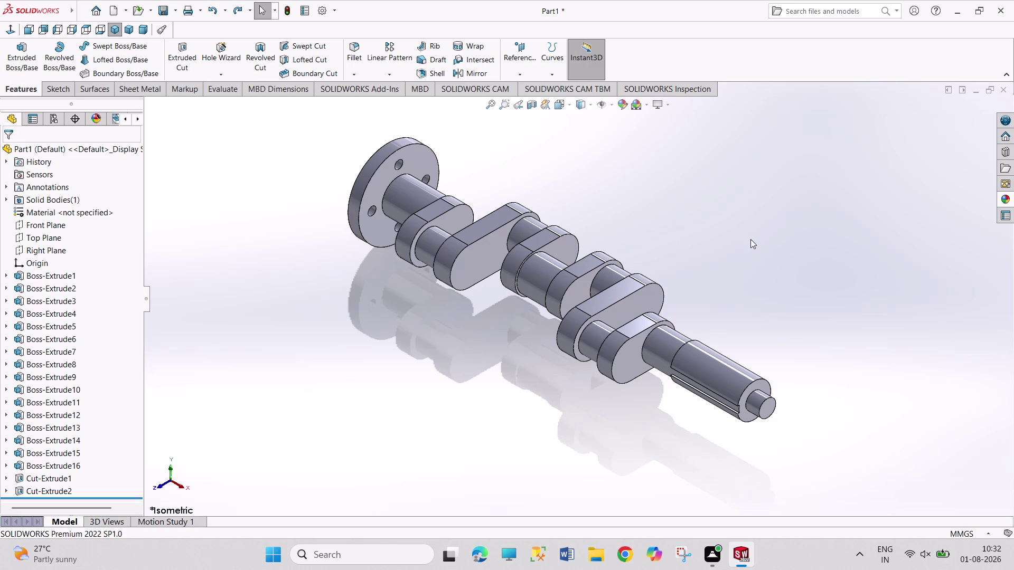
Save the crankshaft part with the file name CRANK SHAFT111.
key(ctrl+s)
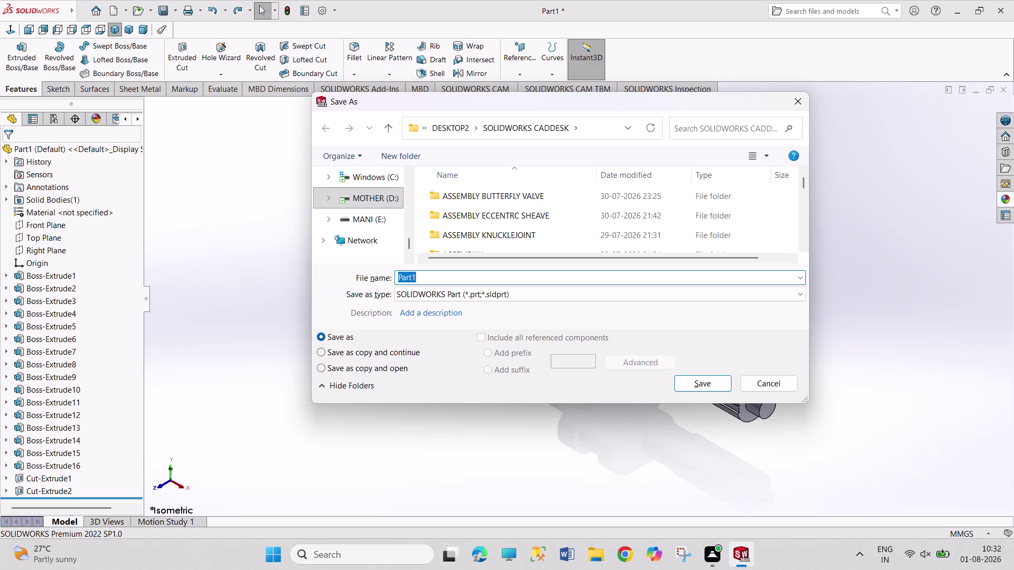
text(CRANK)
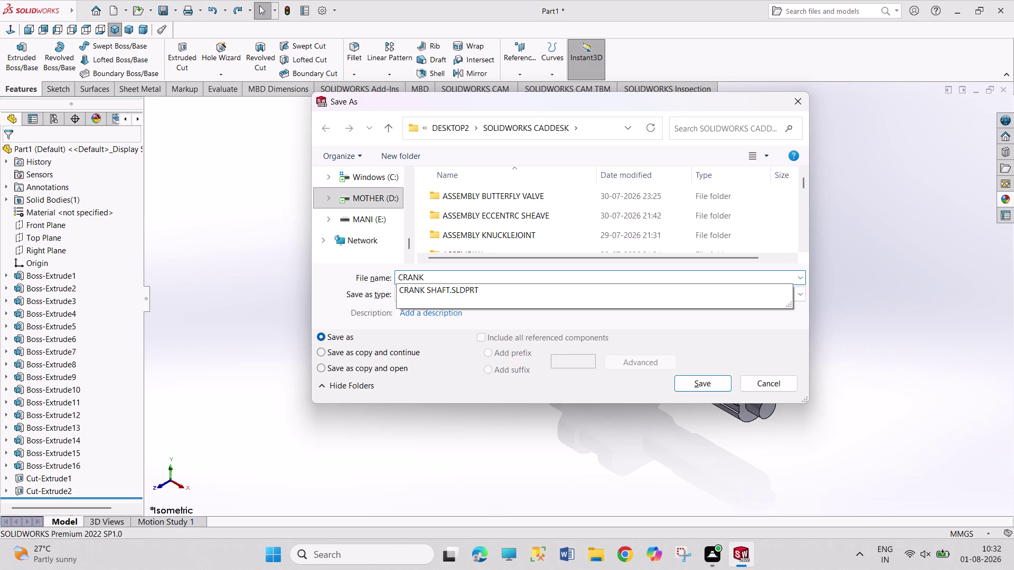
key(space)
text(S)
text(HA)
text(FT1)
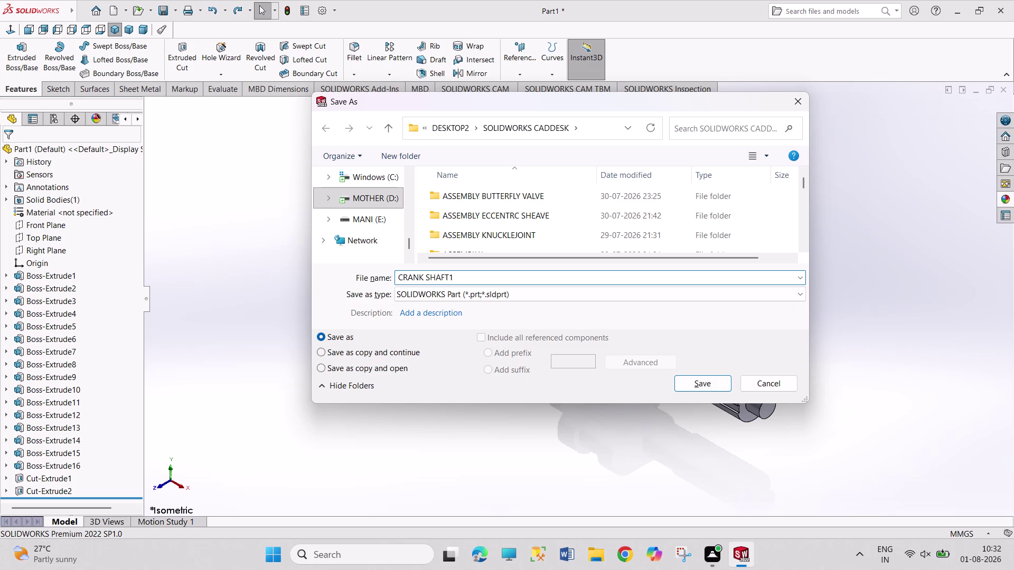
text(11)
key(Return)
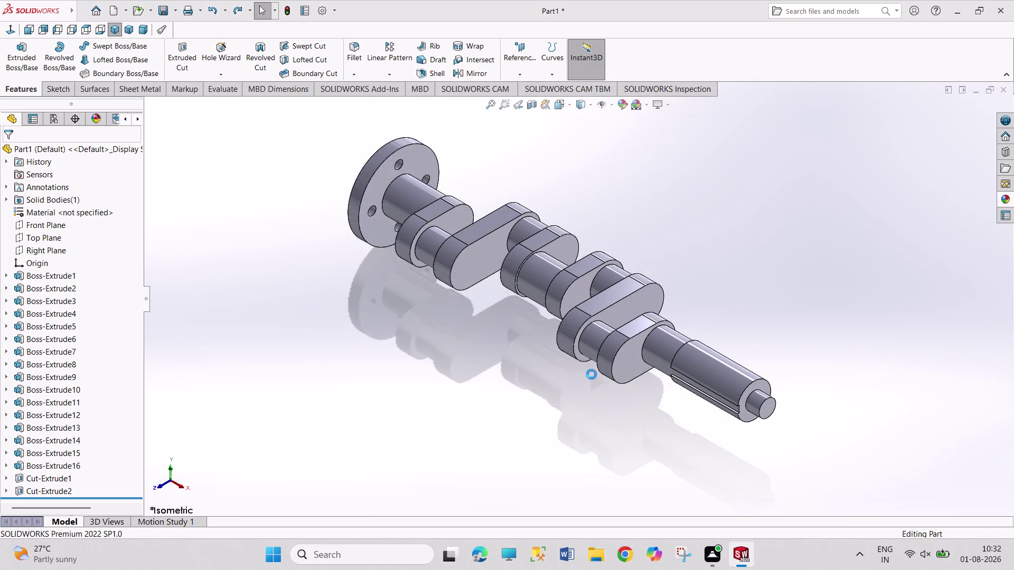
click(124, 12)
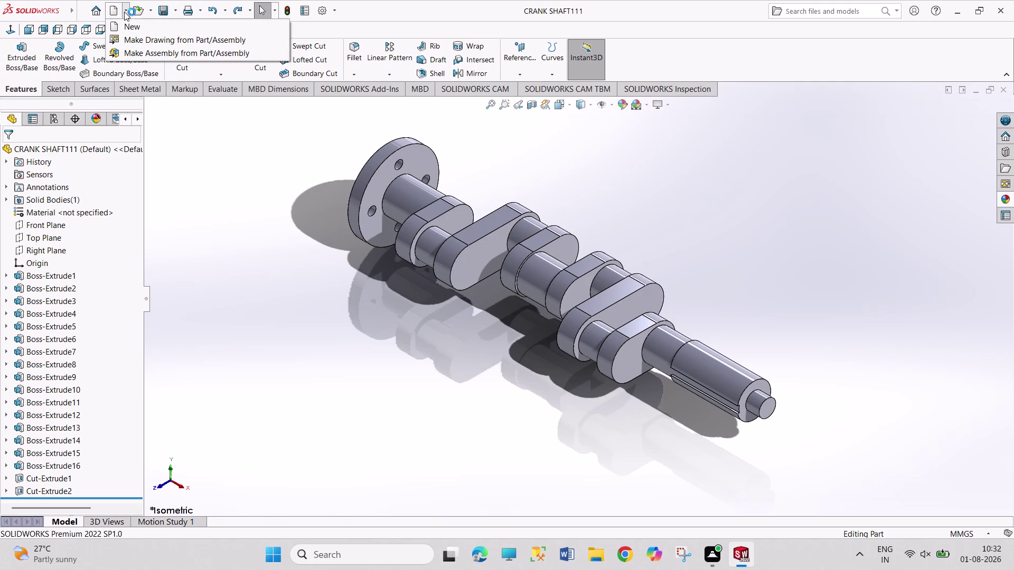
Create a new drawing document using the A3 (ANSI) Landscape sheet format.
click(151, 29)
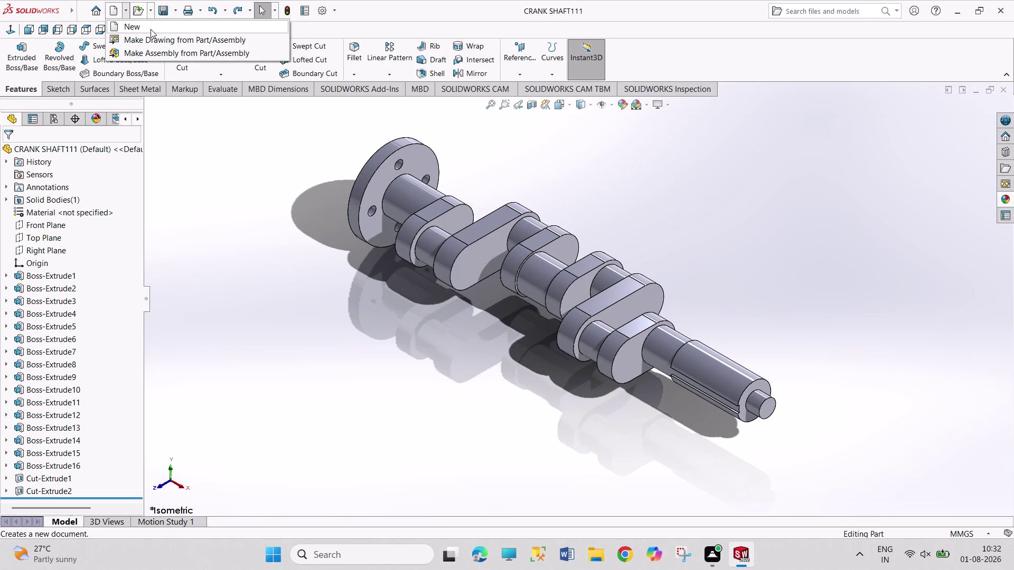
click(514, 263)
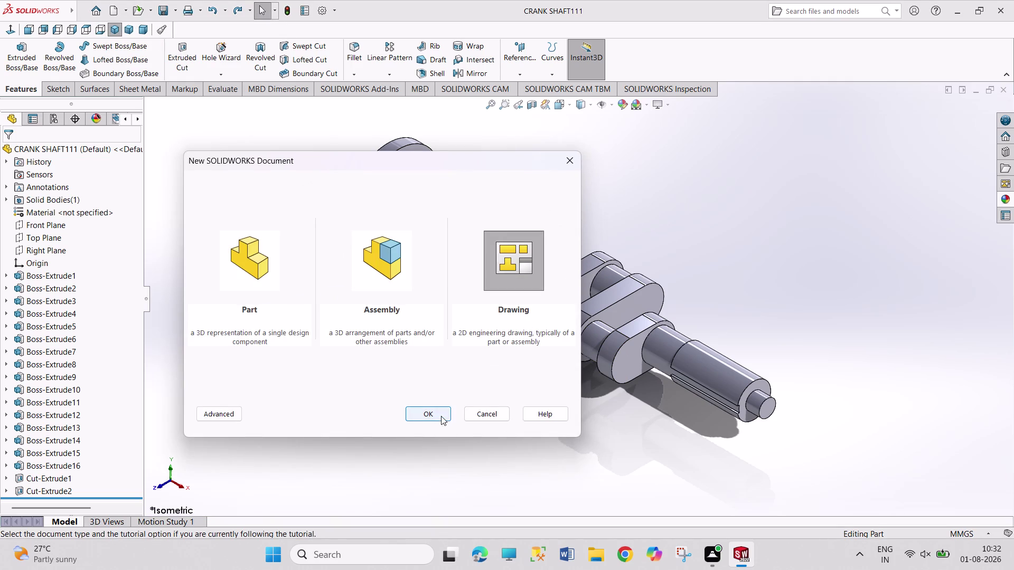
click(441, 416)
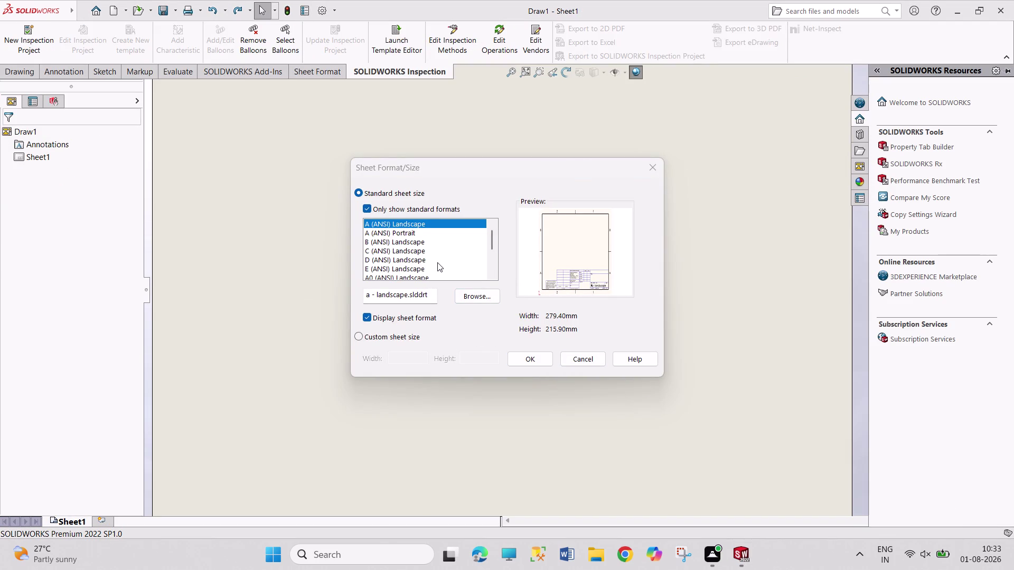
scroll(down, 3)
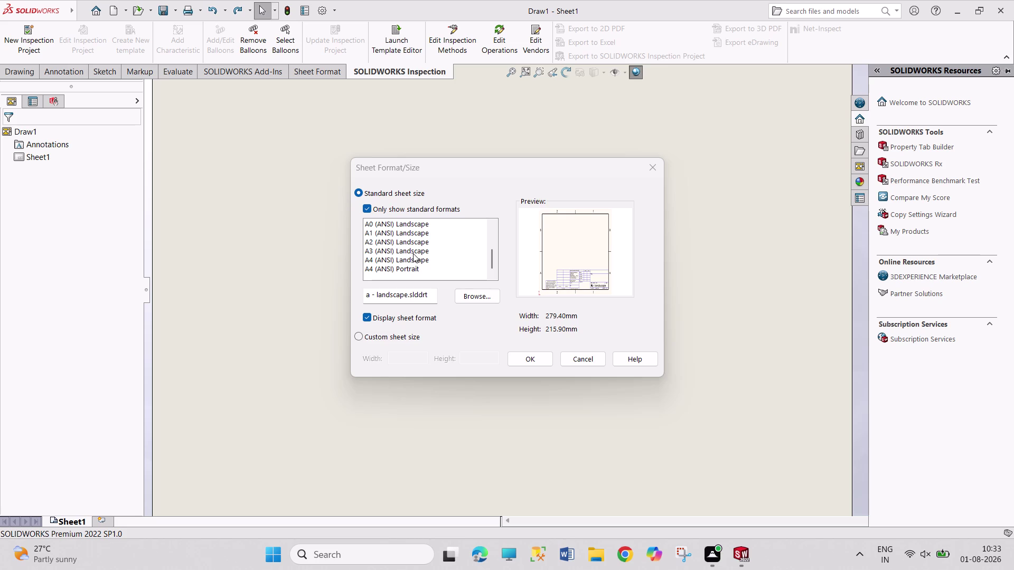
click(413, 253)
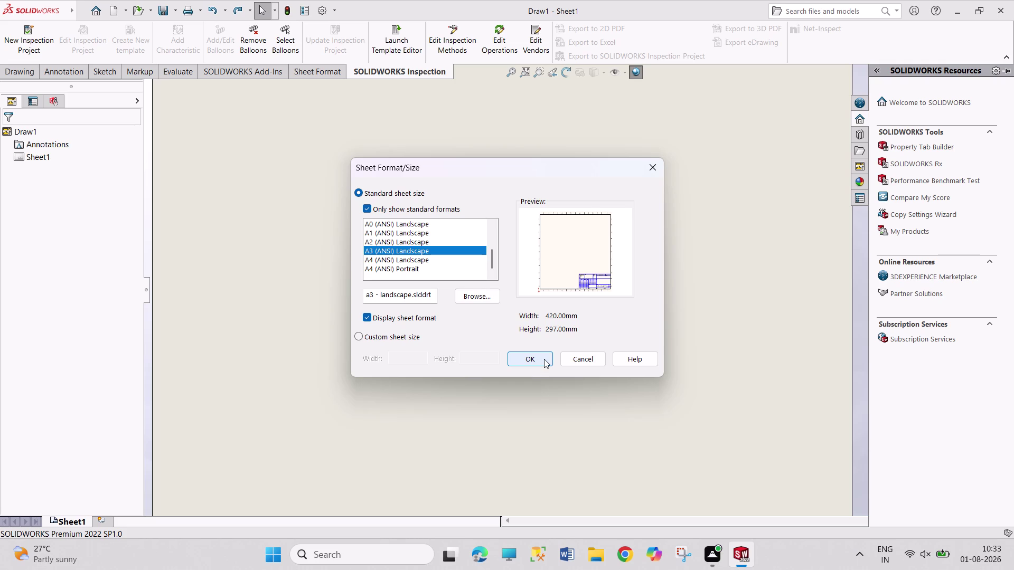
click(544, 359)
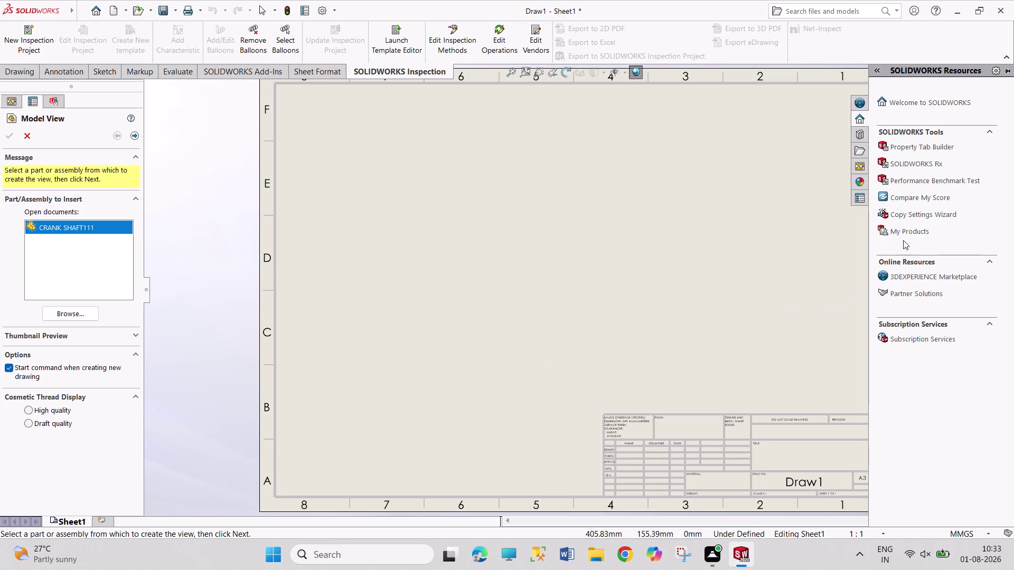
Dismiss the invalid-selection warning and load CRANK SHAFT111 into Model View.
click(727, 208)
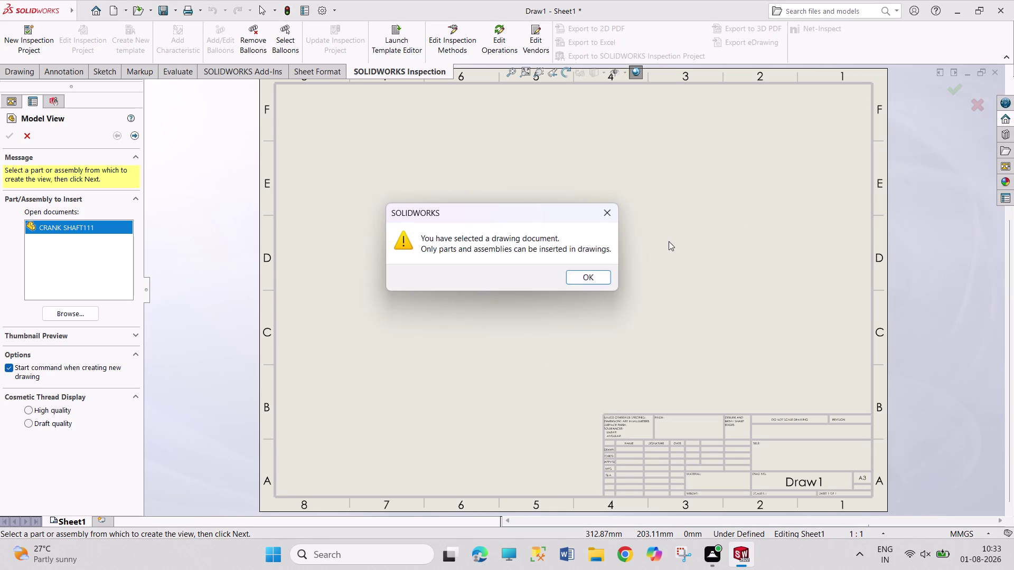
click(595, 276)
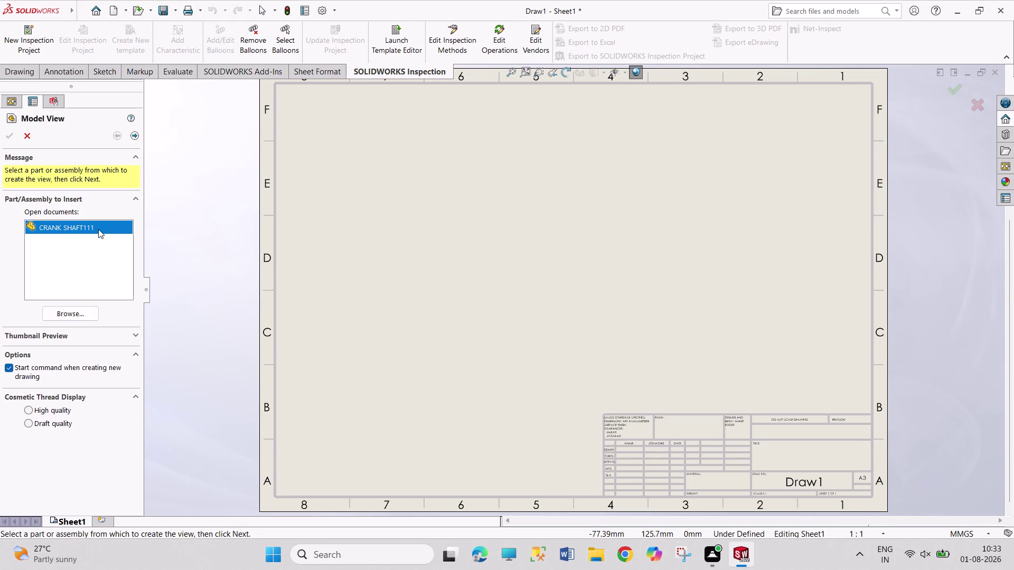
click(98, 229)
click(68, 229)
click(92, 312)
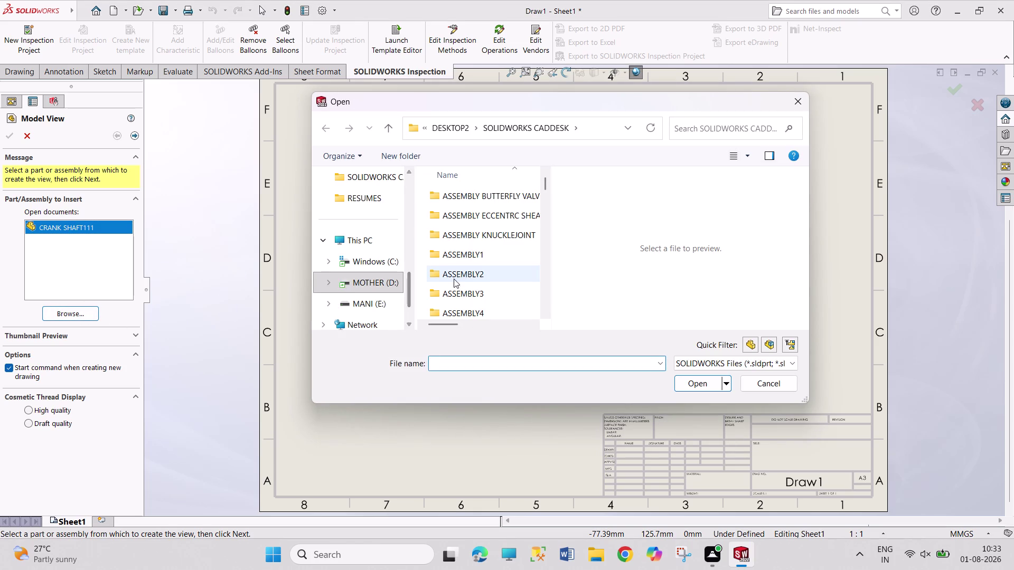
scroll(down, 3)
scroll(up, 3)
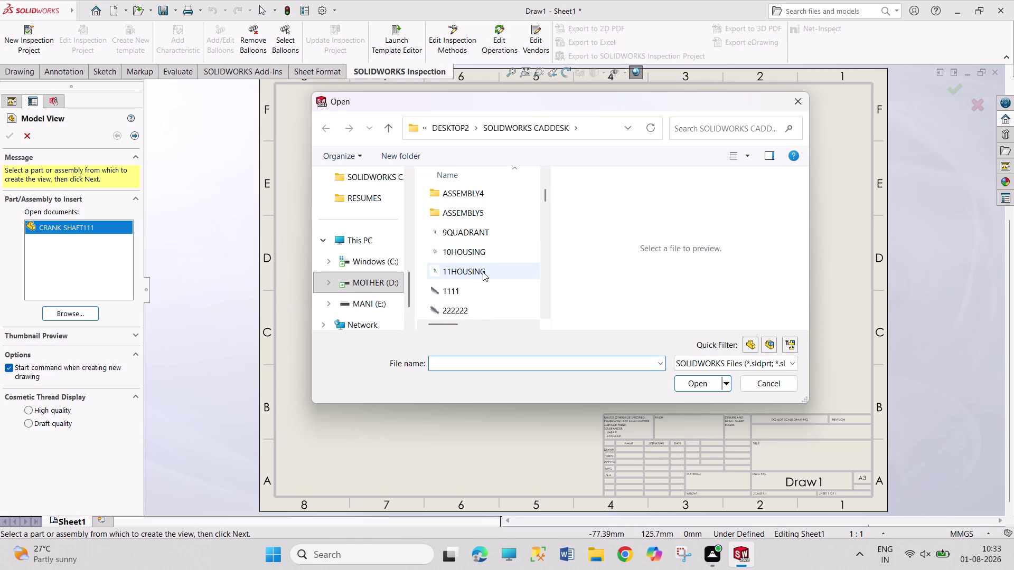
scroll(up, 3)
scroll(down, 3)
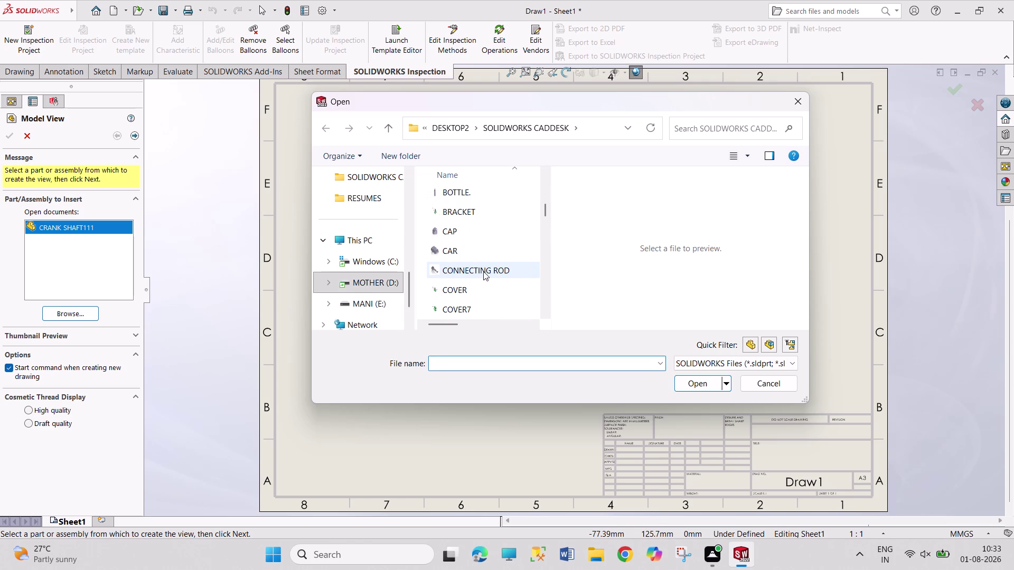
scroll(down, 3)
click(485, 285)
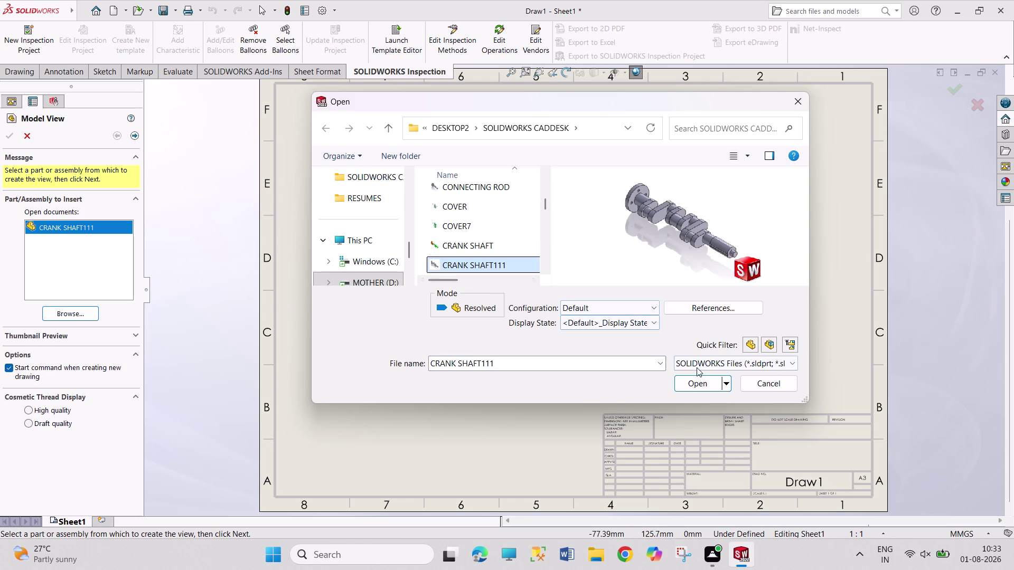
click(694, 385)
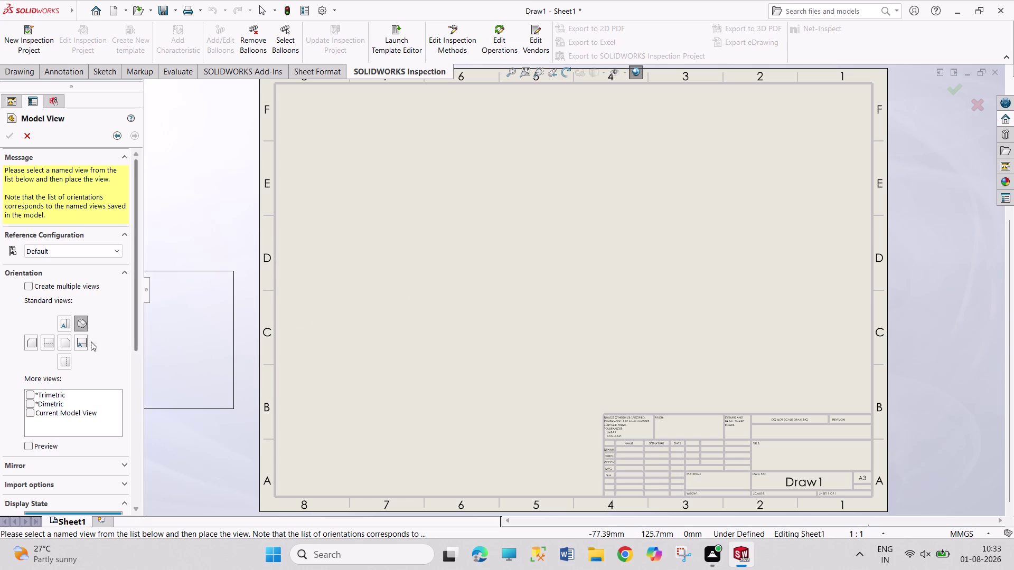
Place a central base view, four projected views around it and a top-right isometric view.
click(64, 341)
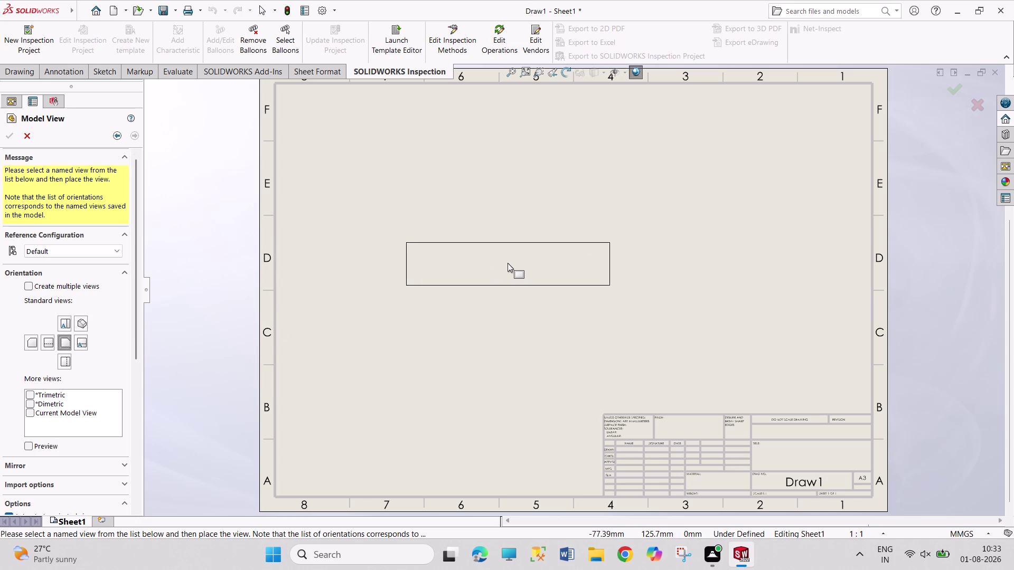
click(508, 263)
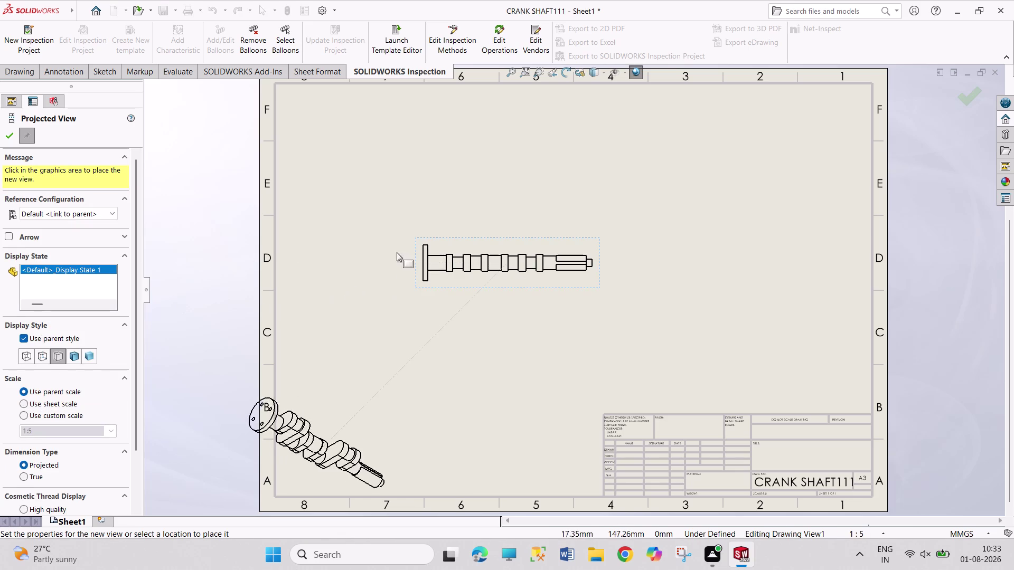
click(508, 156)
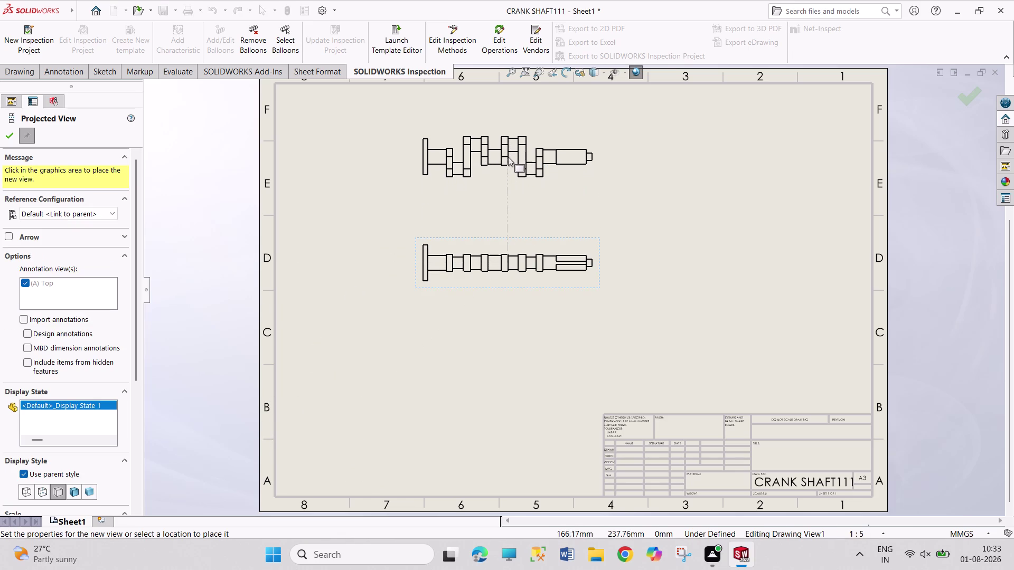
click(502, 366)
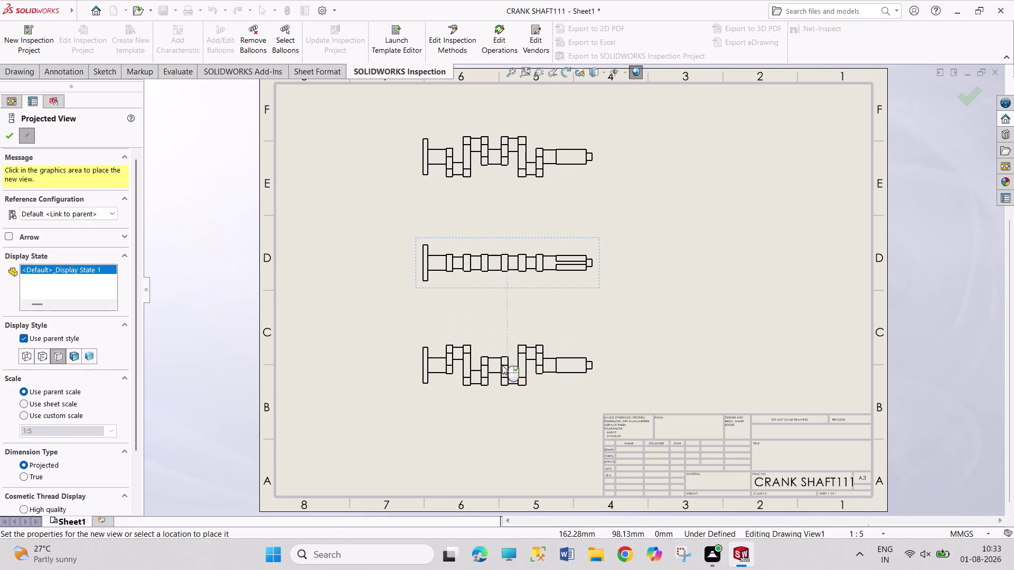
click(748, 261)
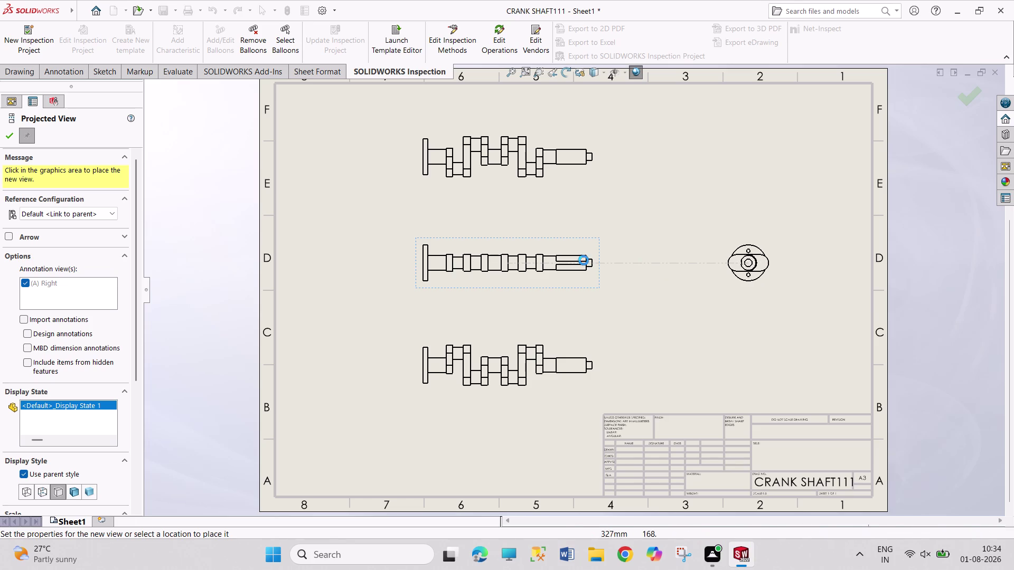
click(328, 268)
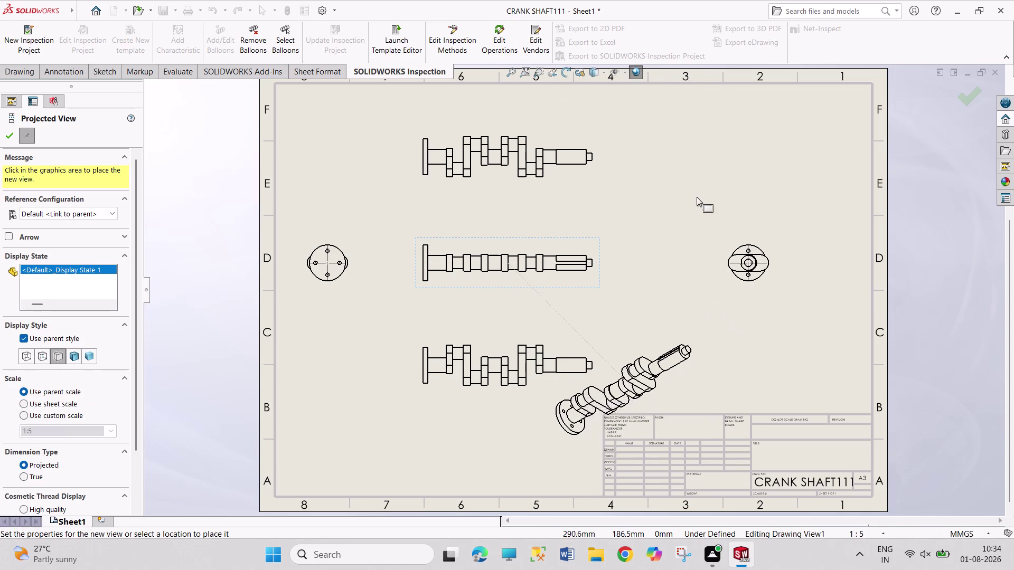
click(702, 185)
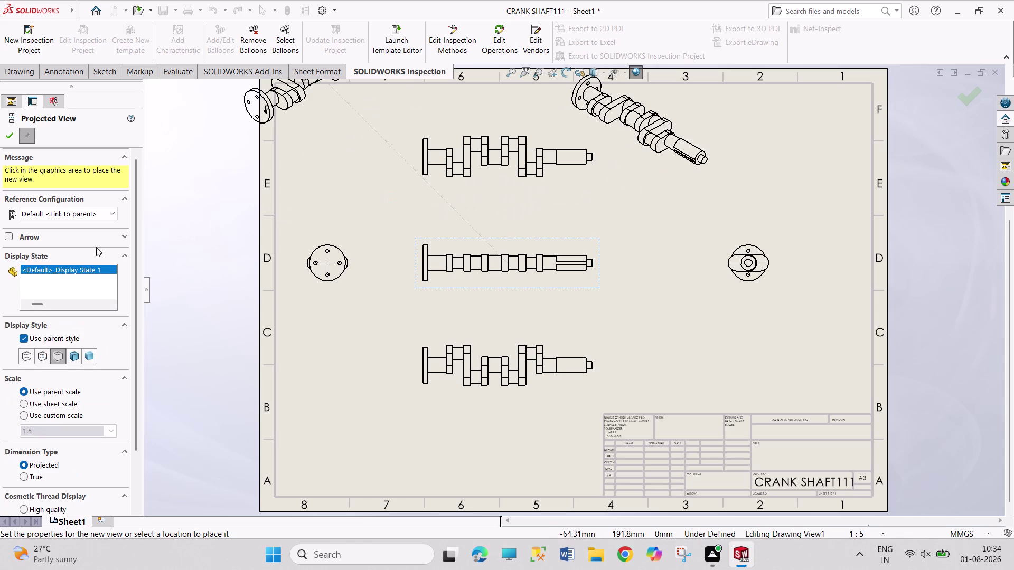
click(10, 142)
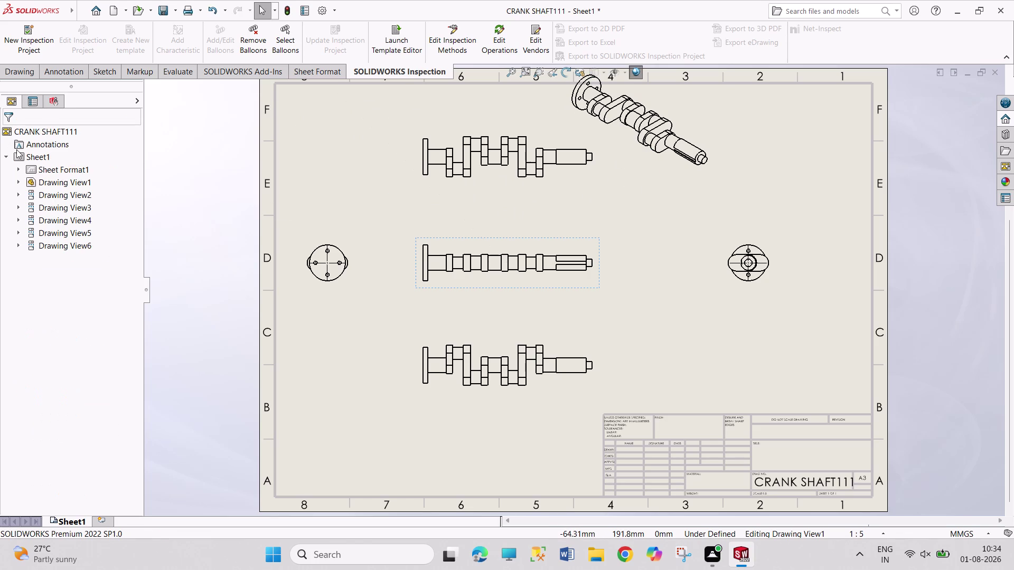
click(629, 121)
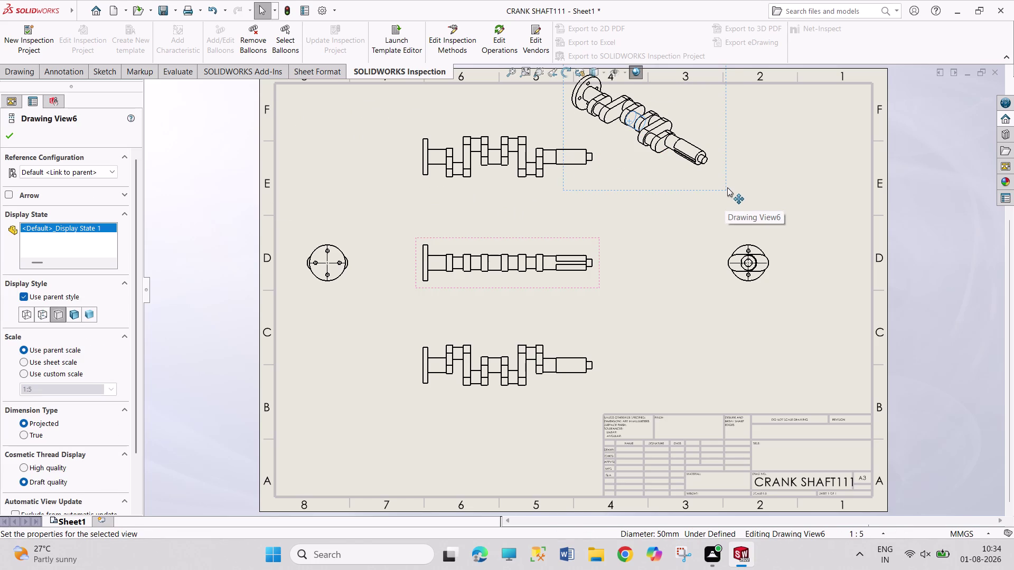
Drag the isometric crankshaft view fully into the sheet's upper-right corner.
drag(720, 184, 731, 197)
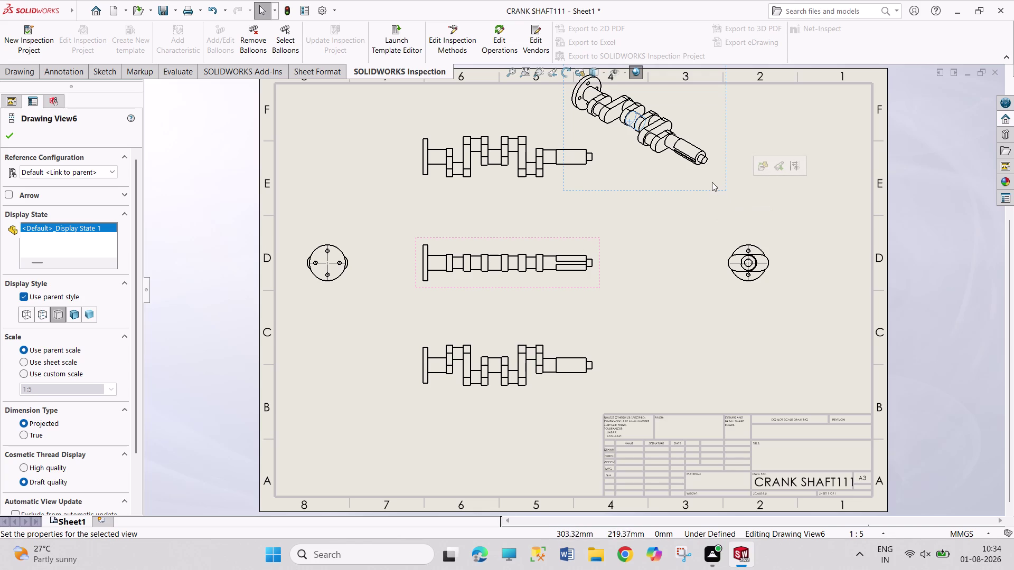
click(725, 190)
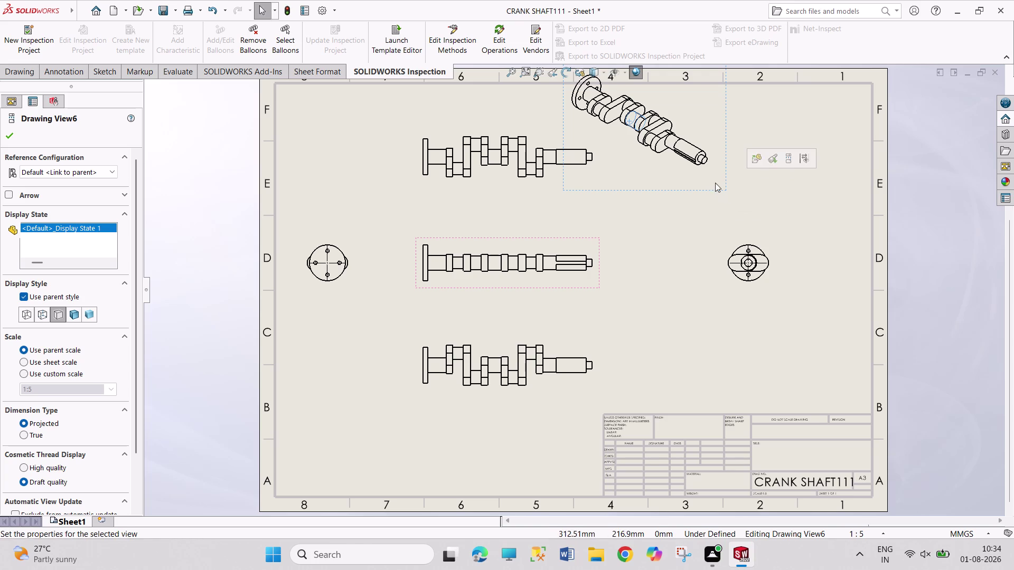
click(701, 177)
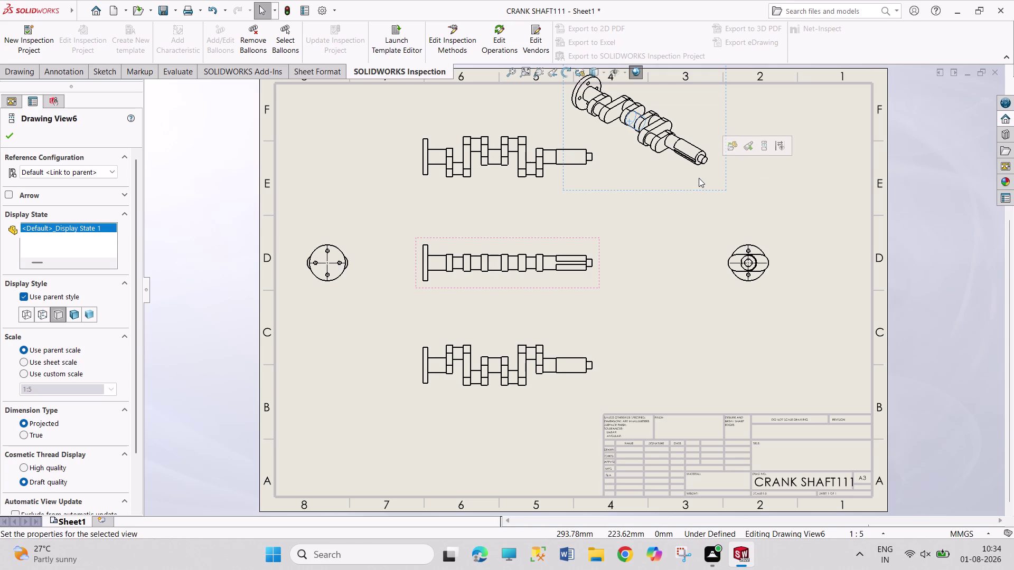
drag(699, 178, 714, 192)
key(Escape)
key(Escape)
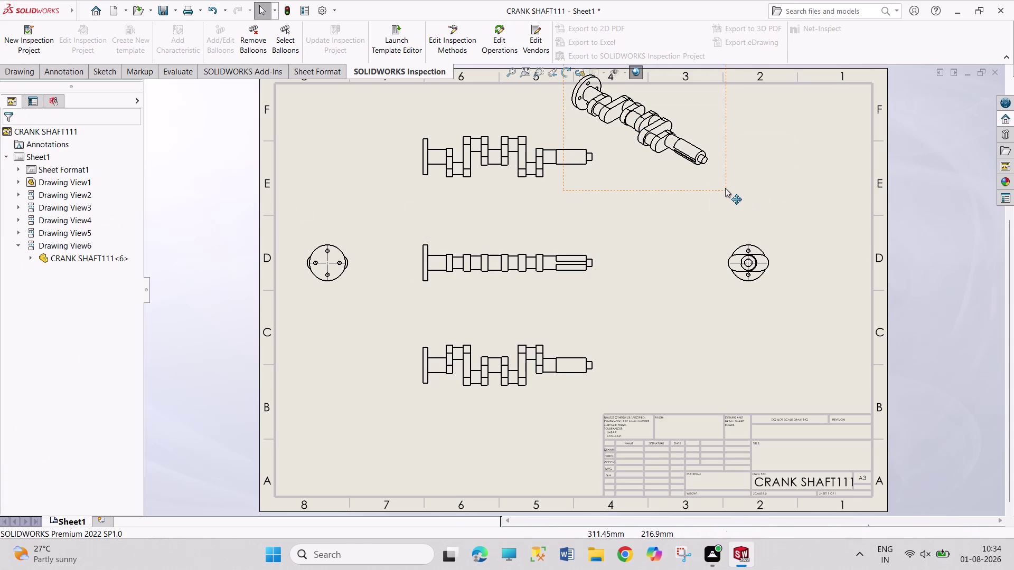
drag(725, 188, 793, 236)
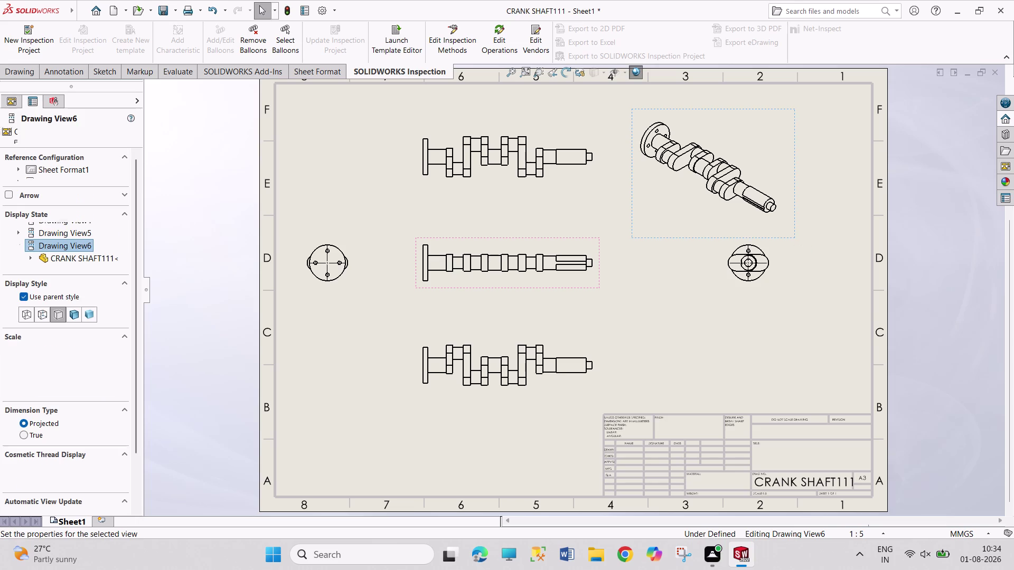
key(Escape)
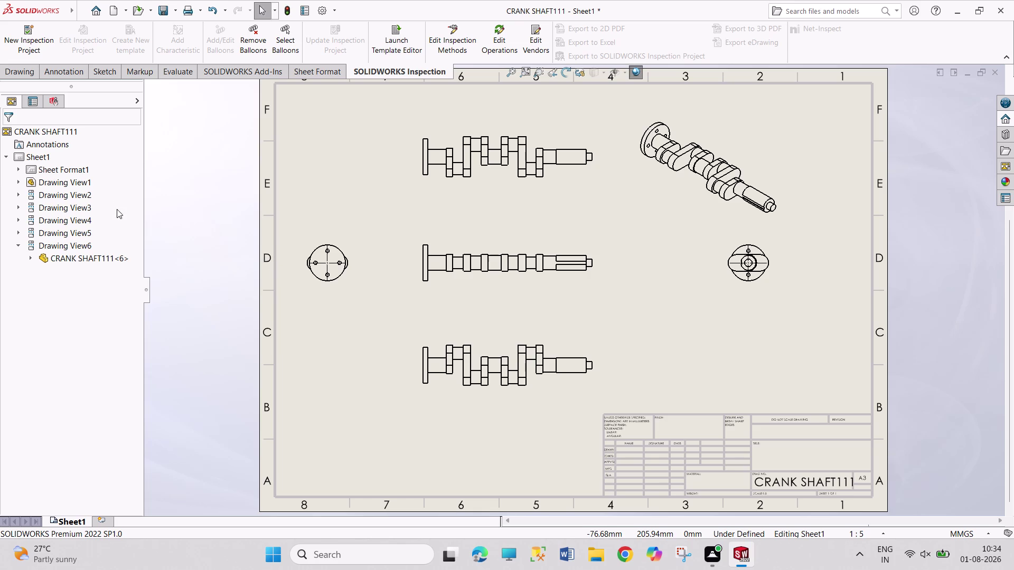
click(62, 75)
click(34, 46)
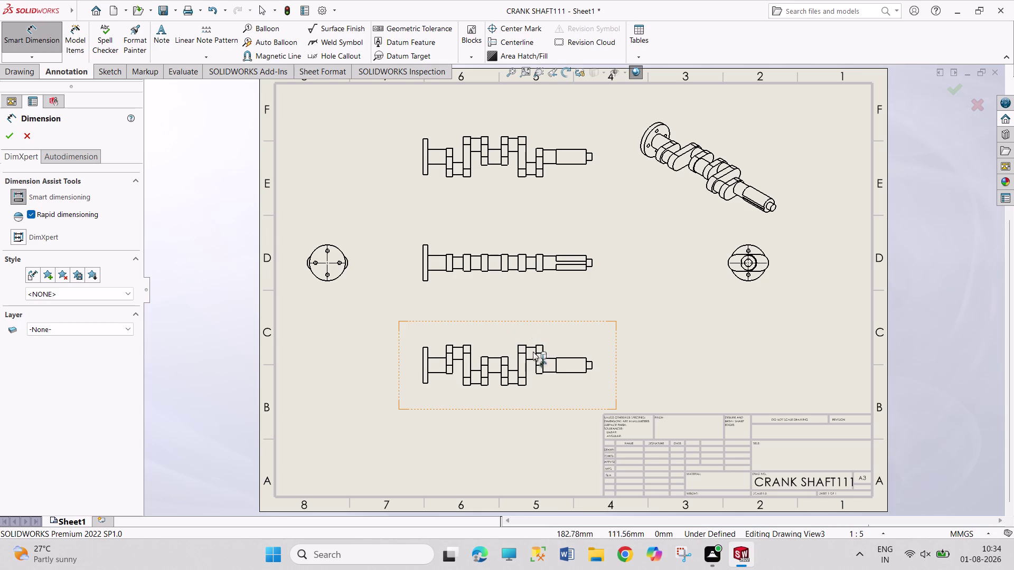
Dimension the lower view's flange with its Ø120 diameter and 16 thickness.
click(422, 372)
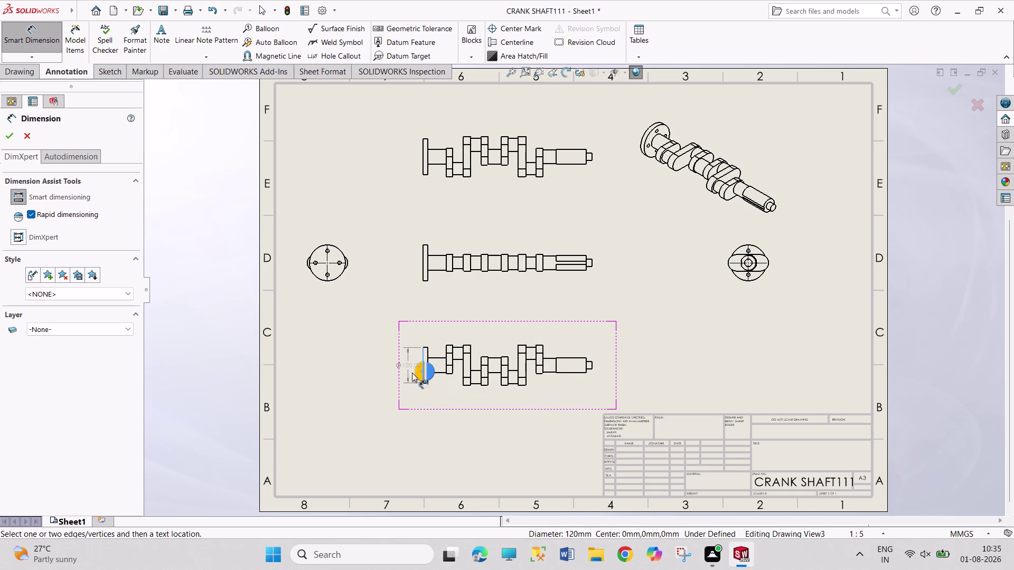
click(383, 367)
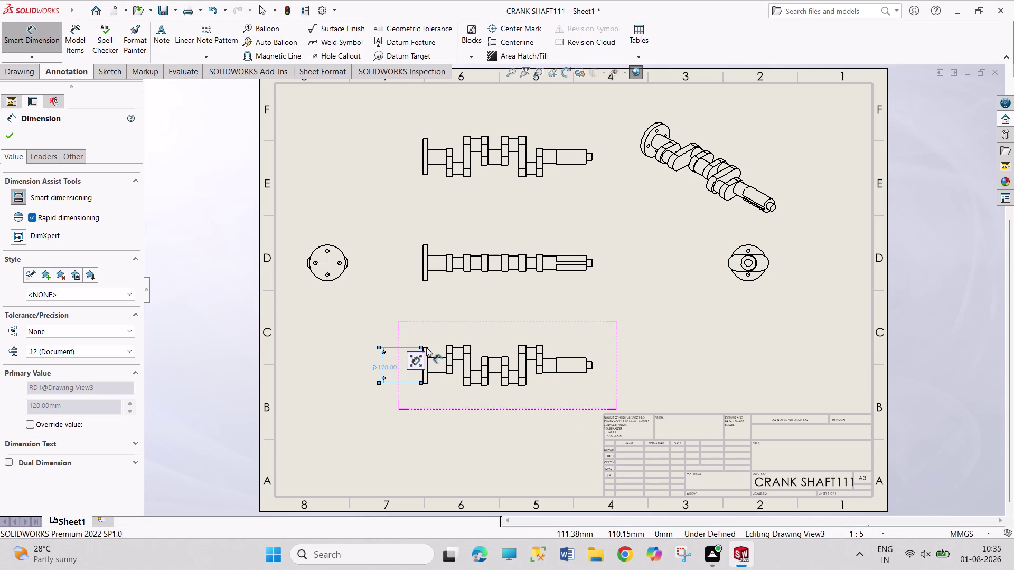
scroll(down, 3)
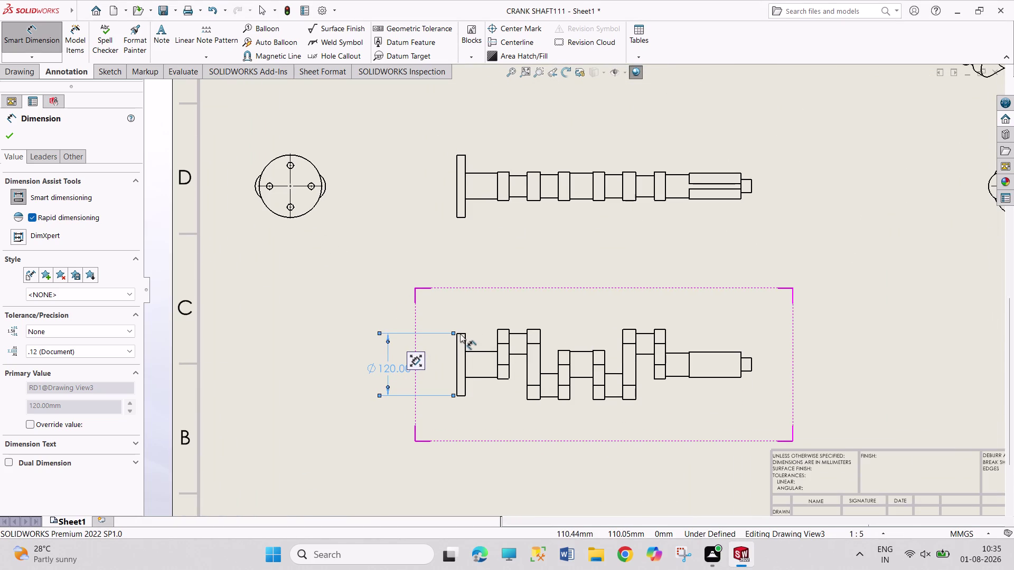
click(460, 333)
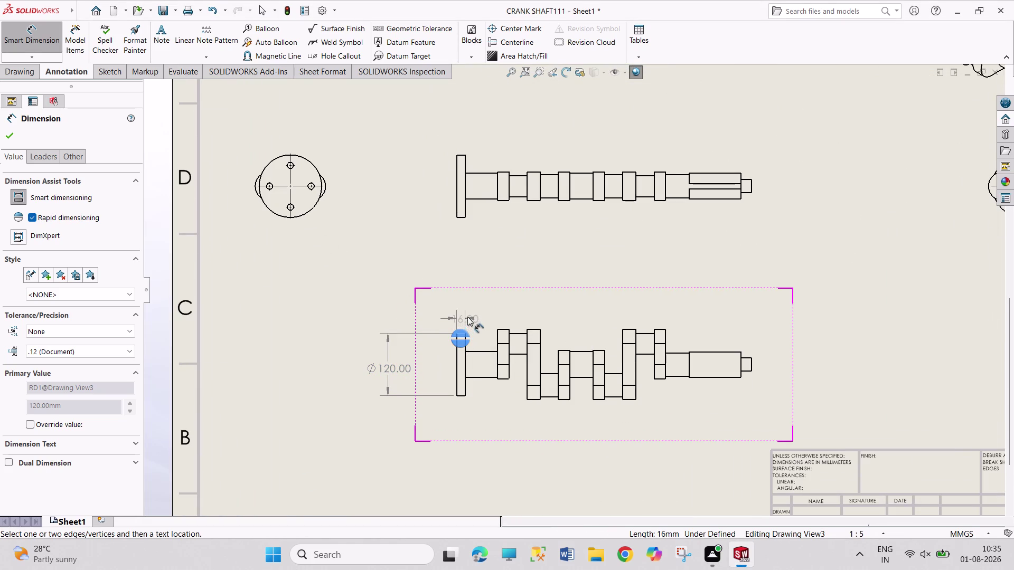
click(492, 270)
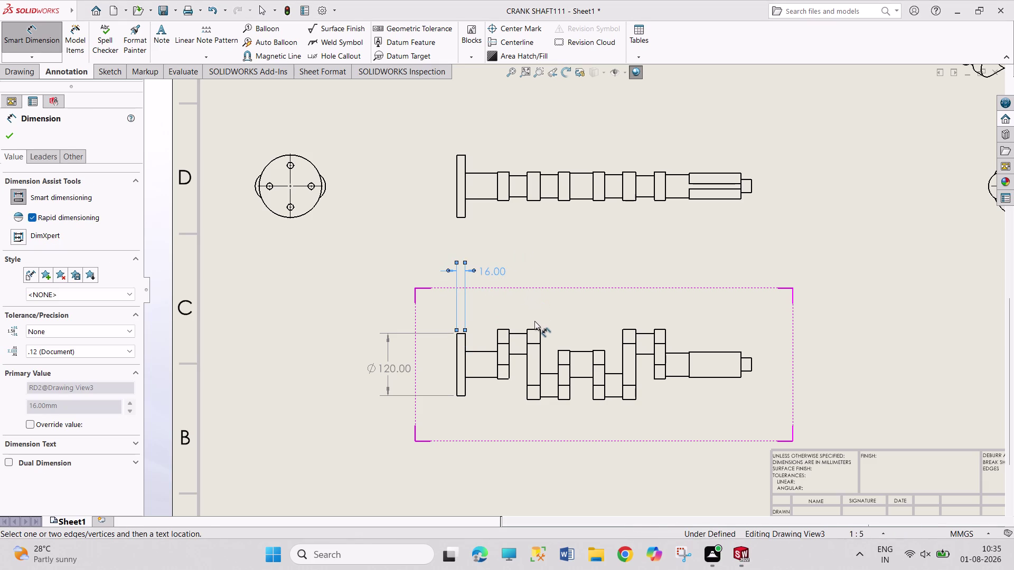
click(479, 377)
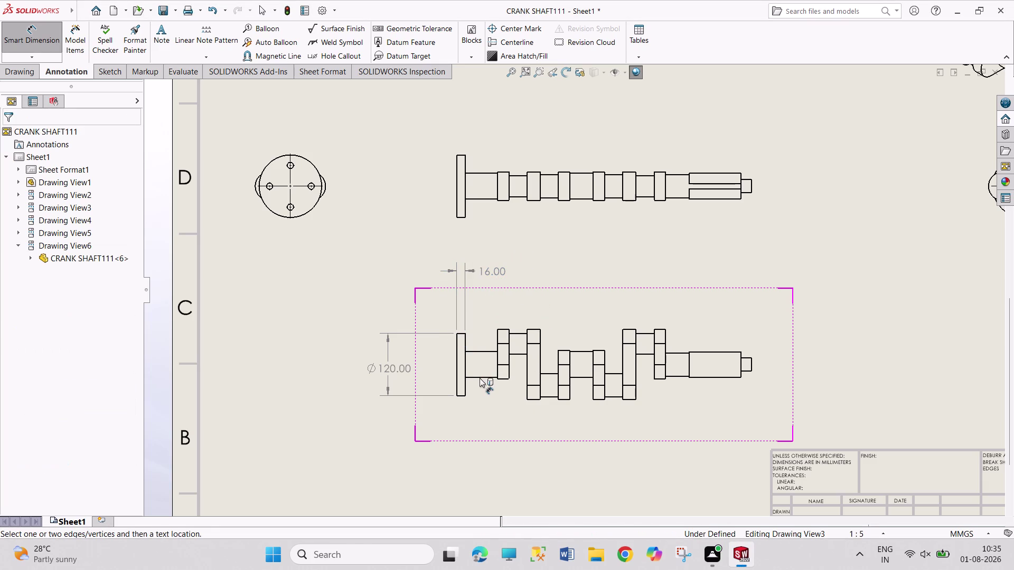
Add the 62, 22 and 45 section lengths below the lower view.
click(480, 378)
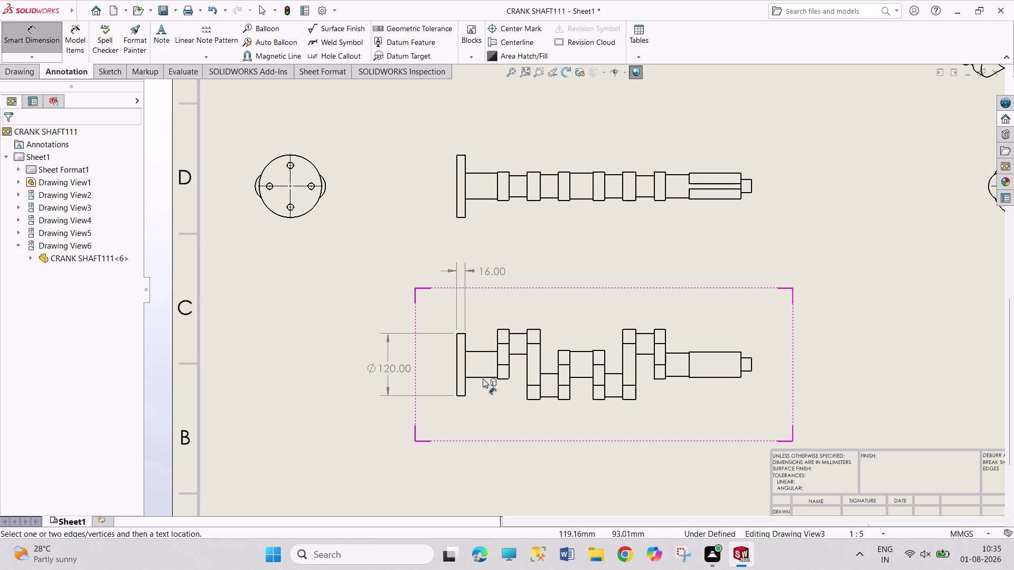
click(482, 378)
click(484, 417)
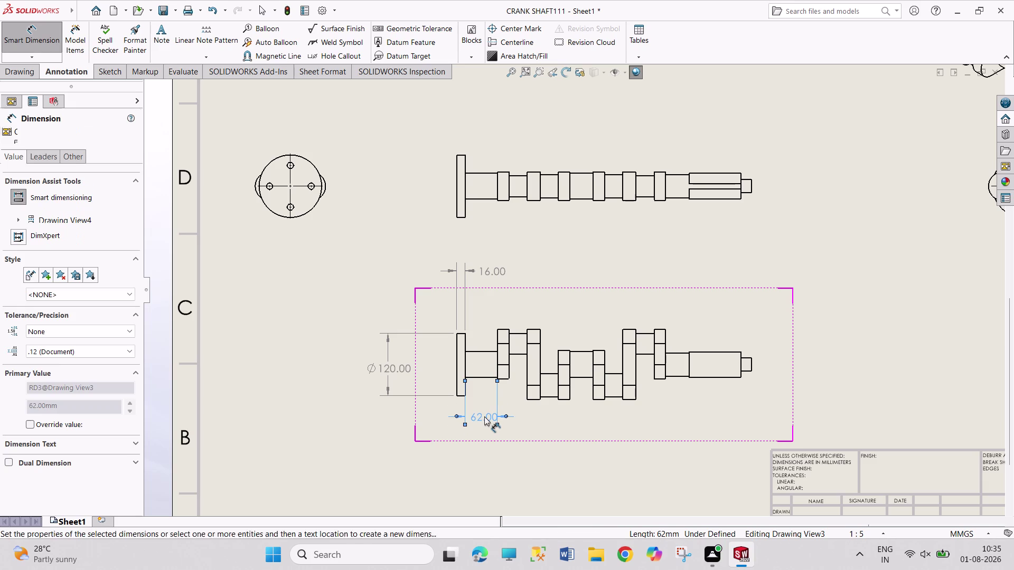
click(505, 379)
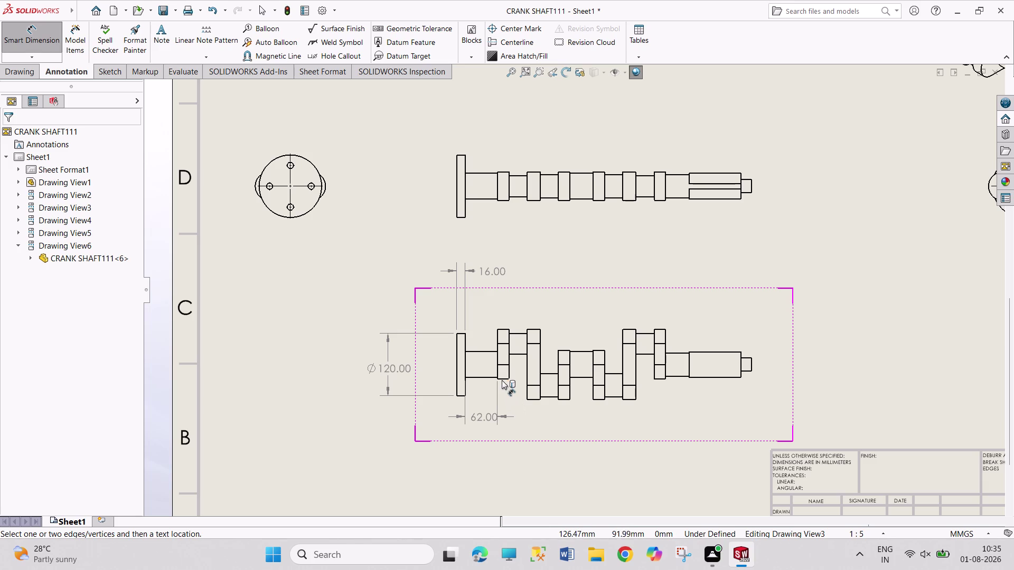
click(501, 379)
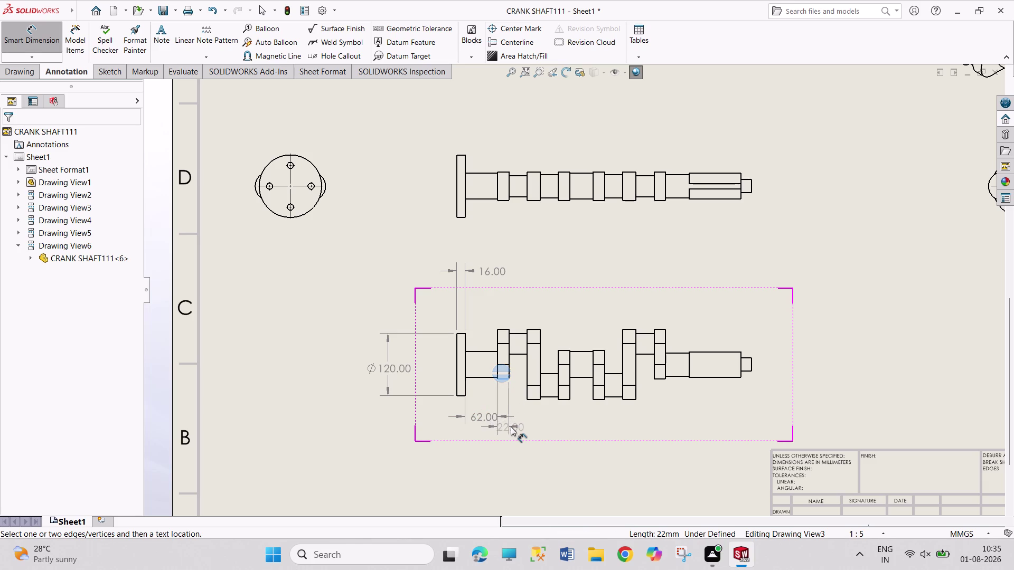
click(511, 427)
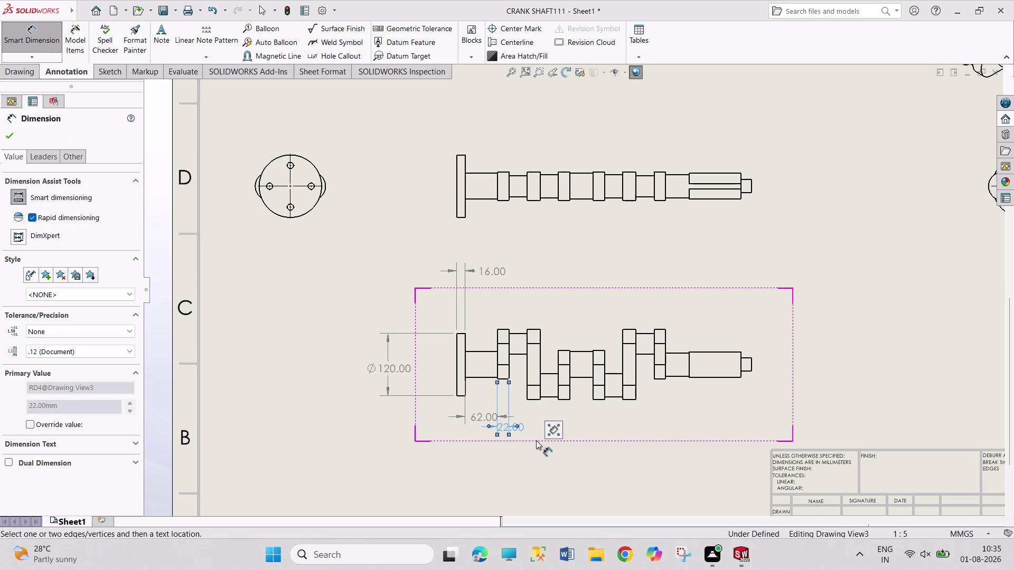
click(580, 379)
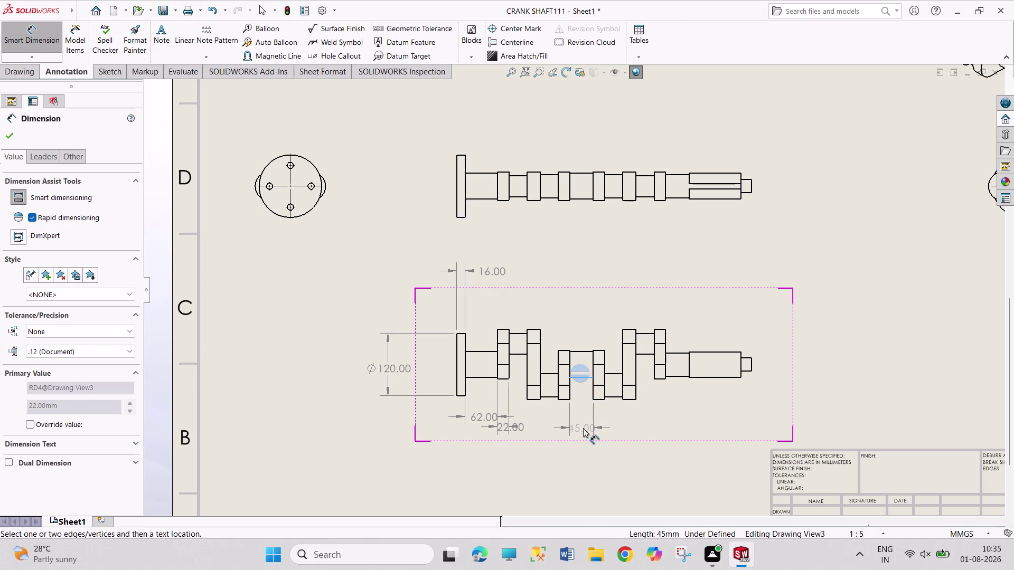
click(584, 429)
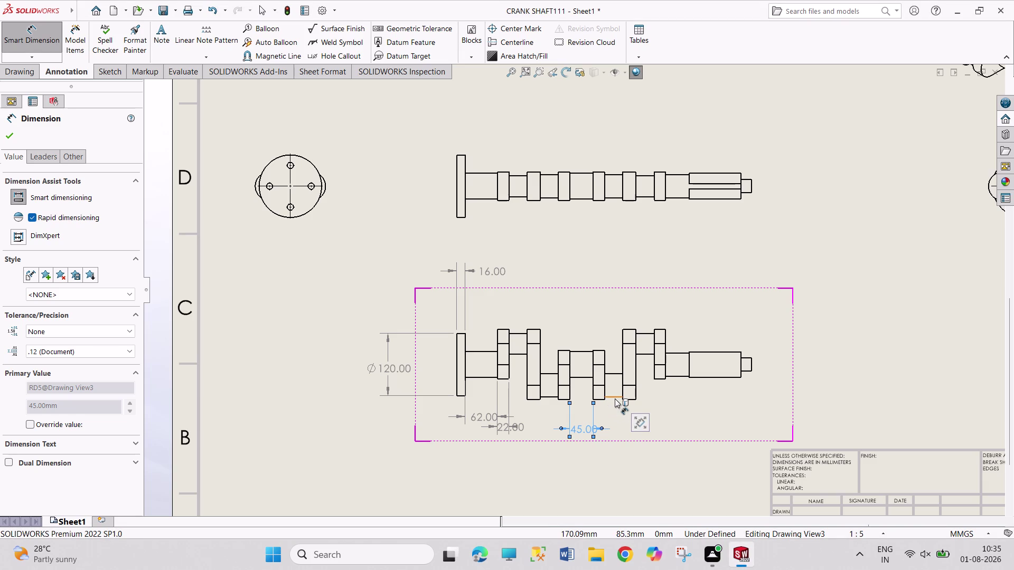
click(583, 379)
Add the Ø50 crank pin diameter and the Ø40 and Ø45 journal diameters.
click(583, 351)
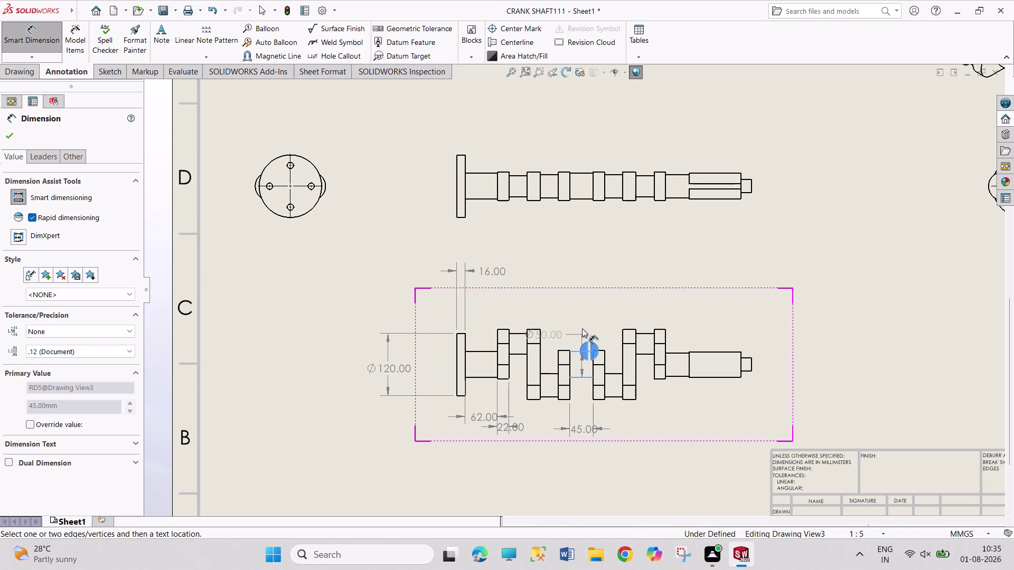
click(582, 309)
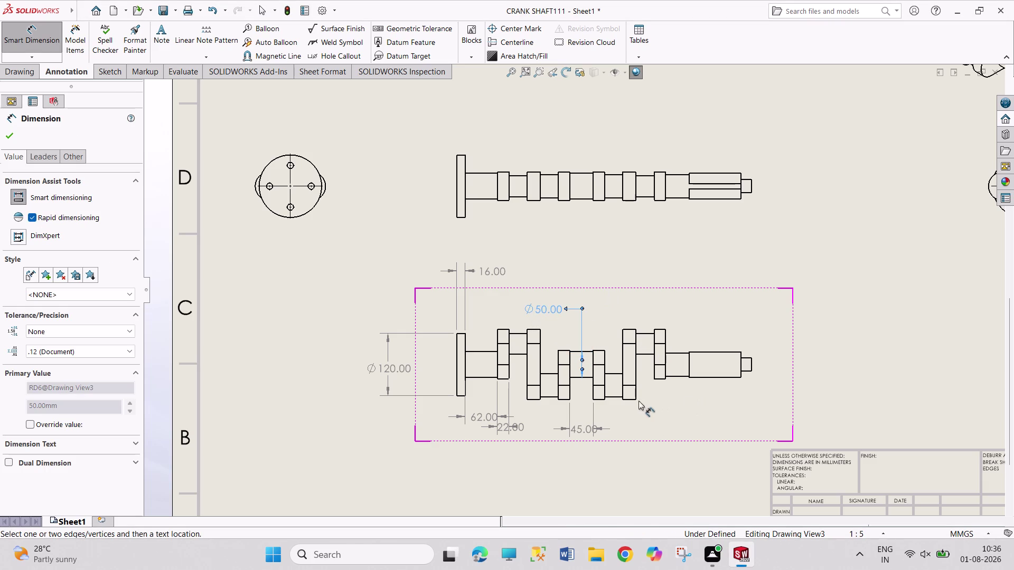
click(646, 356)
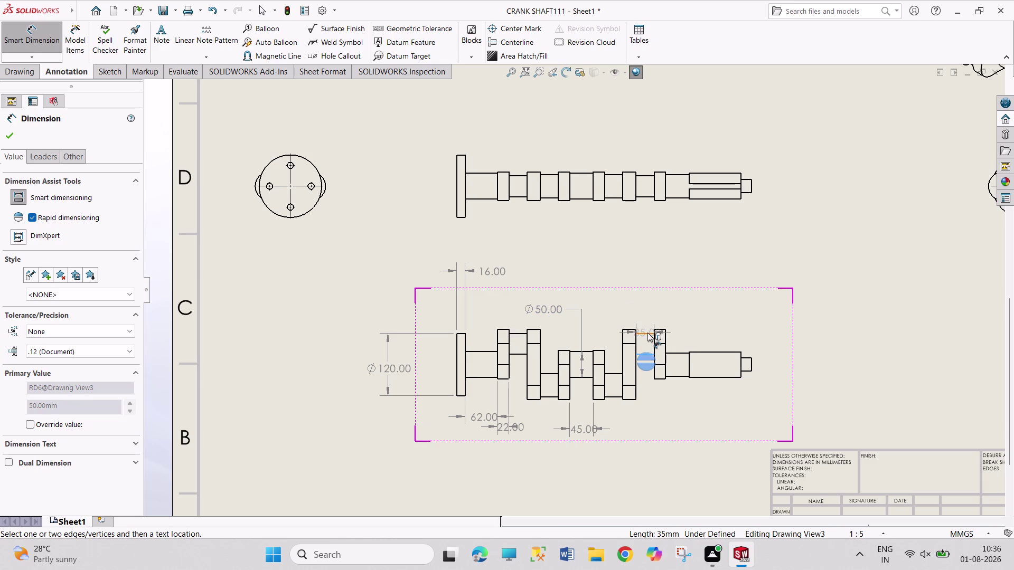
click(647, 332)
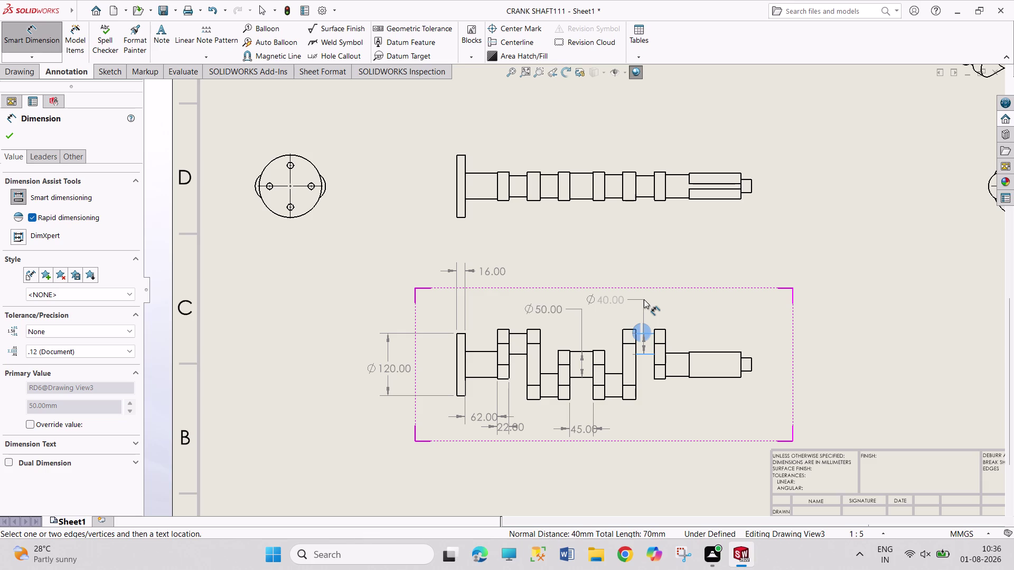
click(644, 299)
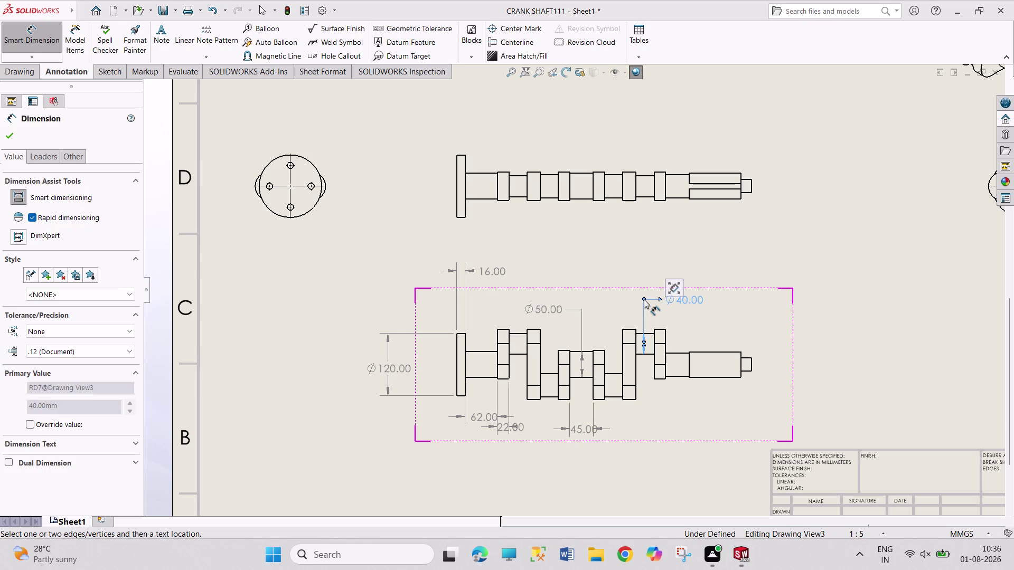
click(614, 399)
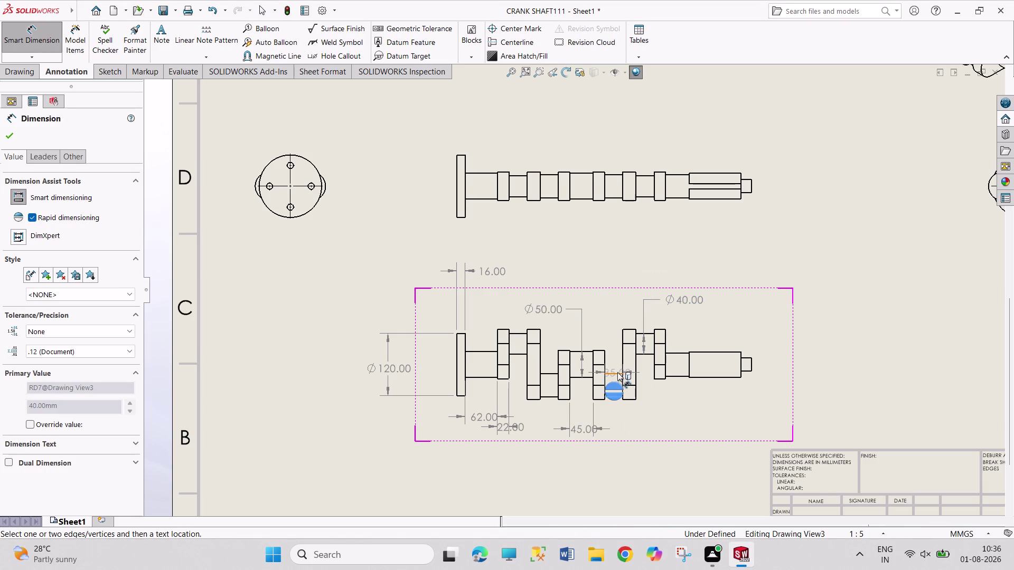
click(617, 372)
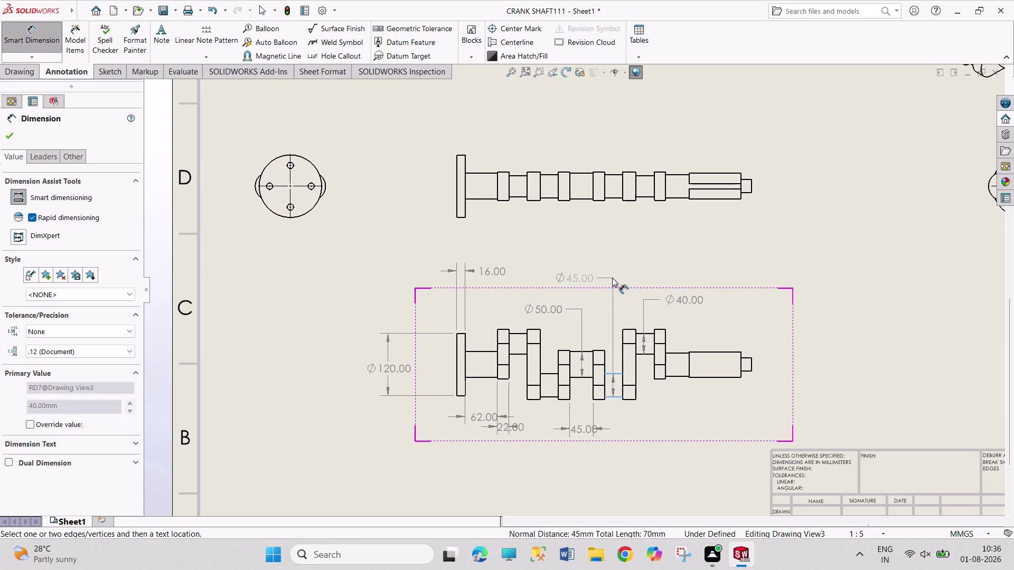
click(612, 277)
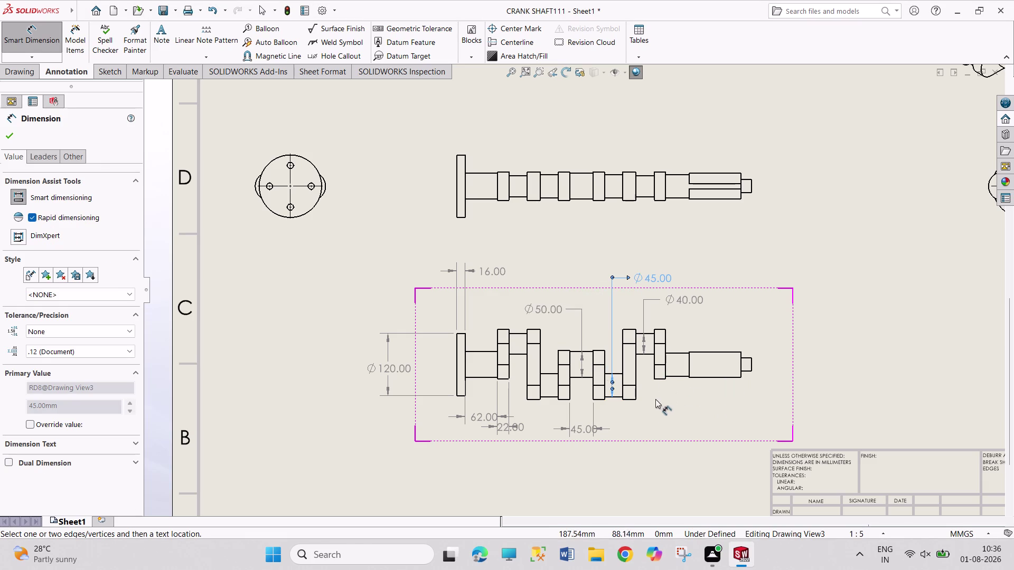
Add the 25 and 22 section lengths below the view.
click(630, 401)
click(665, 434)
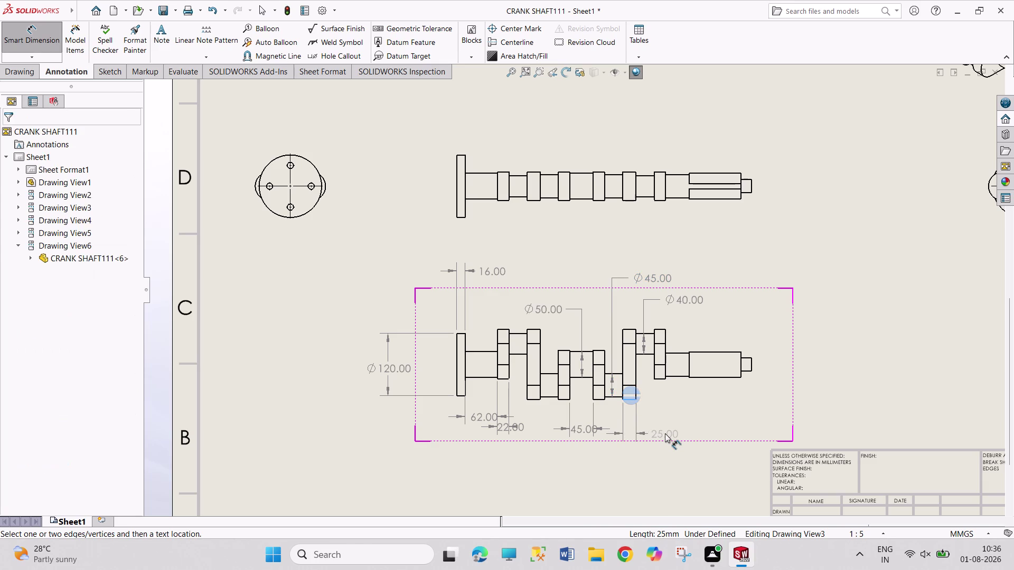
click(661, 379)
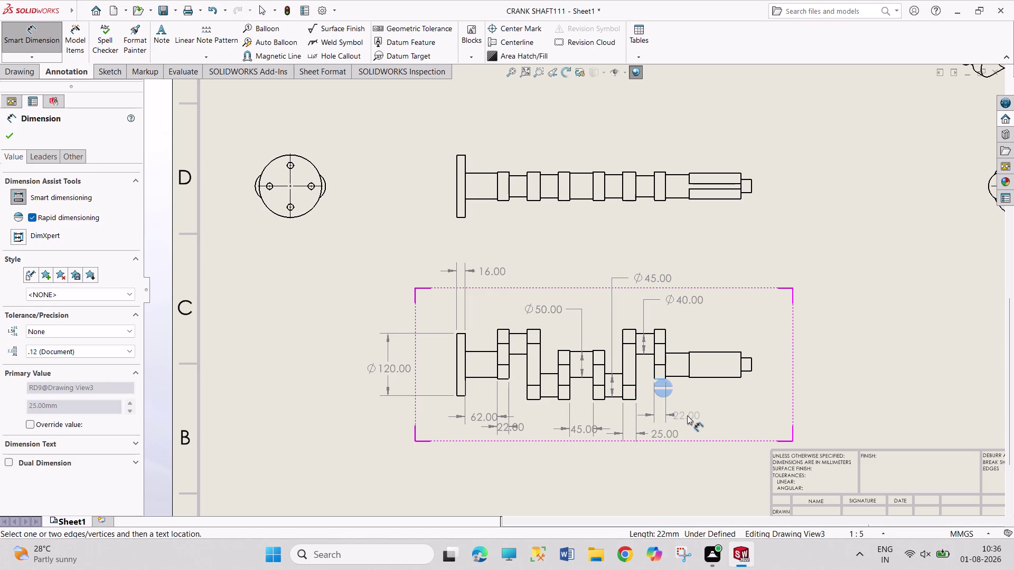
click(687, 415)
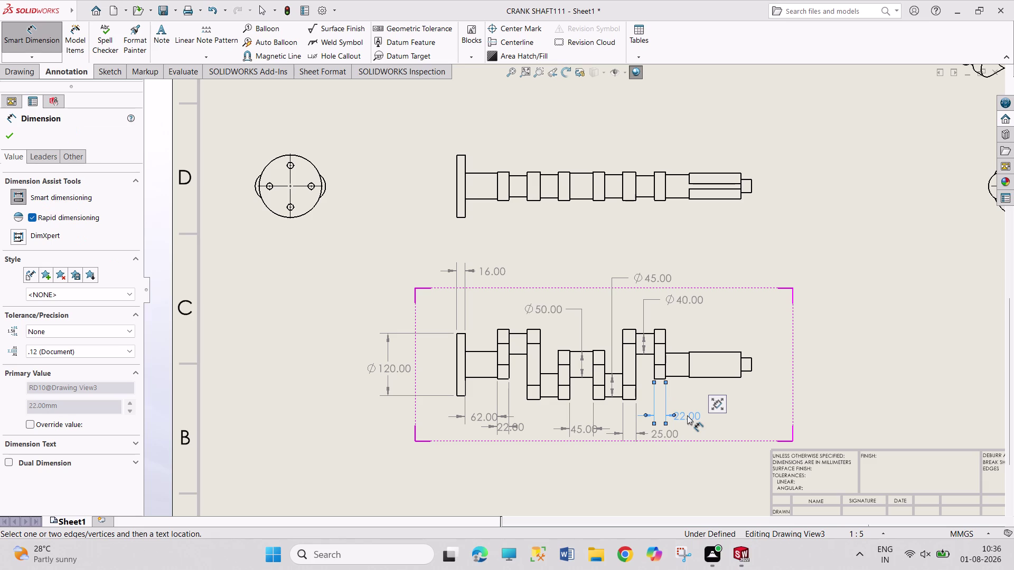
click(678, 378)
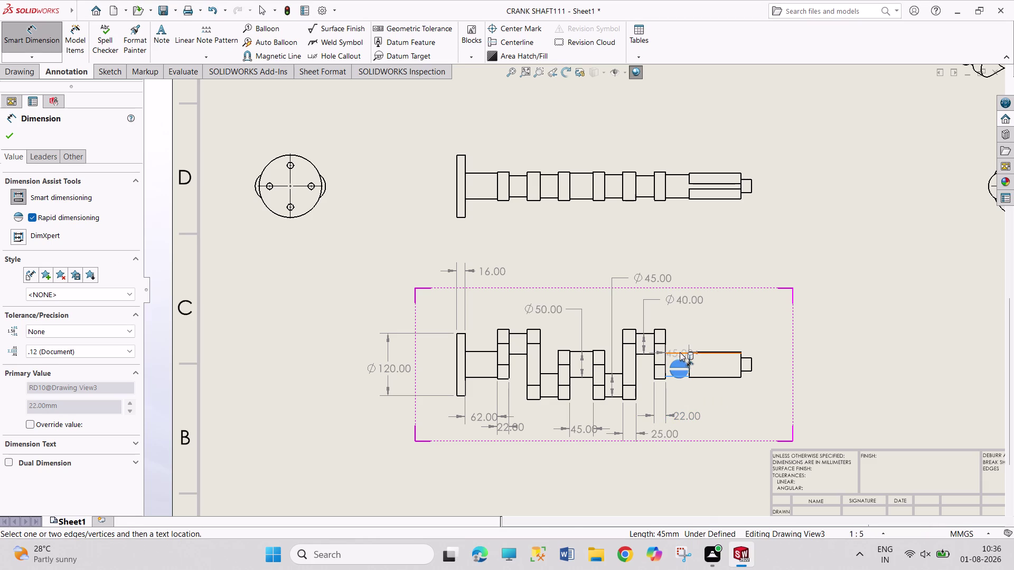
click(679, 352)
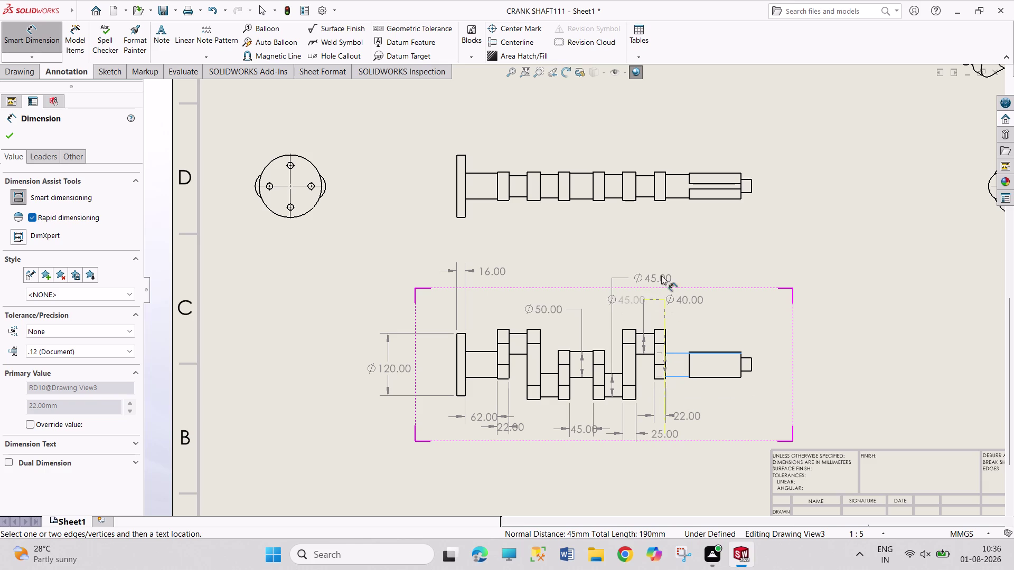
Place the upper Ø45 shaft diameter and the 165 length above the view.
click(676, 234)
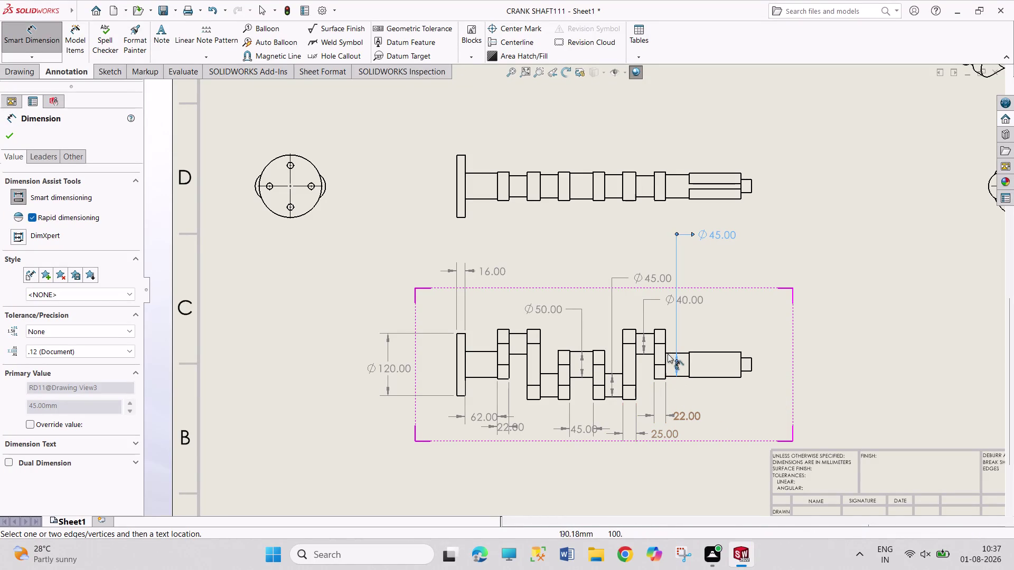
click(666, 339)
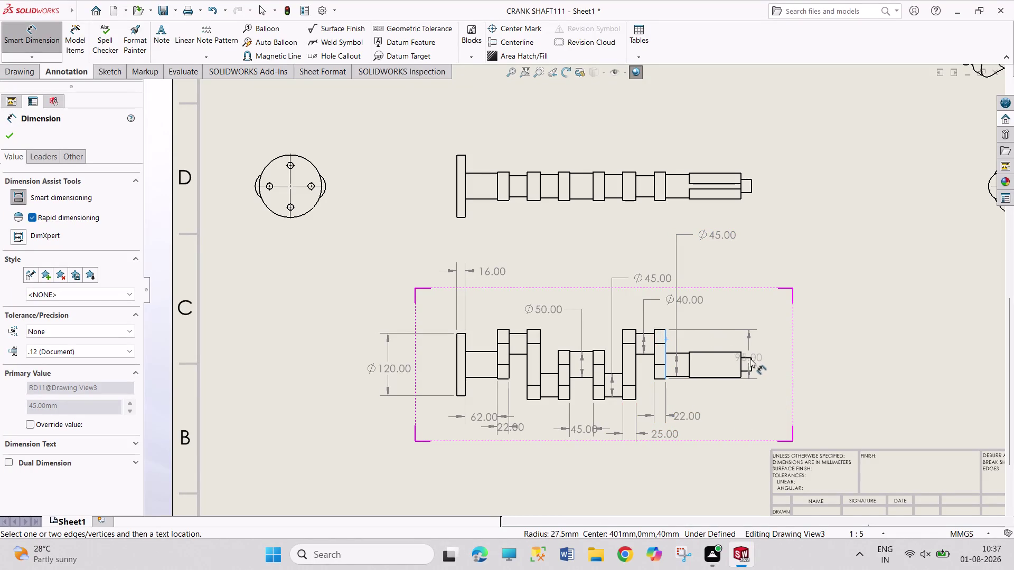
click(750, 364)
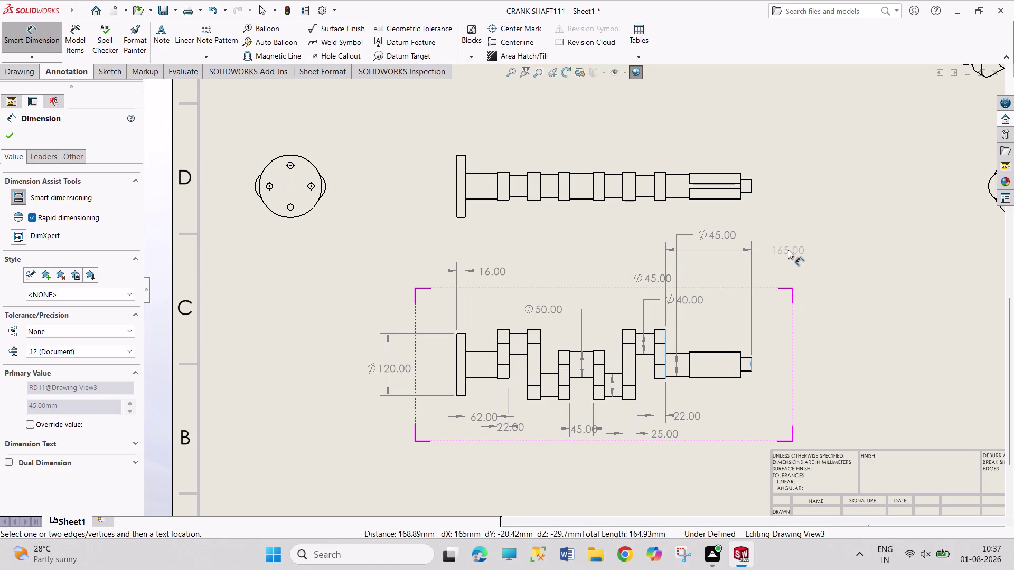
click(788, 250)
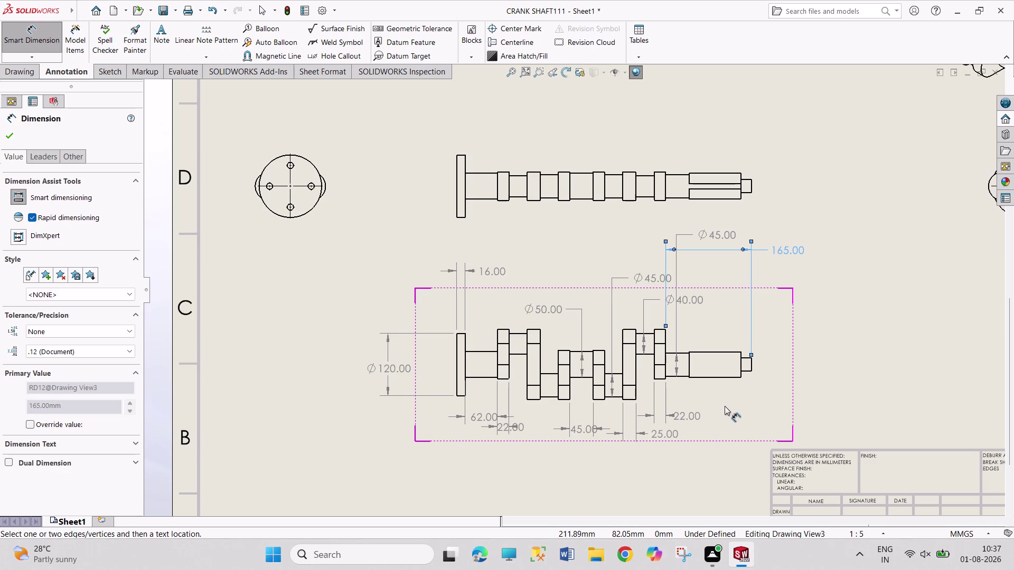
Add the 20 end-step length, Ø25 end diameter and 100 end-section length.
click(747, 372)
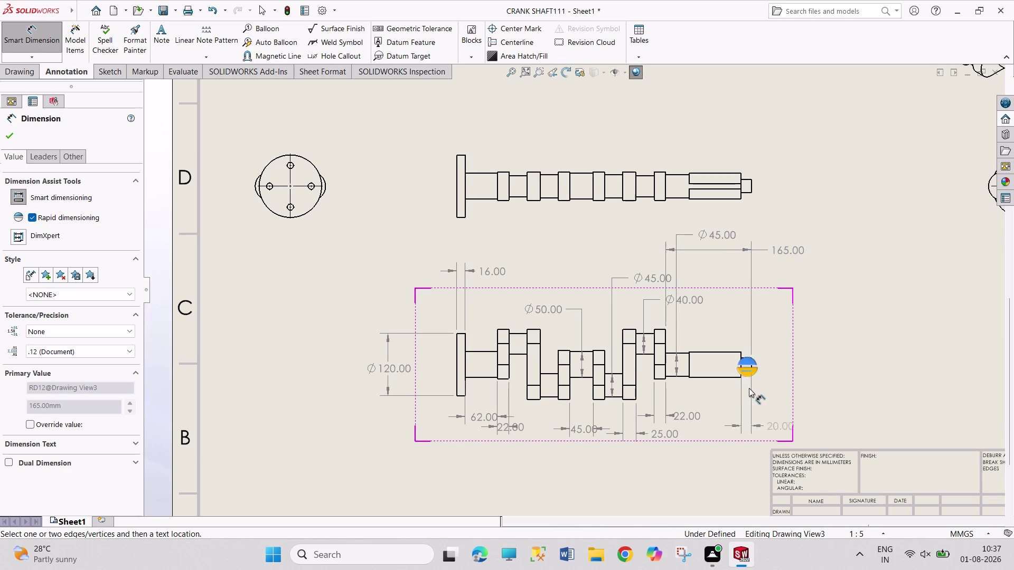
click(778, 413)
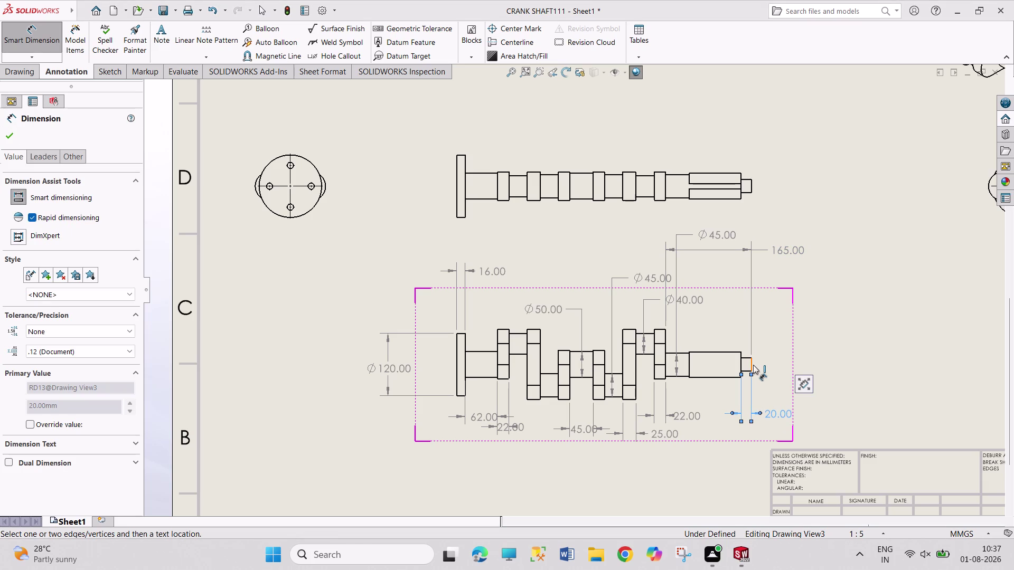
click(752, 364)
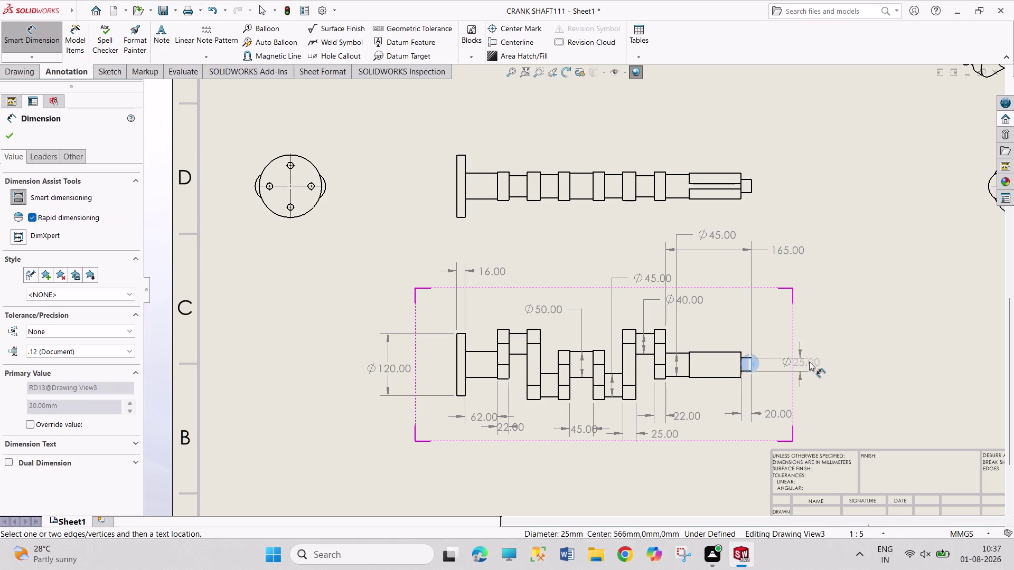
click(818, 360)
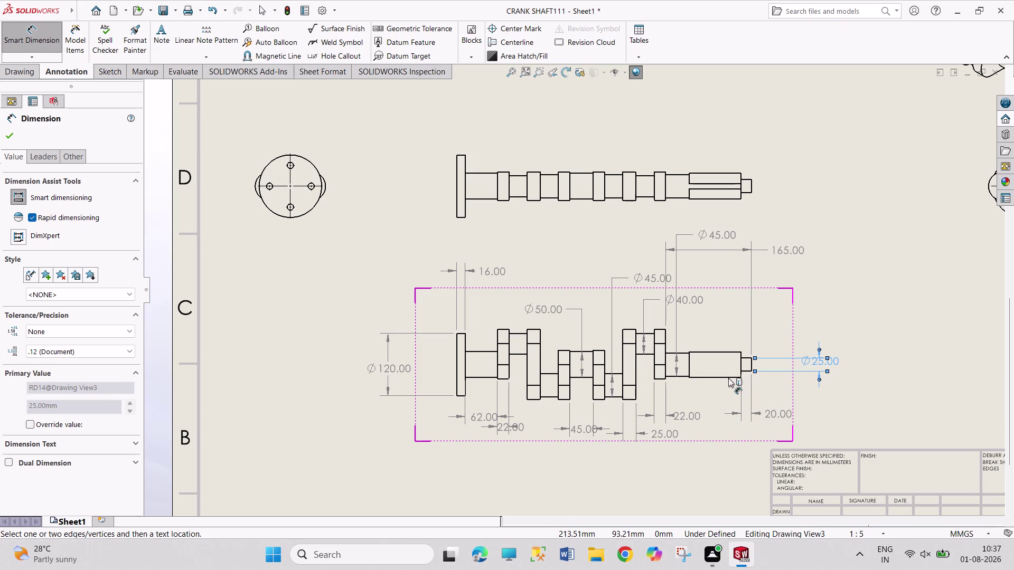
click(733, 352)
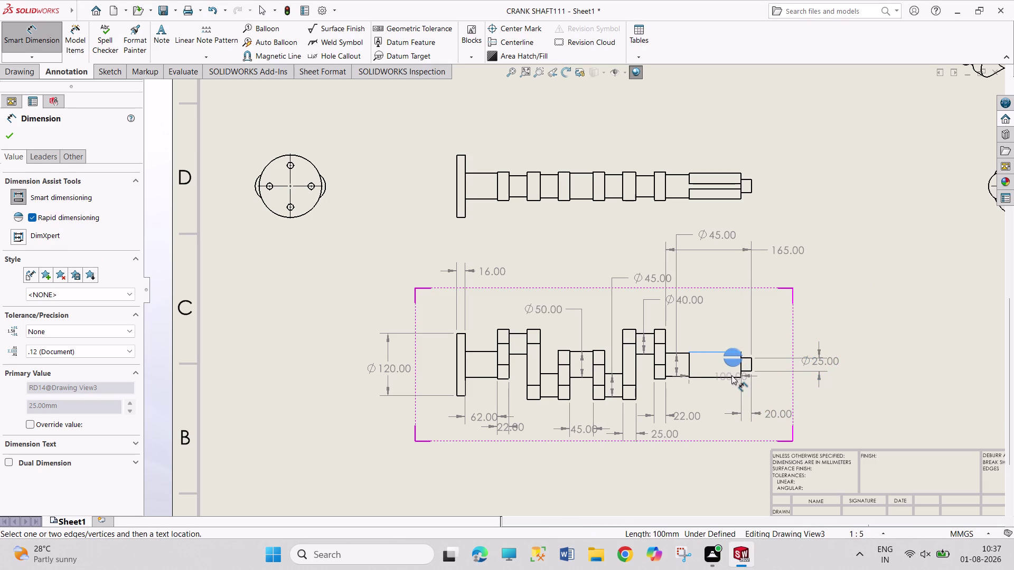
click(731, 376)
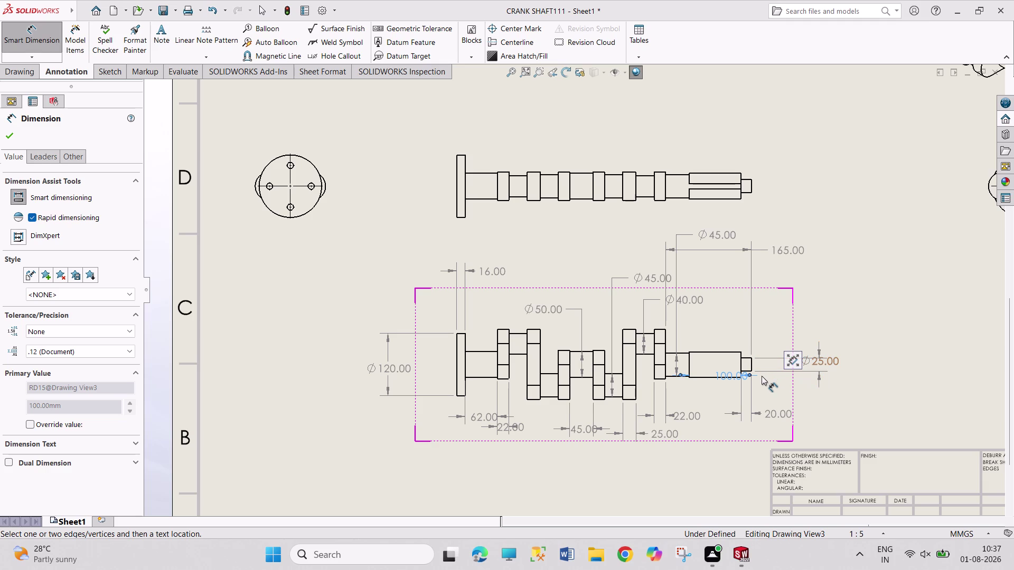
key(Escape)
Delete the 100 length dimension from the keyed-end section.
right_click(734, 375)
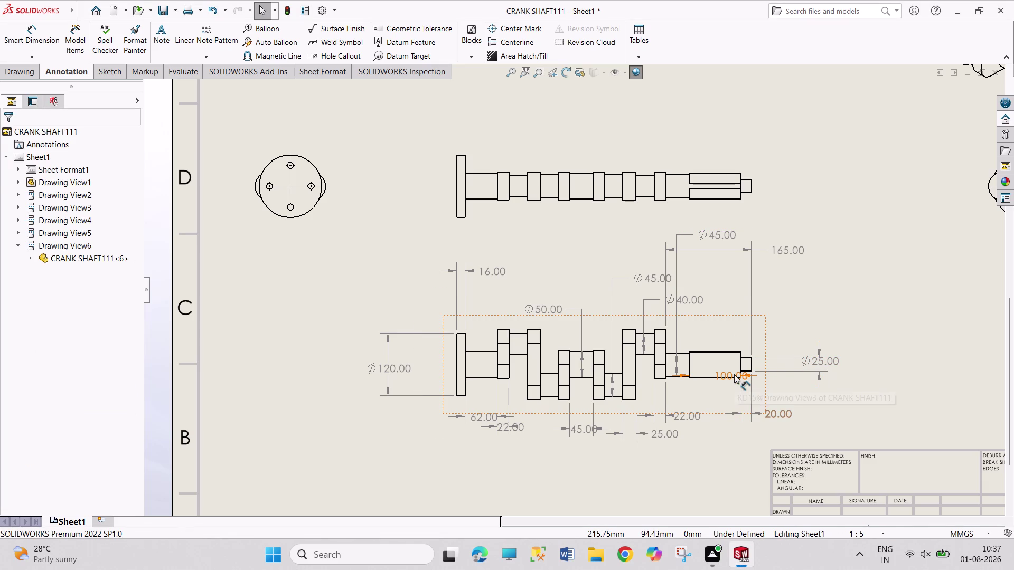
key(Escape)
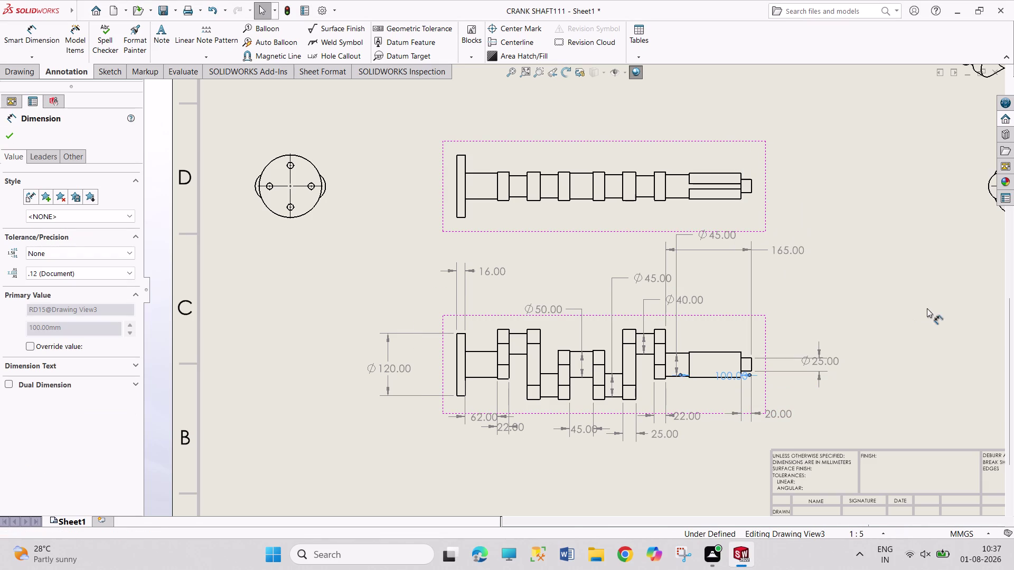
key(Escape)
key(Escape)
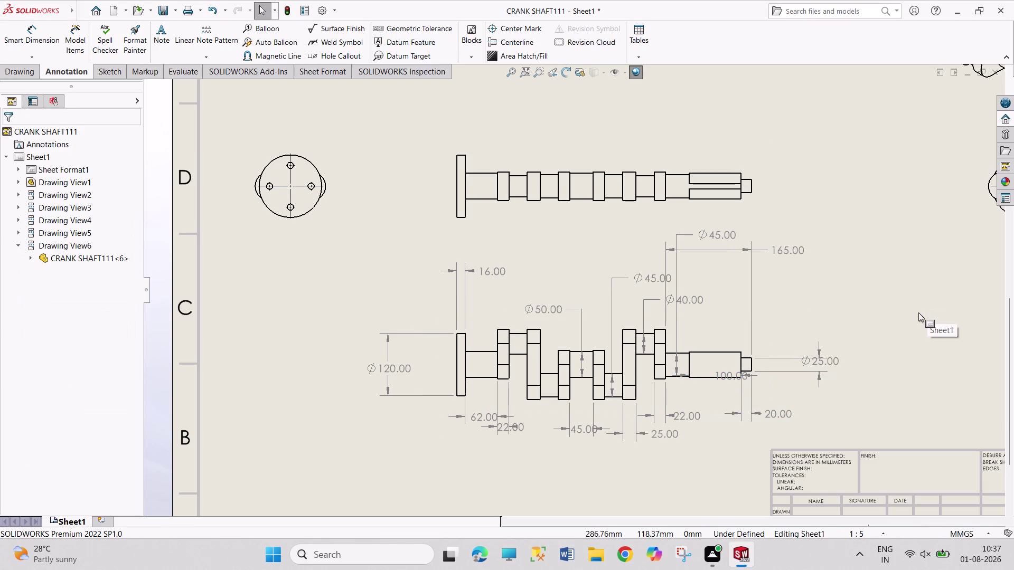
right_click(734, 373)
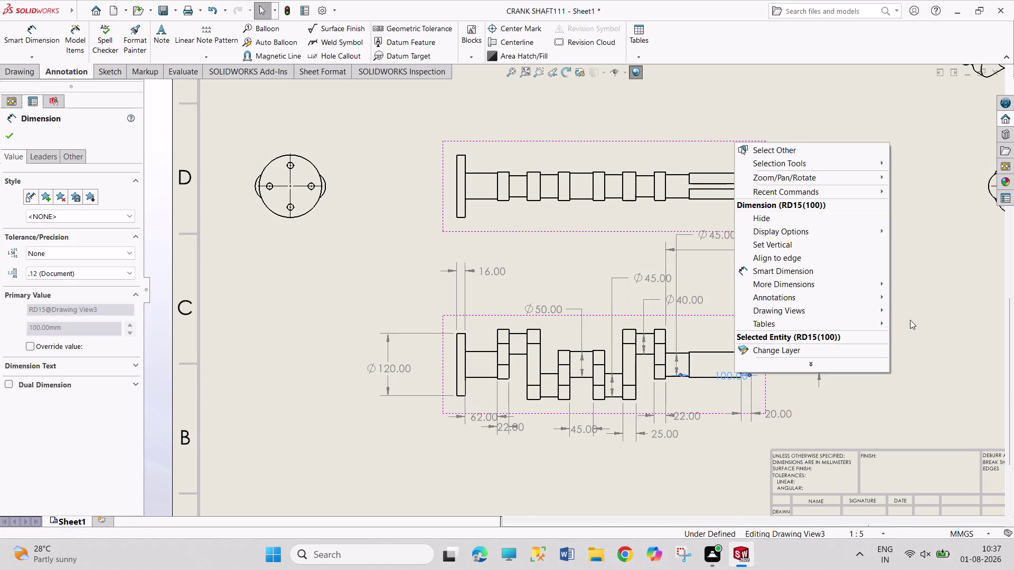
click(923, 314)
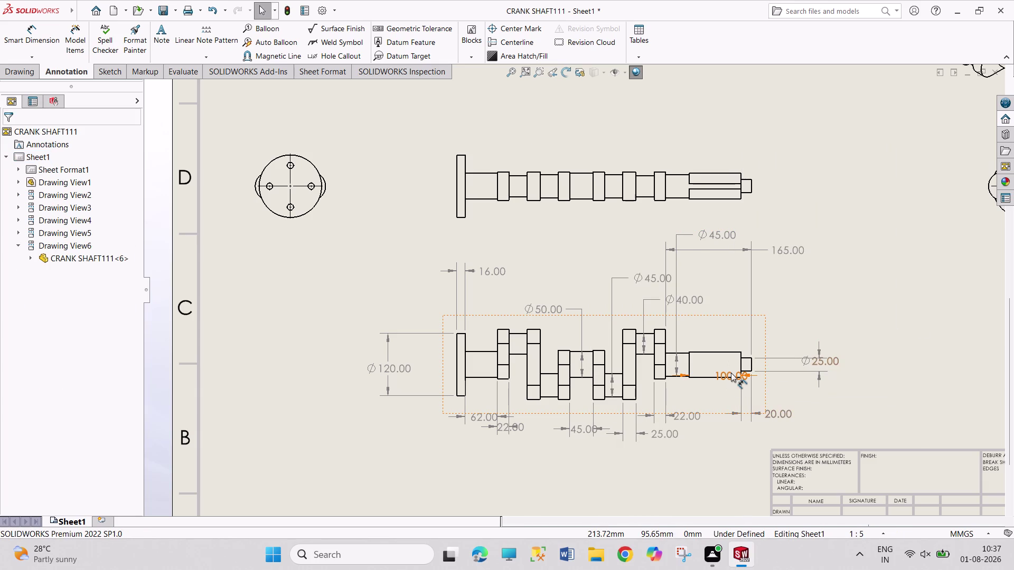
click(731, 373)
key(Delete)
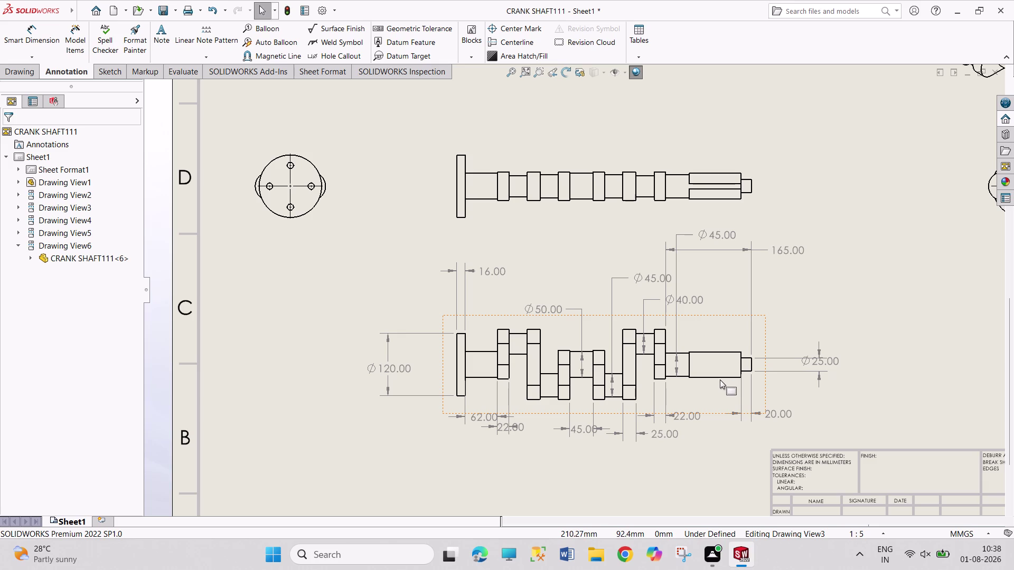
Start a new length dimension on the long end section's edges.
click(723, 378)
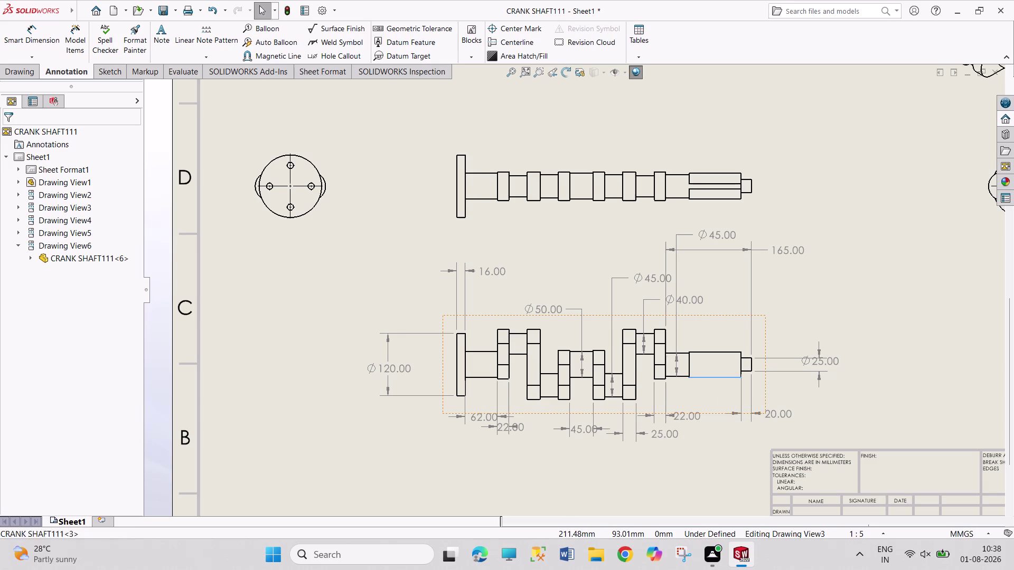
click(729, 351)
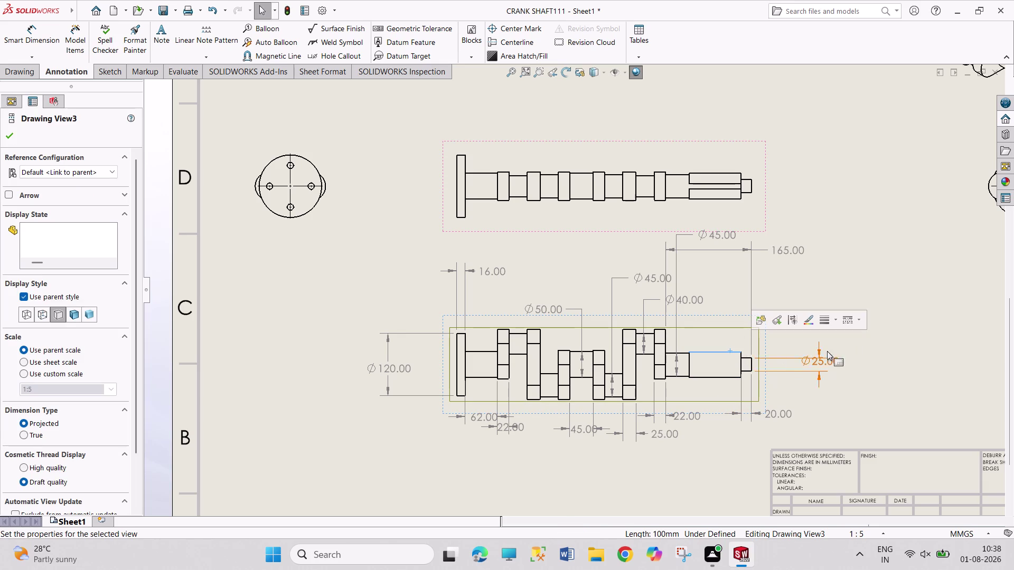
click(41, 40)
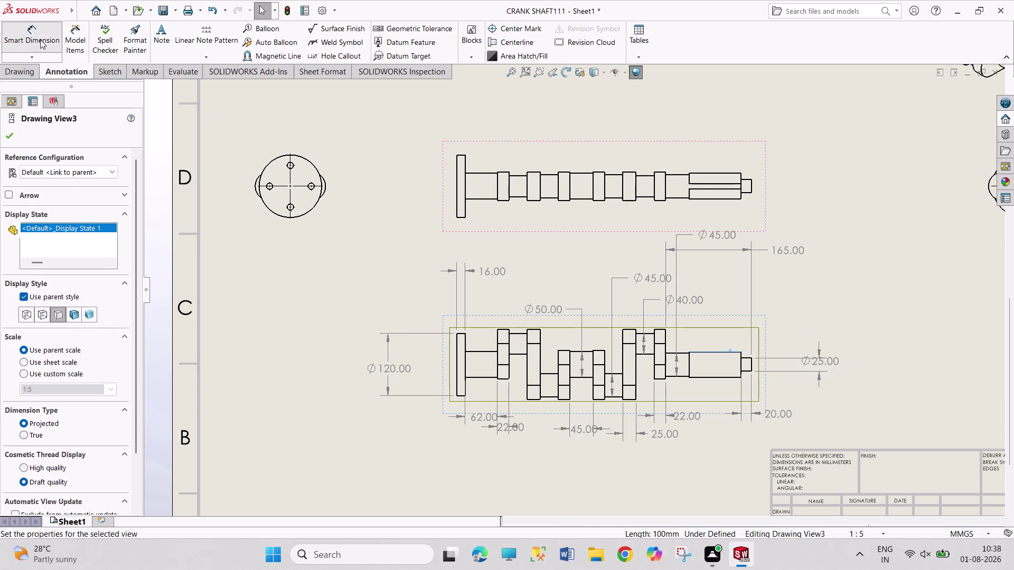
click(717, 378)
click(719, 351)
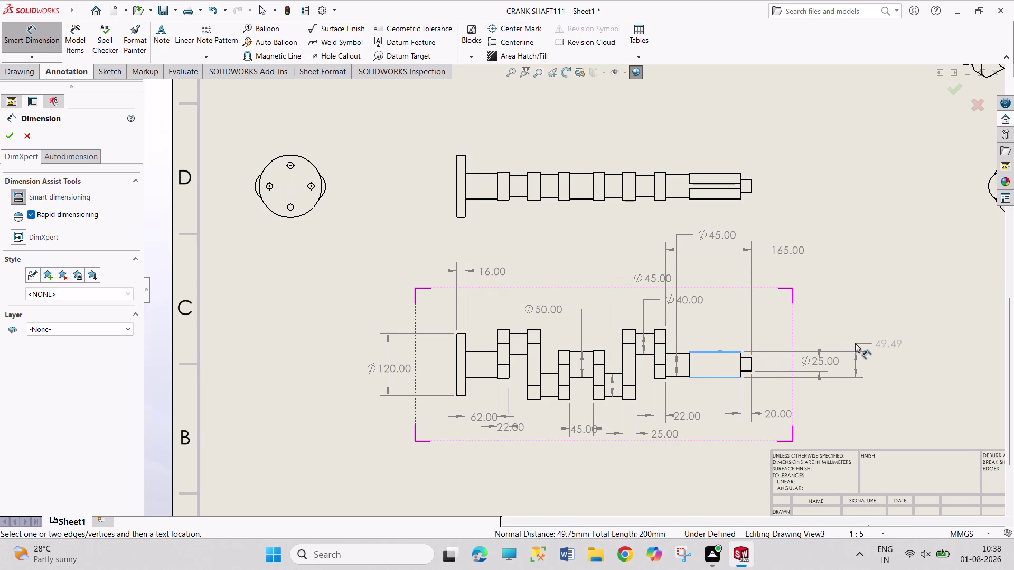
click(856, 343)
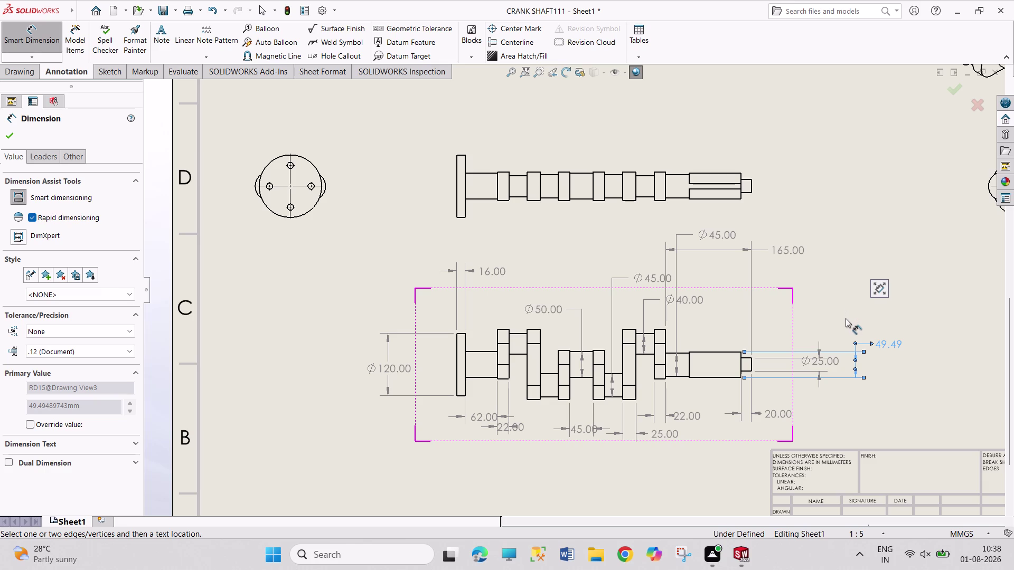
key(Escape)
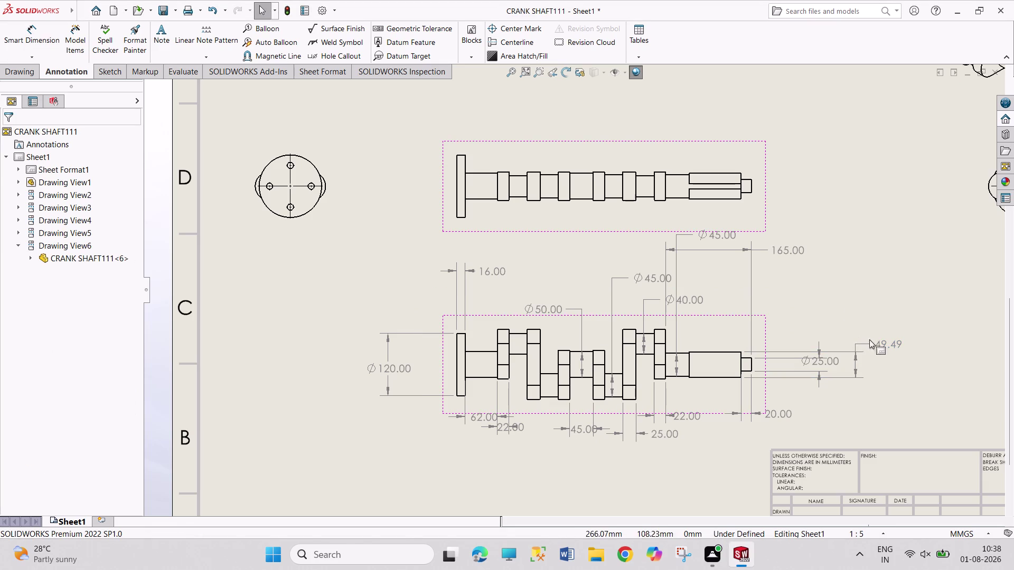
right_click(879, 345)
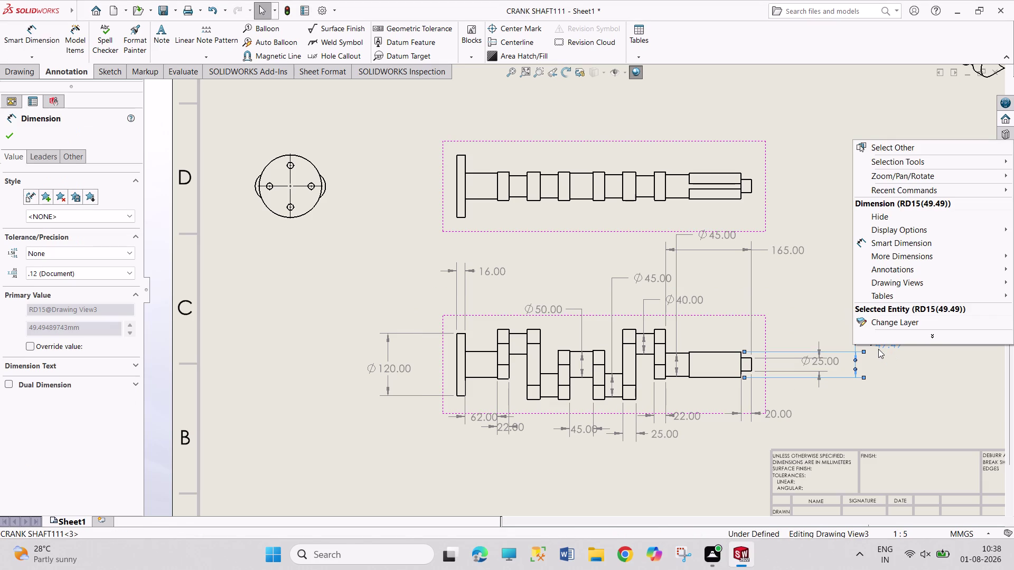
key(Delete)
click(873, 361)
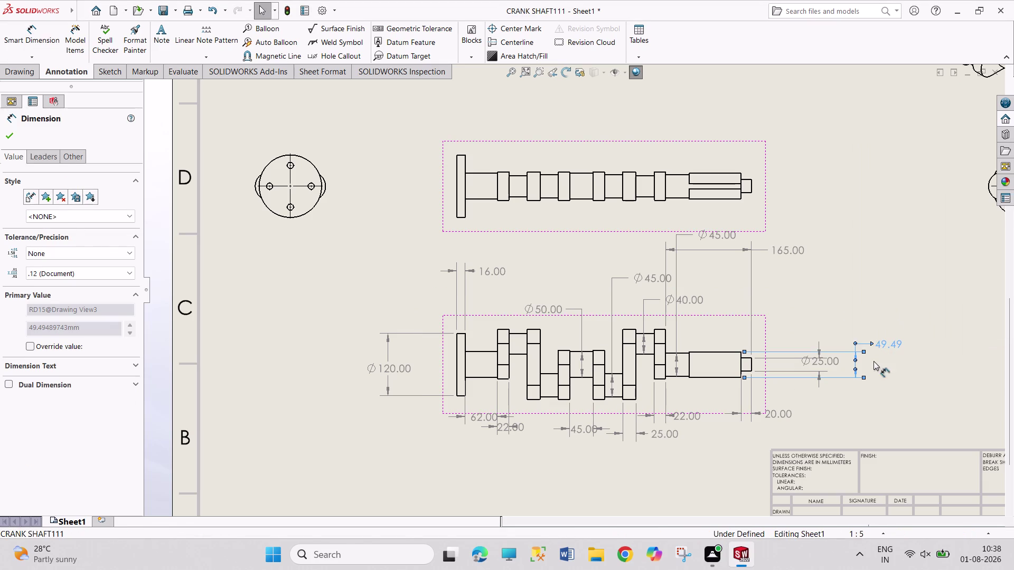
key(Delete)
click(880, 345)
key(Delete)
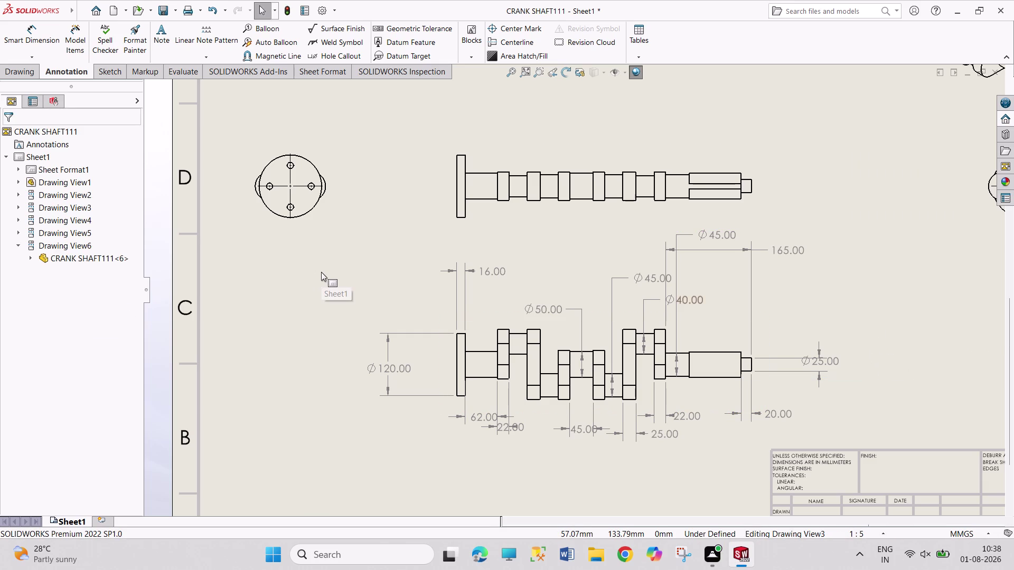
Dimension the end view's outer circle with a Ø120 diameter.
scroll(up, 3)
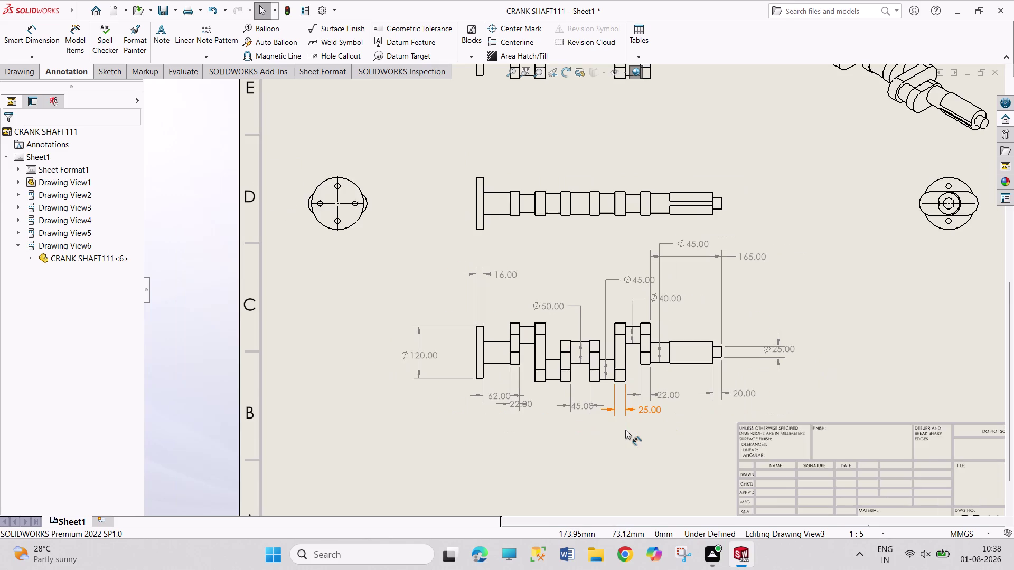
scroll(up, 3)
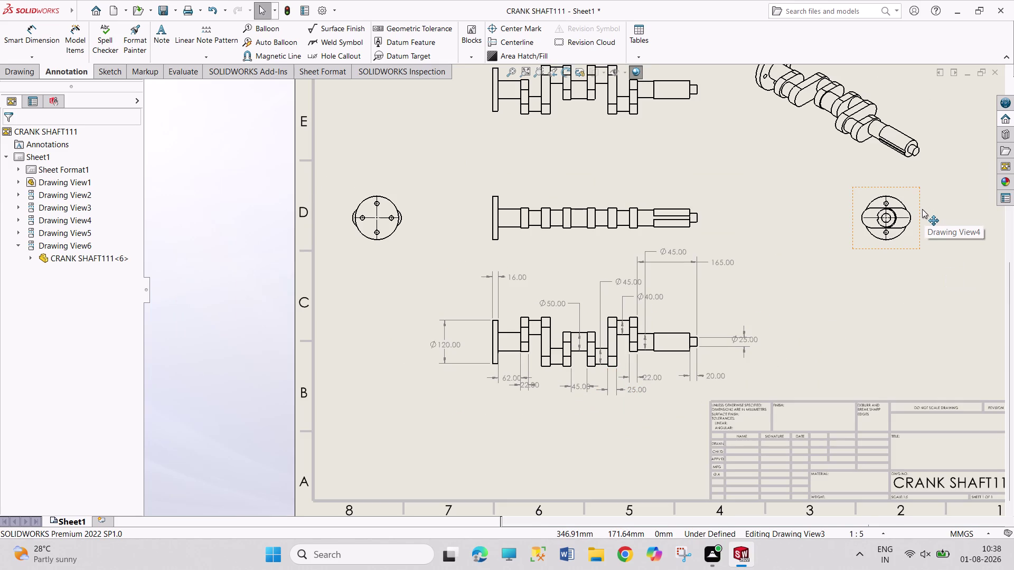
scroll(down, 3)
scroll(down, 3)
scroll(down, 3)
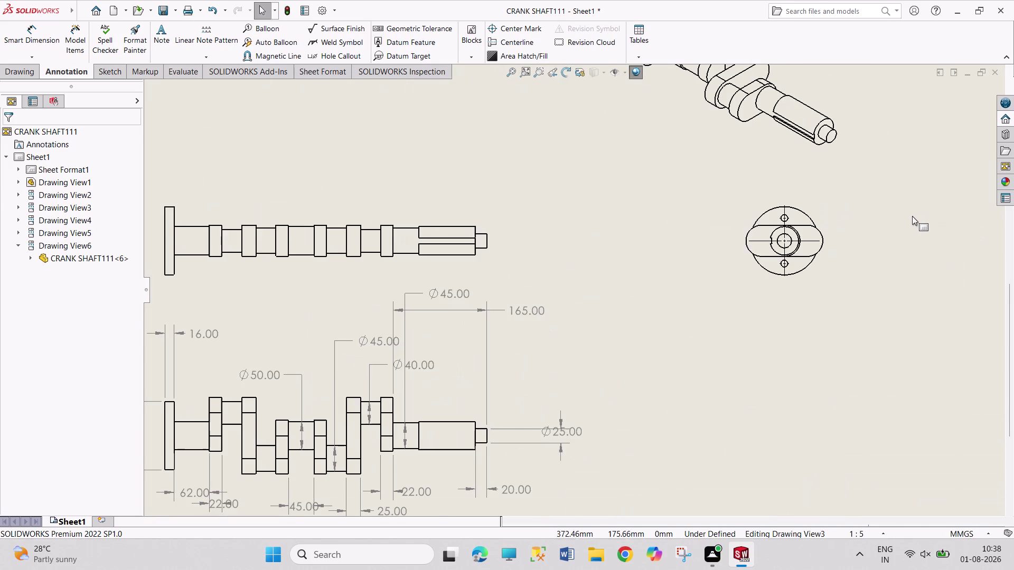
scroll(down, 3)
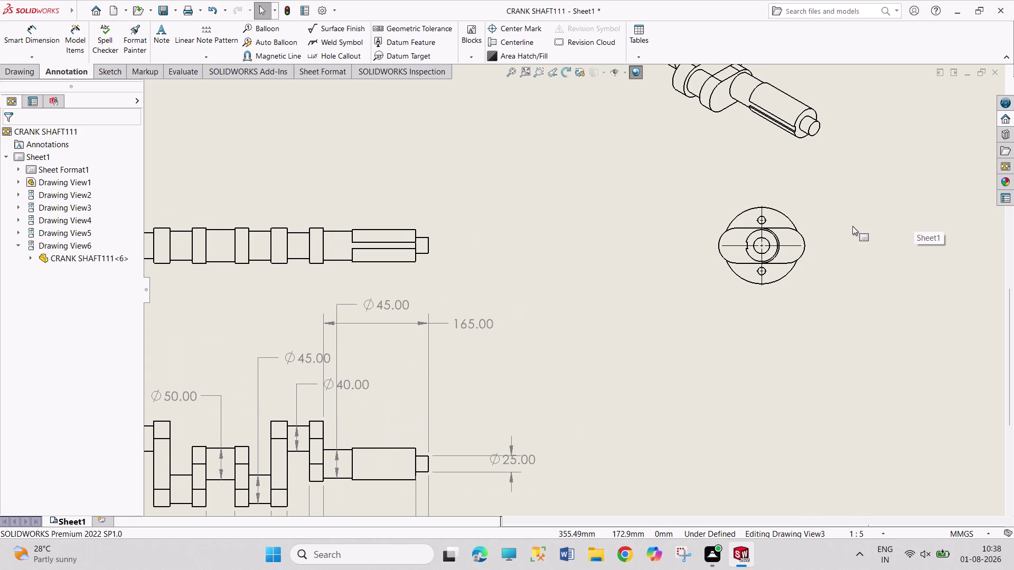
scroll(down, 3)
scroll(down, 3)
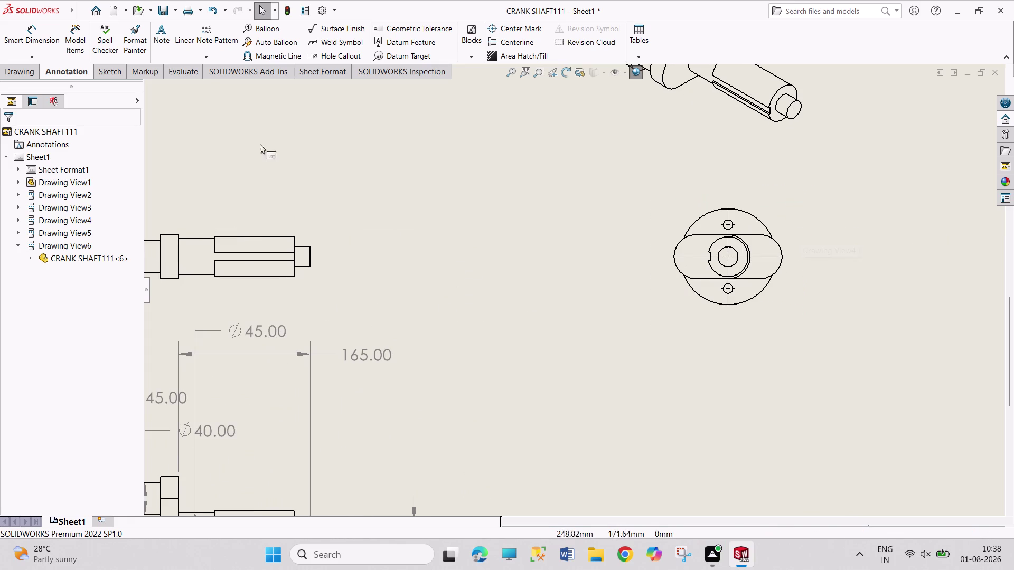
click(41, 44)
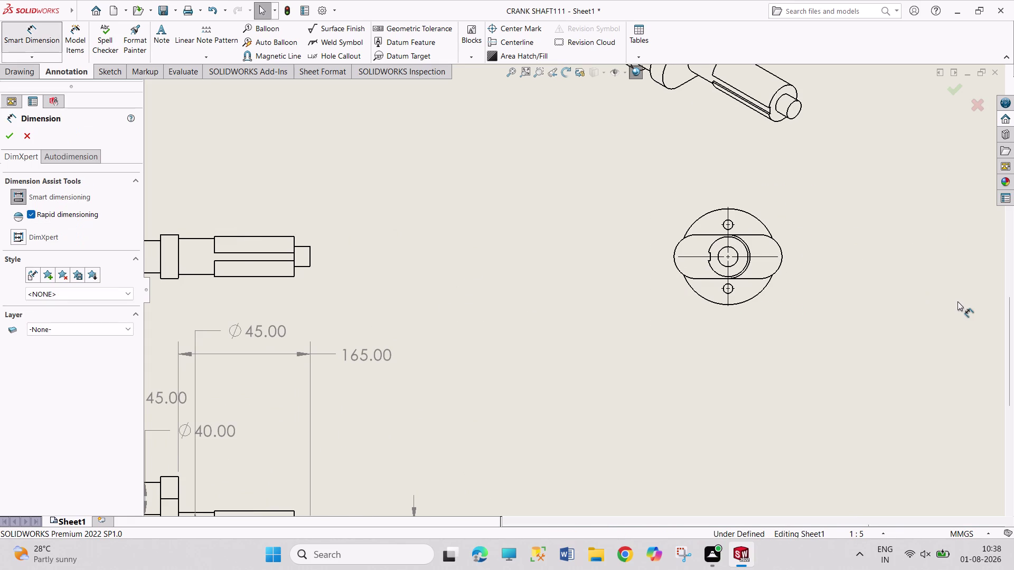
click(762, 224)
click(852, 154)
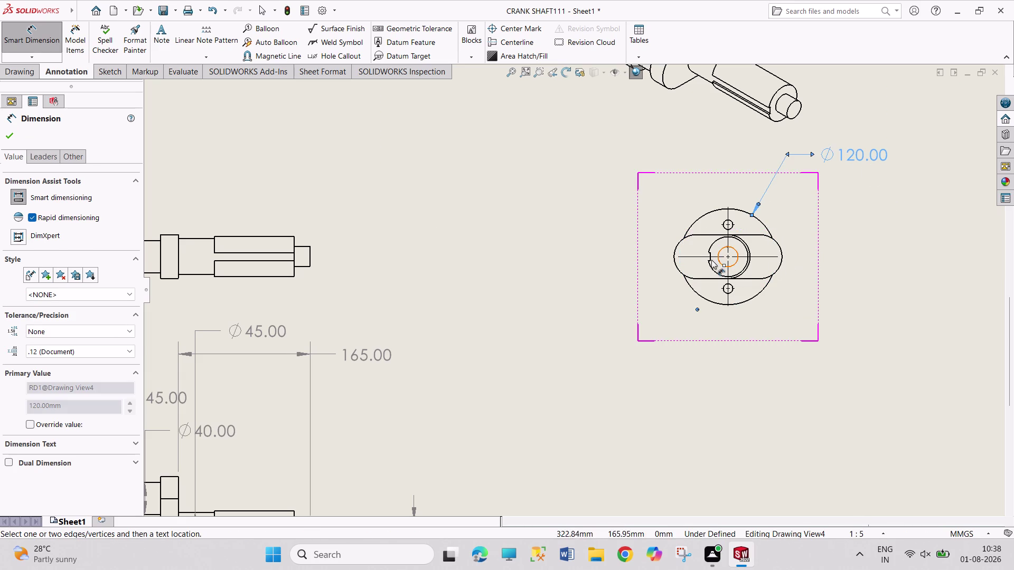
Add the R22.50 central arc radius and the Ø12.00 top hole diameter.
scroll(down, 3)
scroll(down, 3)
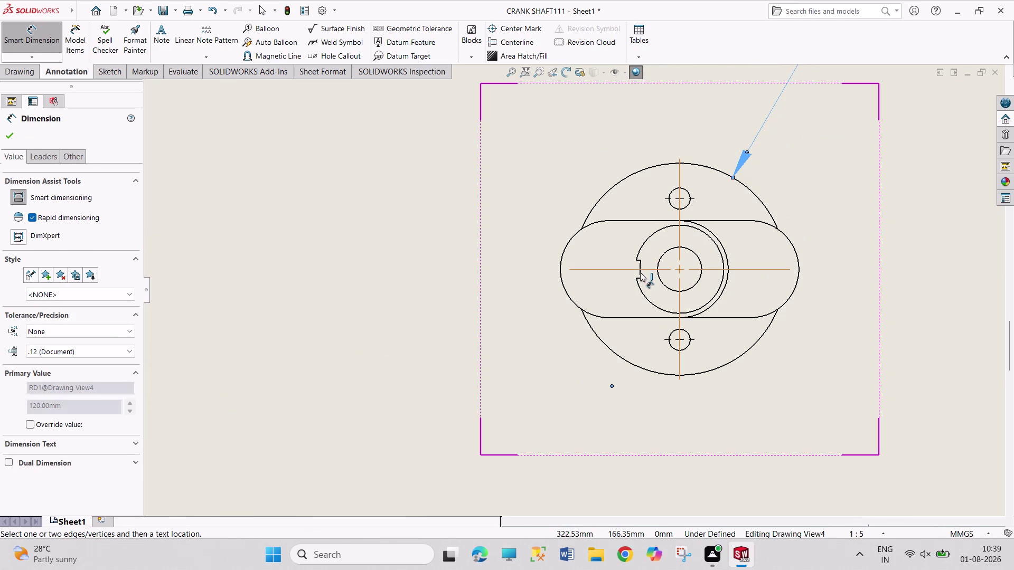
click(639, 272)
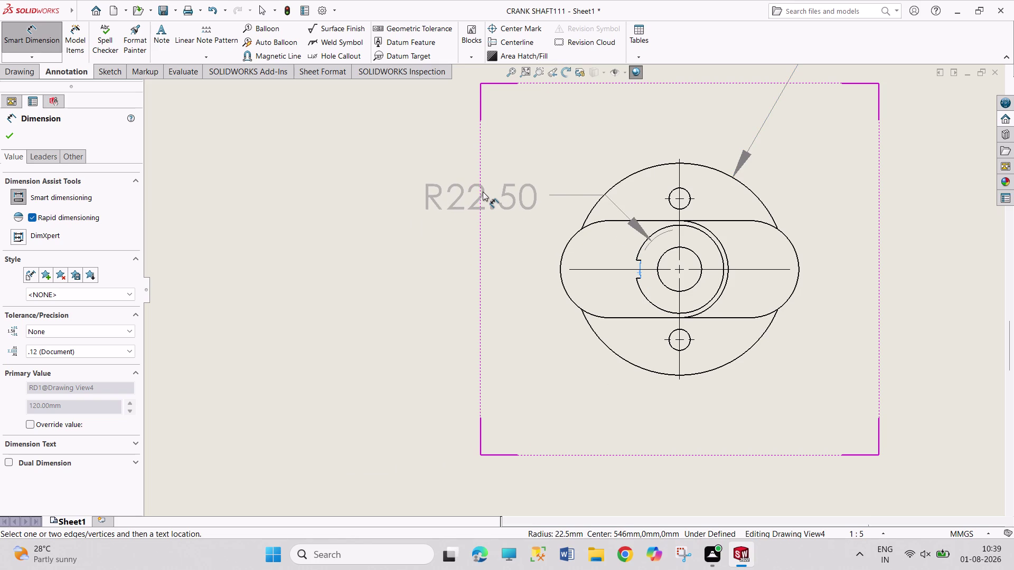
click(482, 191)
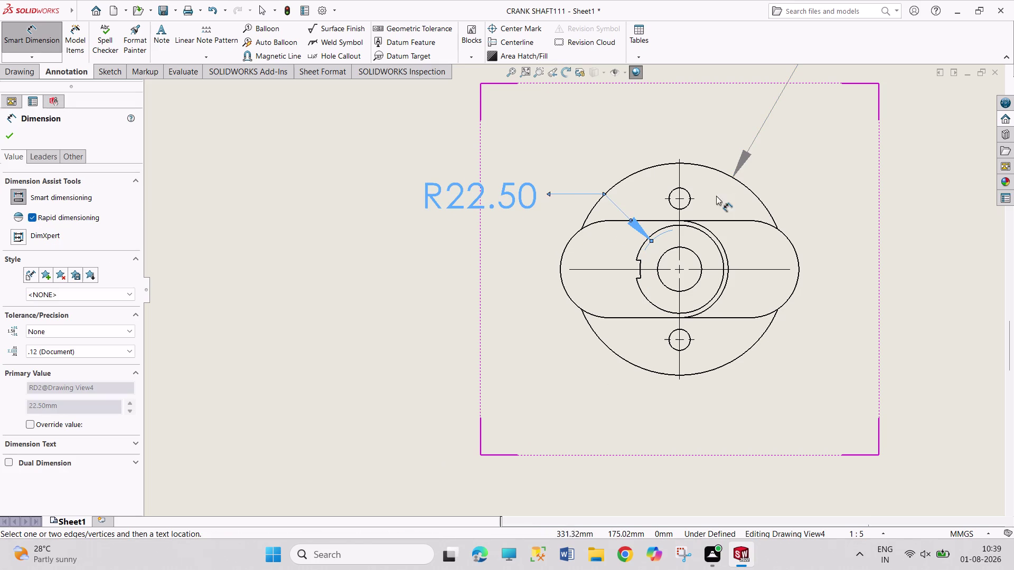
click(691, 195)
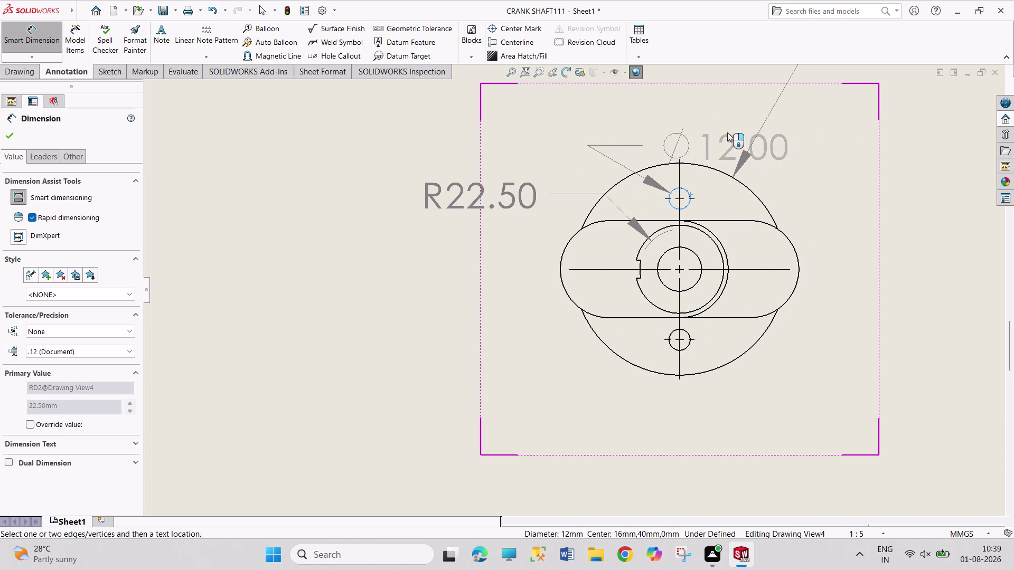
click(819, 114)
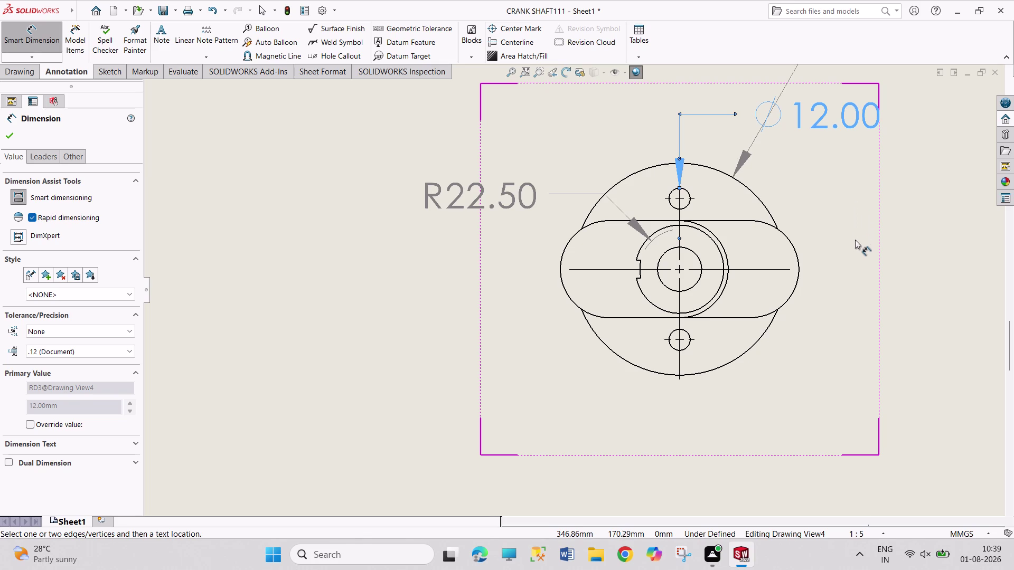
Cancel the accidental second radius dimension on the central arc.
scroll(up, 3)
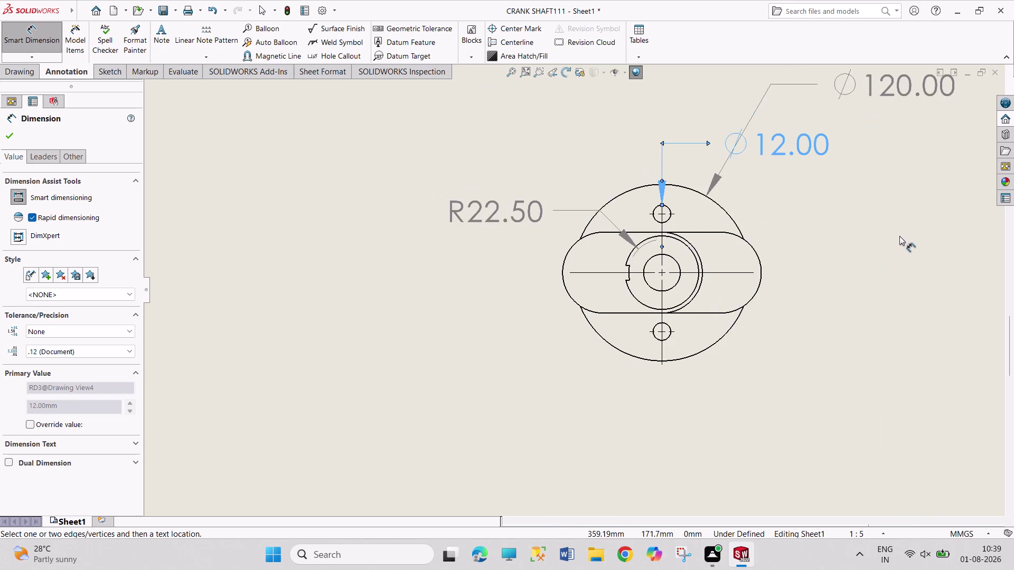
scroll(up, 3)
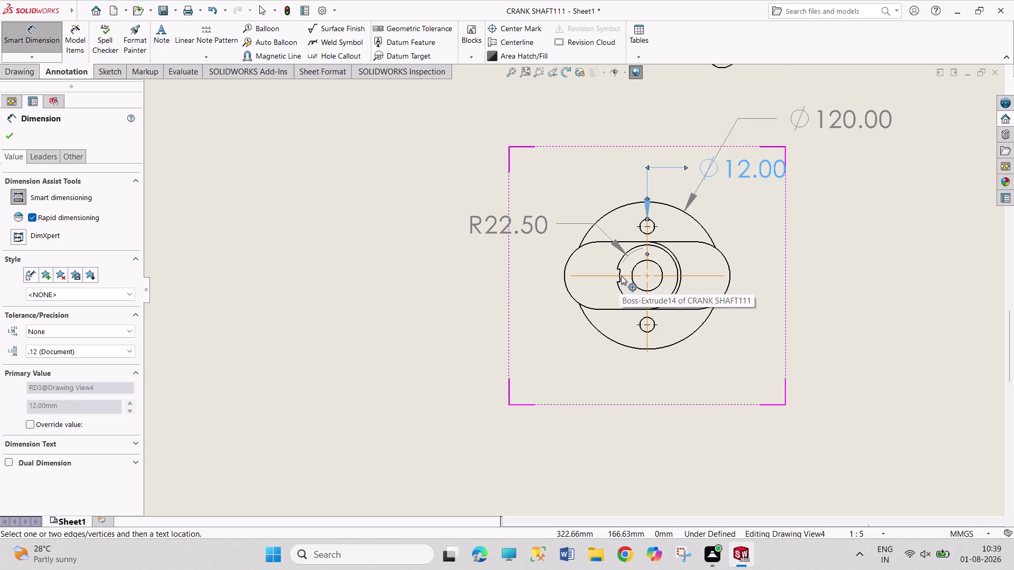
scroll(down, 3)
click(607, 283)
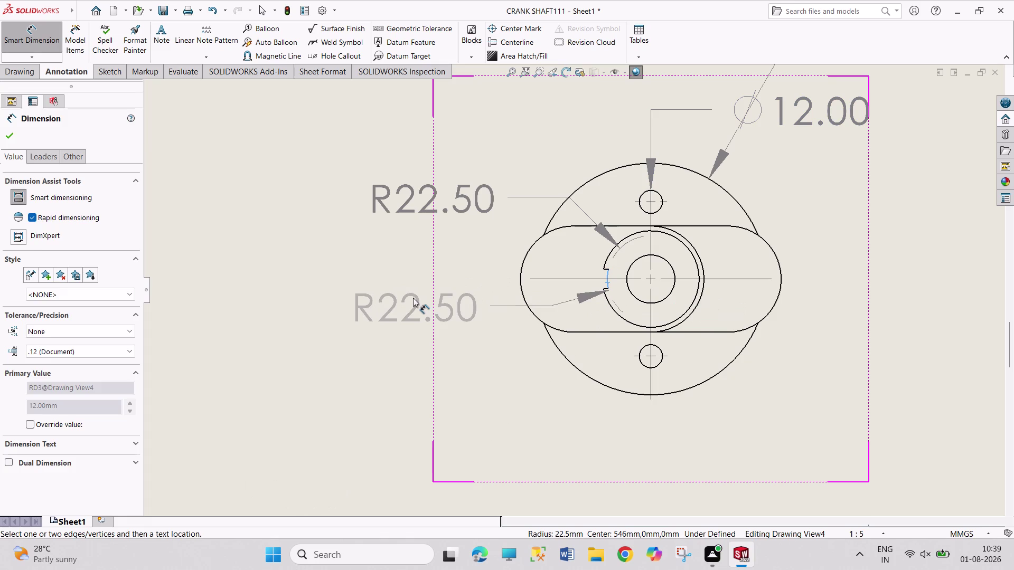
key(Escape)
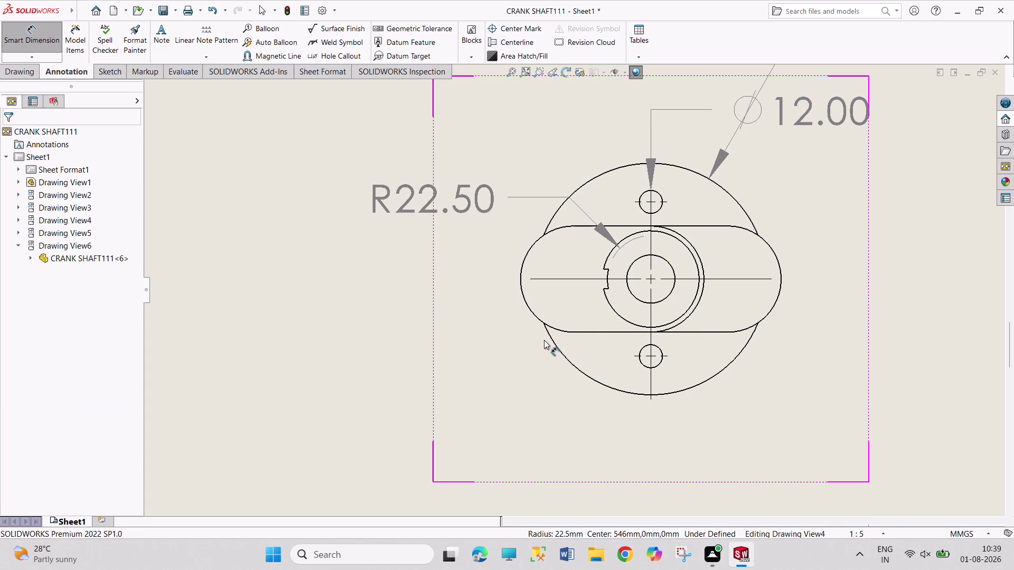
scroll(up, 3)
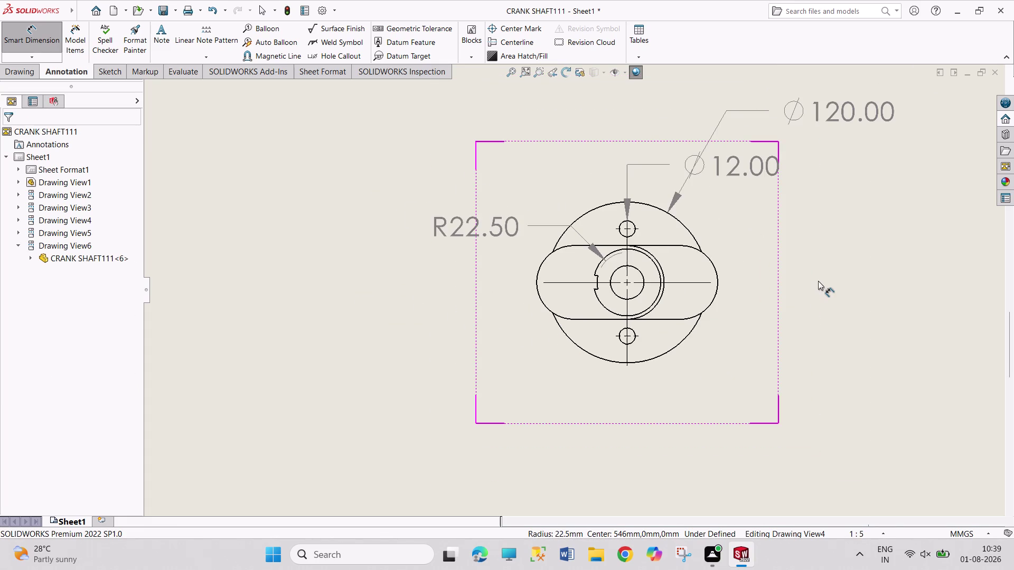
scroll(up, 3)
Move the Ø12.00 dimension to the left of the Ø120.00 dimension.
right_click(838, 272)
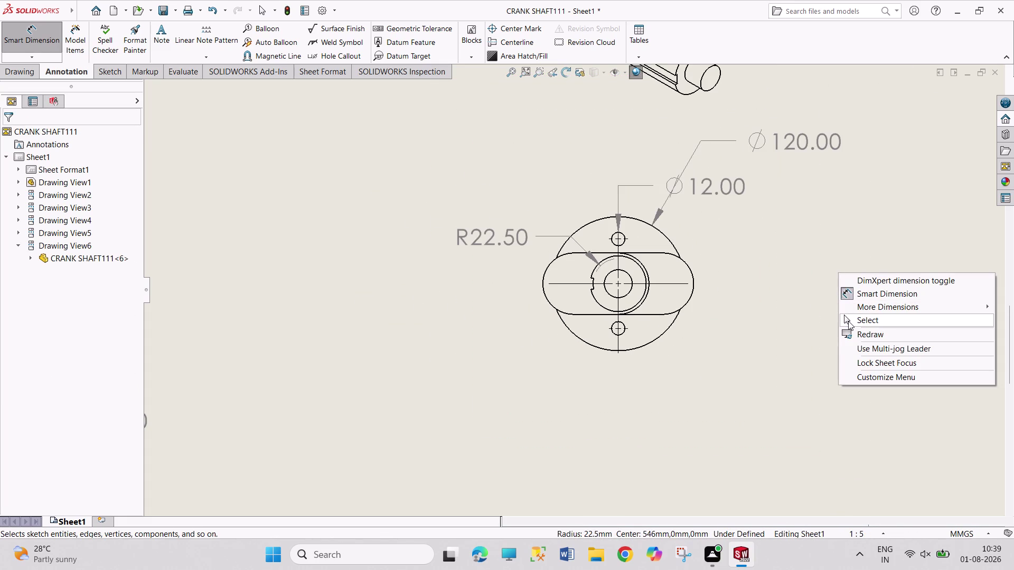
click(848, 321)
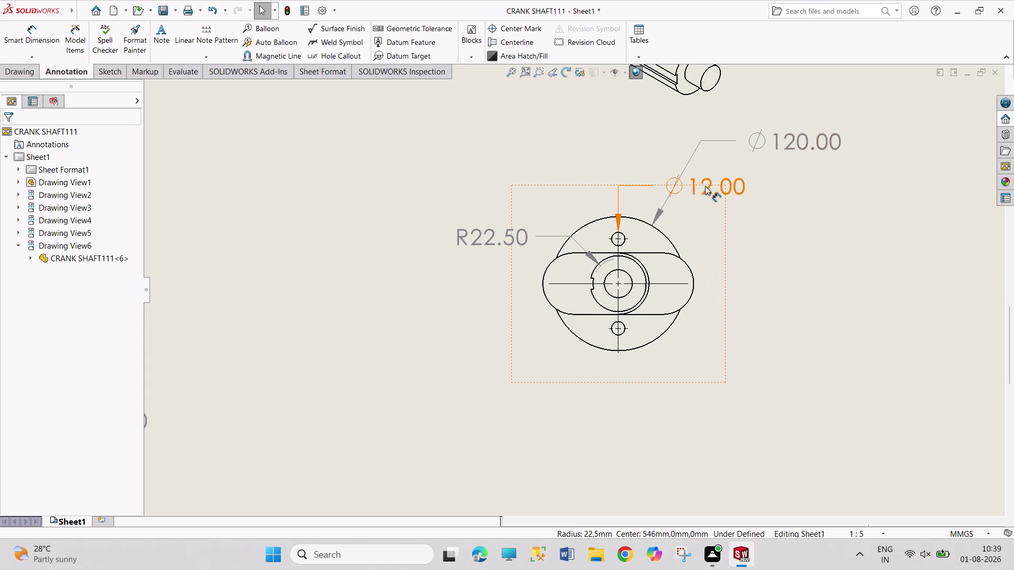
drag(705, 187, 637, 144)
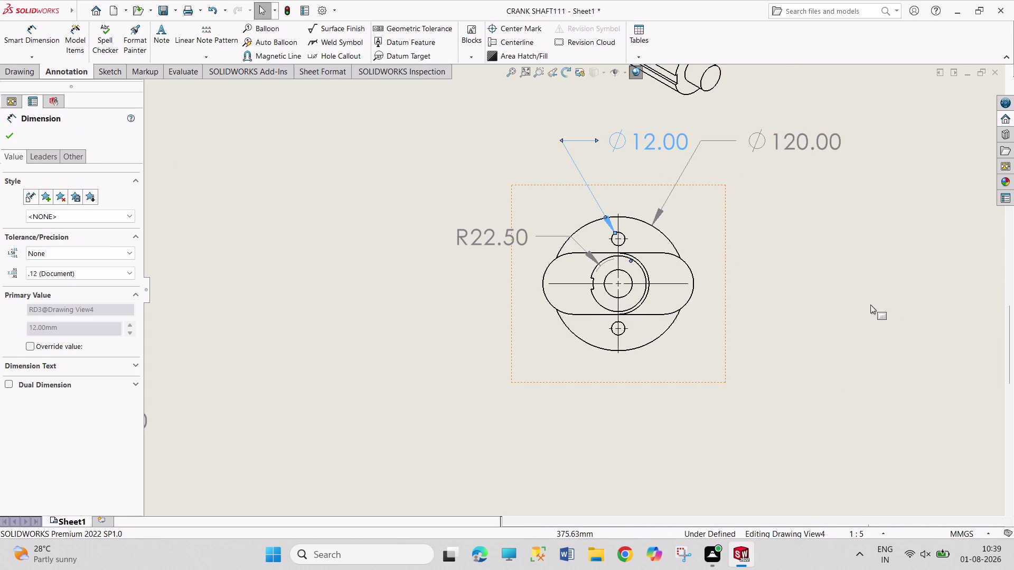
click(844, 297)
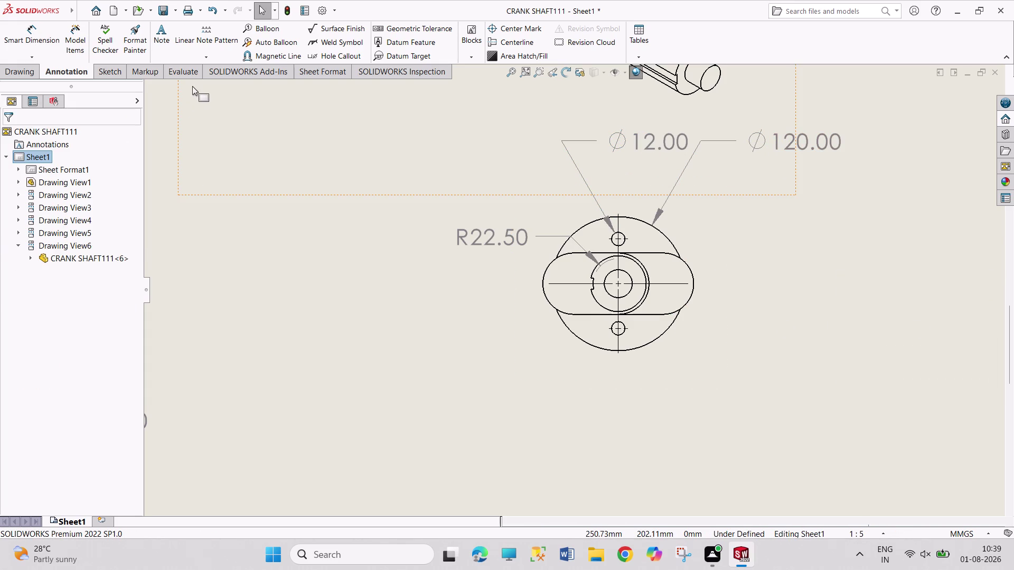
Attach a Ø12.00 THRU hole callout to the end view's top hole.
click(36, 59)
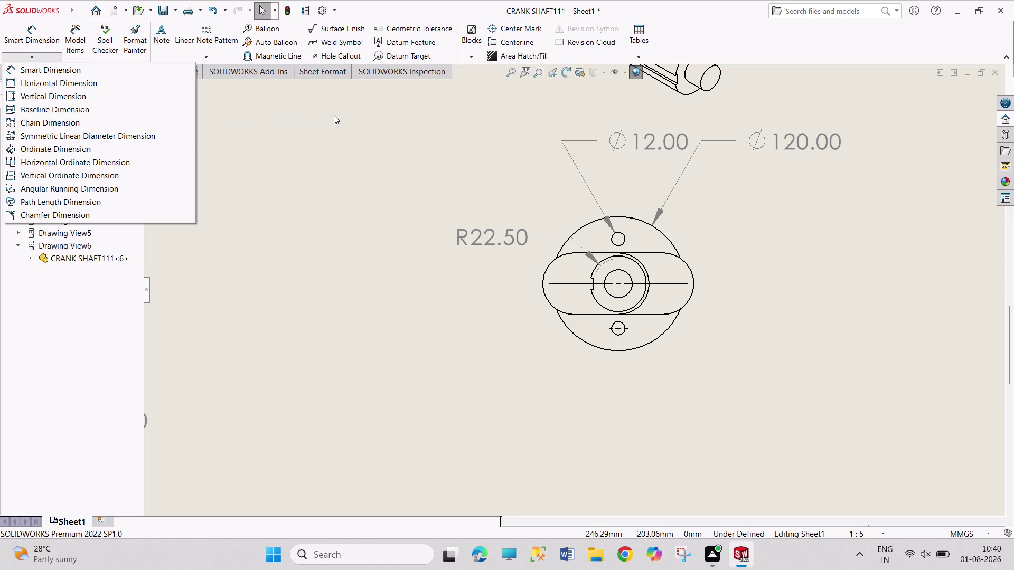
click(329, 55)
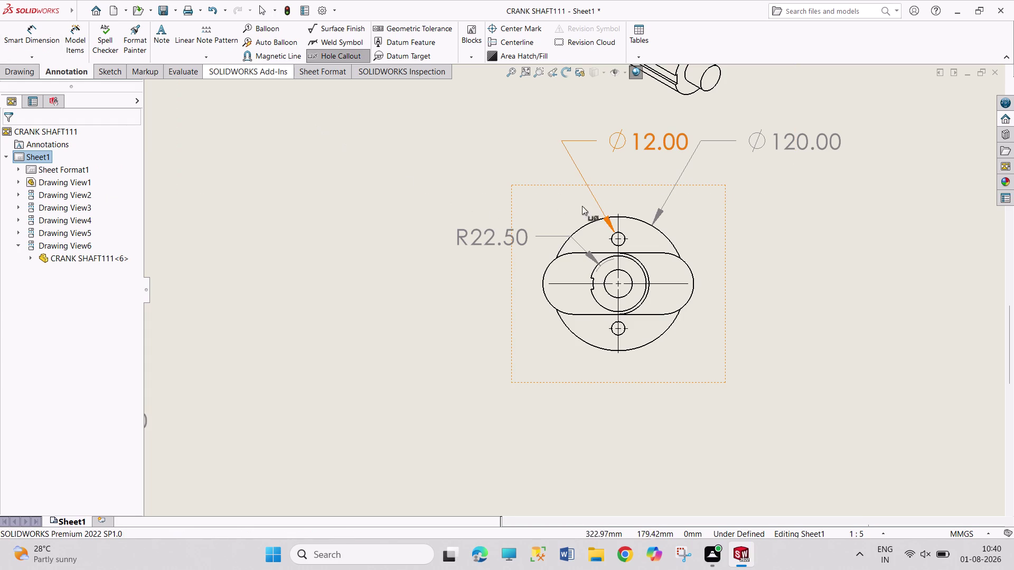
drag(625, 236, 637, 233)
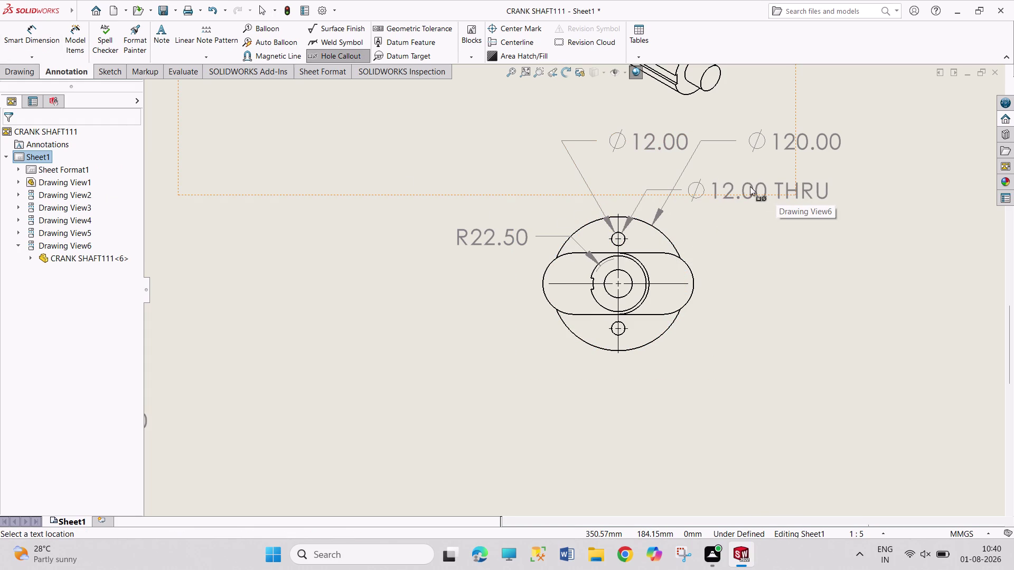
click(750, 186)
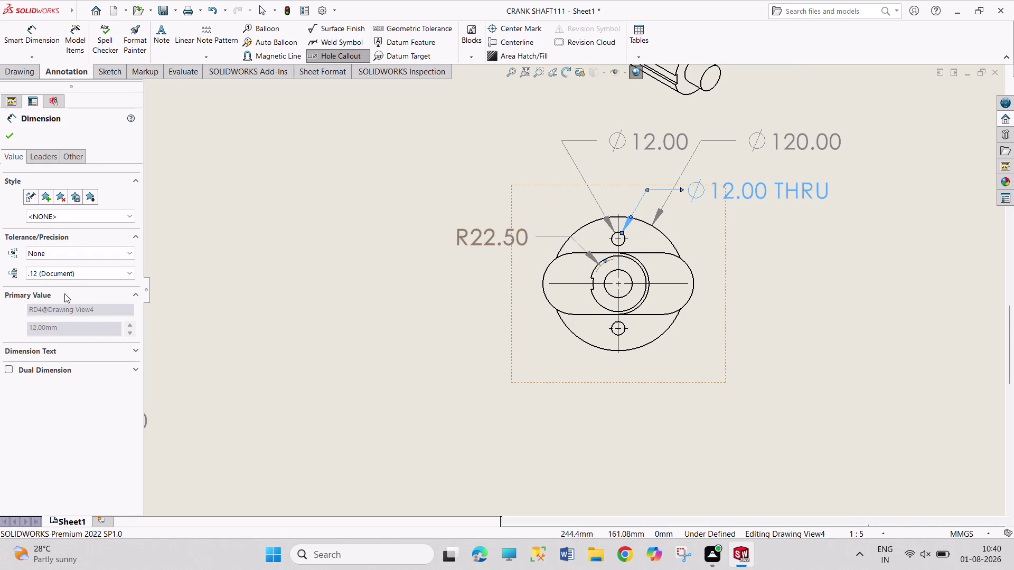
click(50, 157)
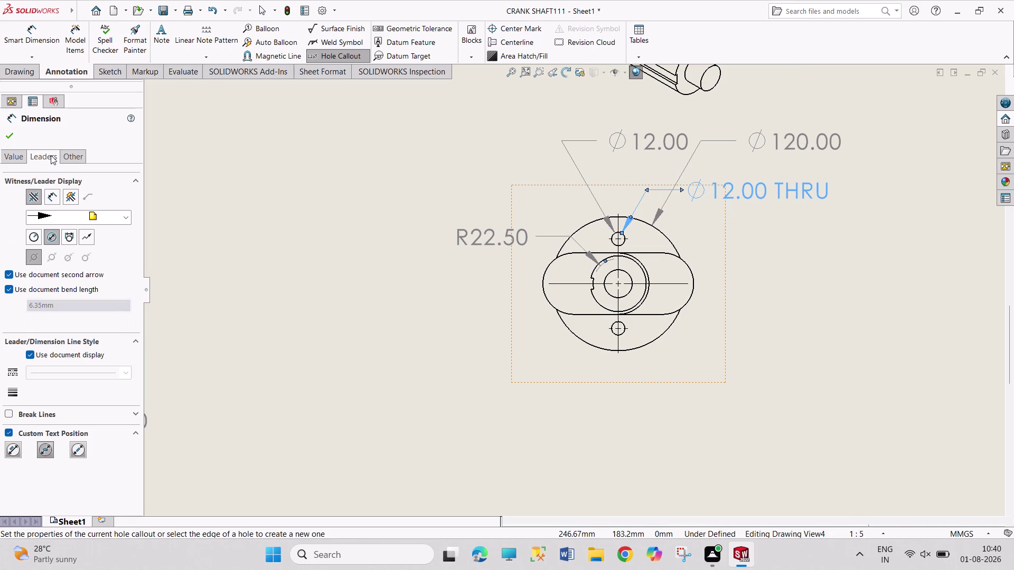
click(69, 154)
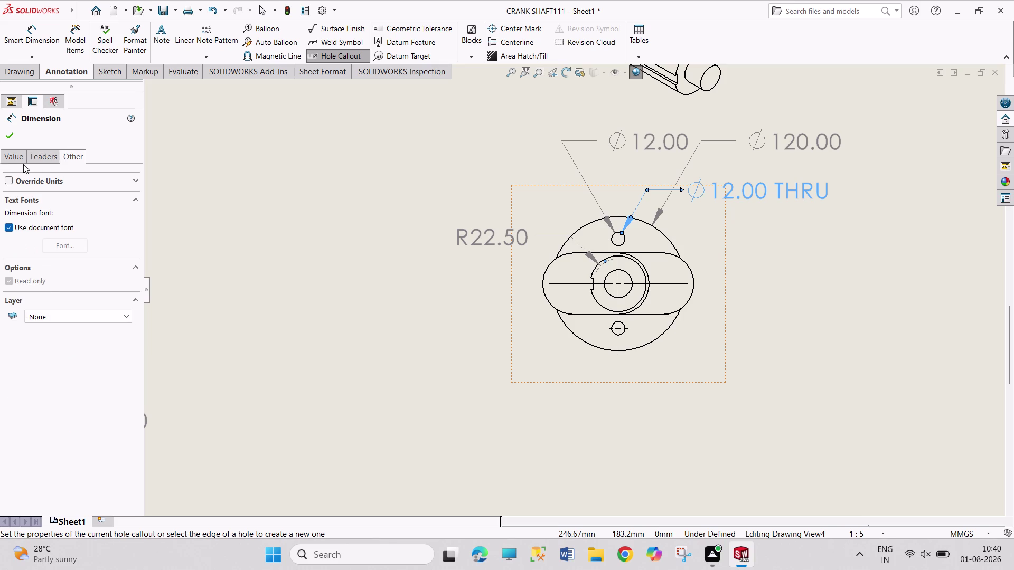
click(17, 157)
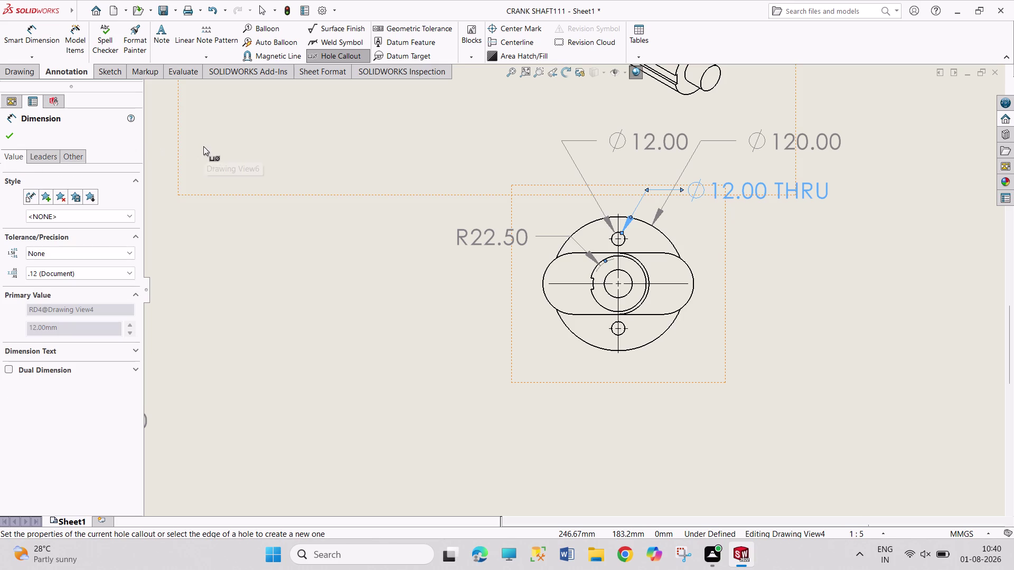
key(ctrl+z)
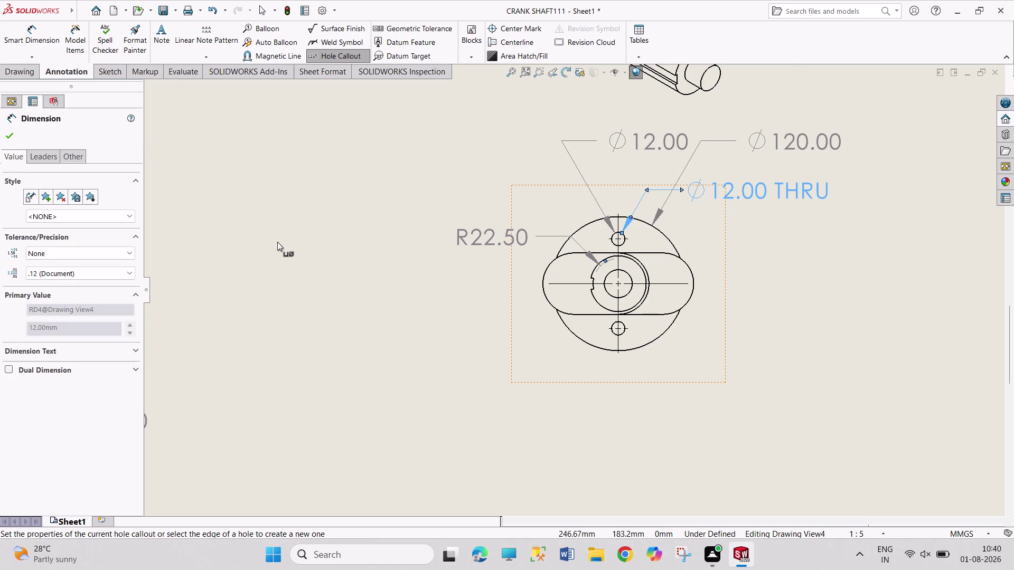
key(Escape)
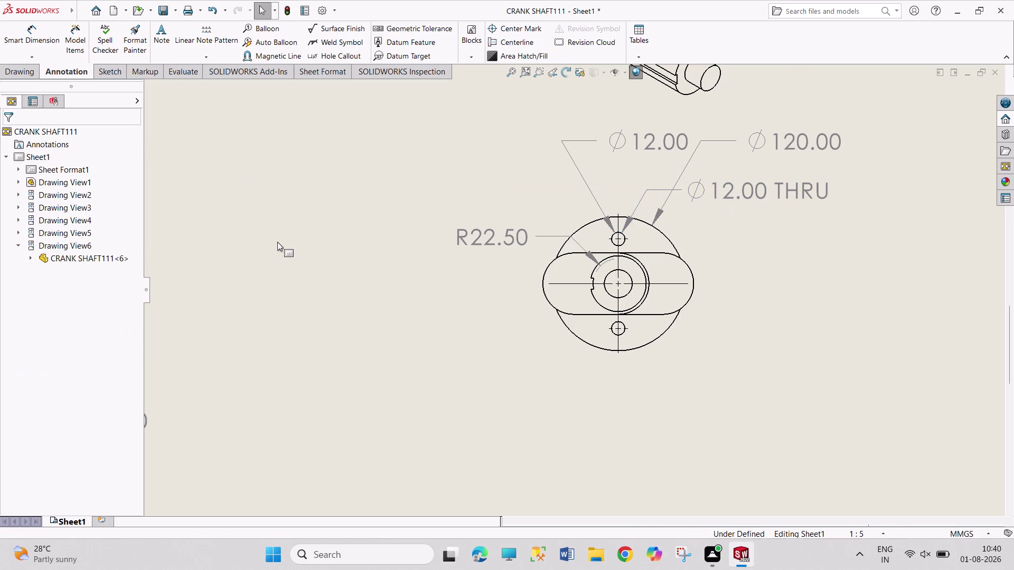
key(ctrl+z)
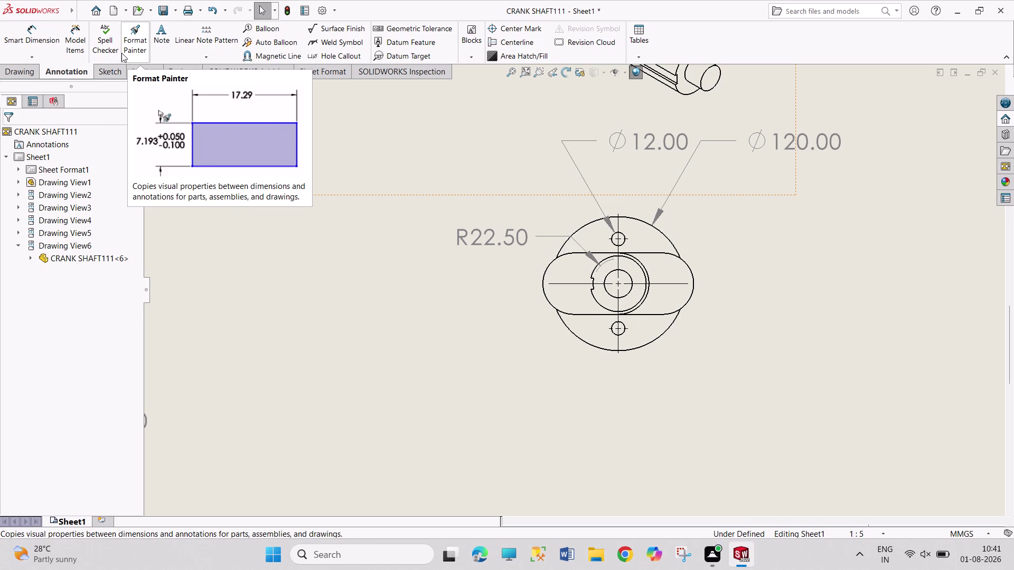
click(77, 55)
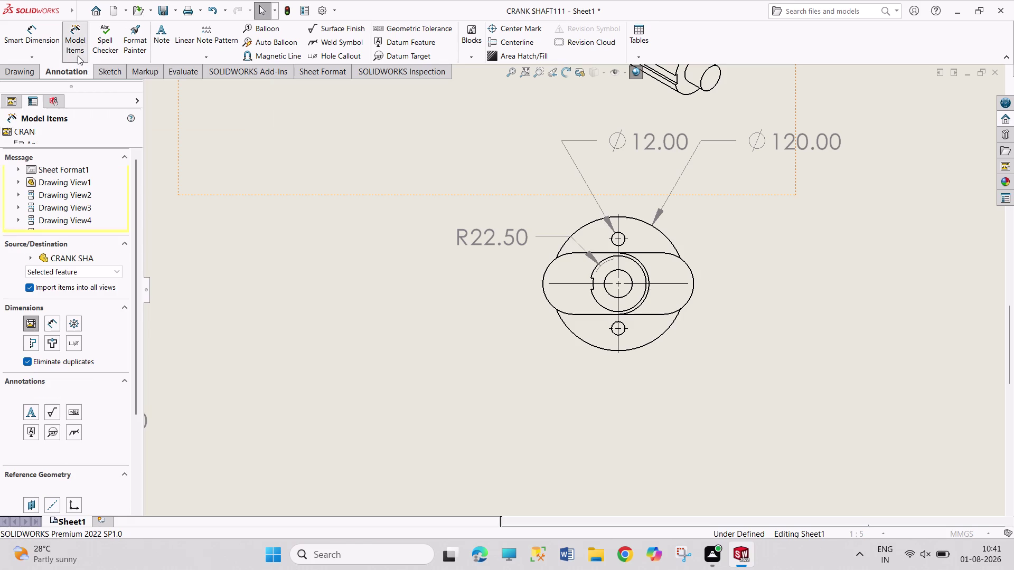
Import the Ø12.00 and Ø80.00 model dimensions into the end view.
click(623, 243)
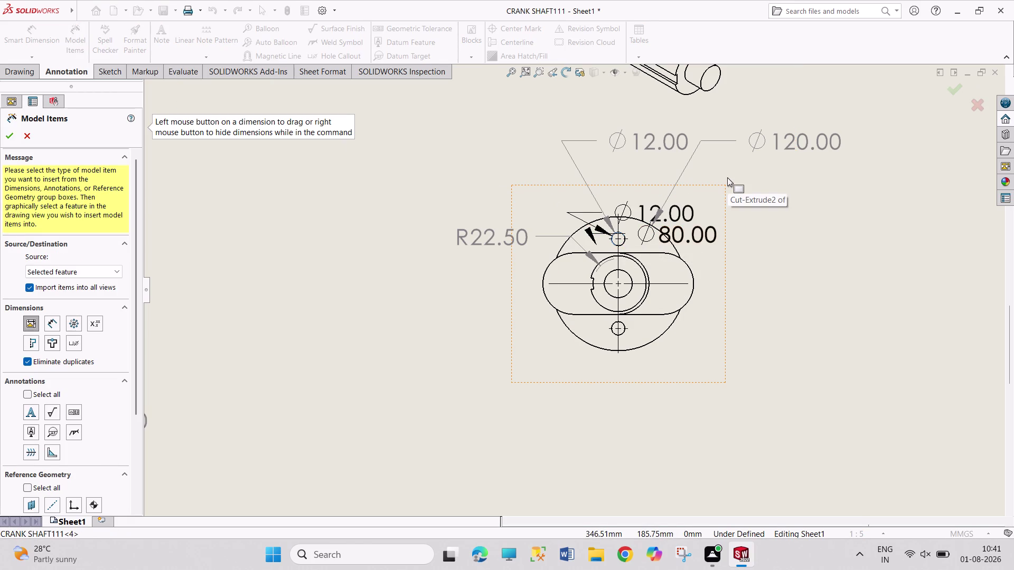
right_drag(727, 178, 753, 187)
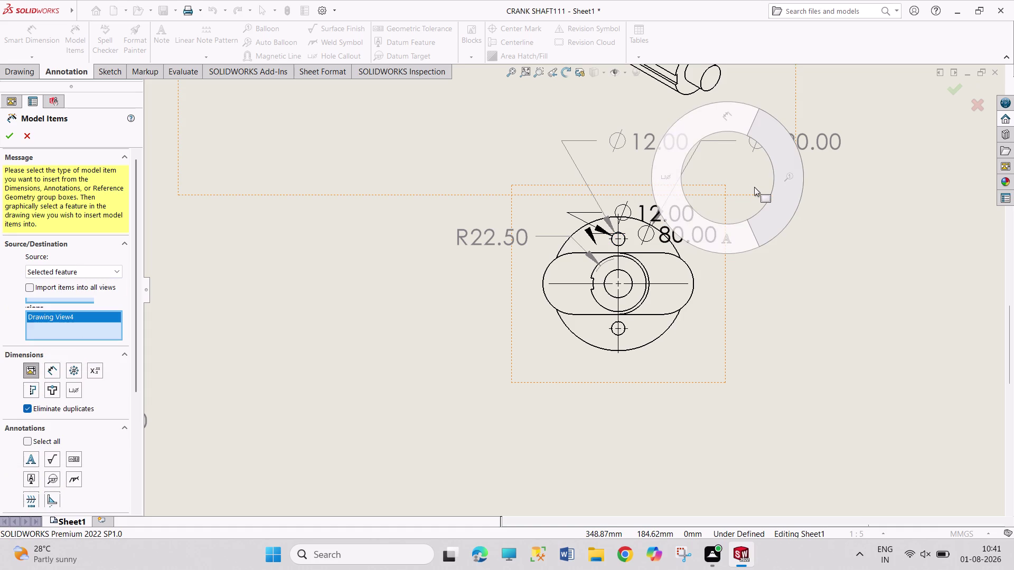
right_drag(753, 187, 753, 186)
right_drag(752, 186, 753, 186)
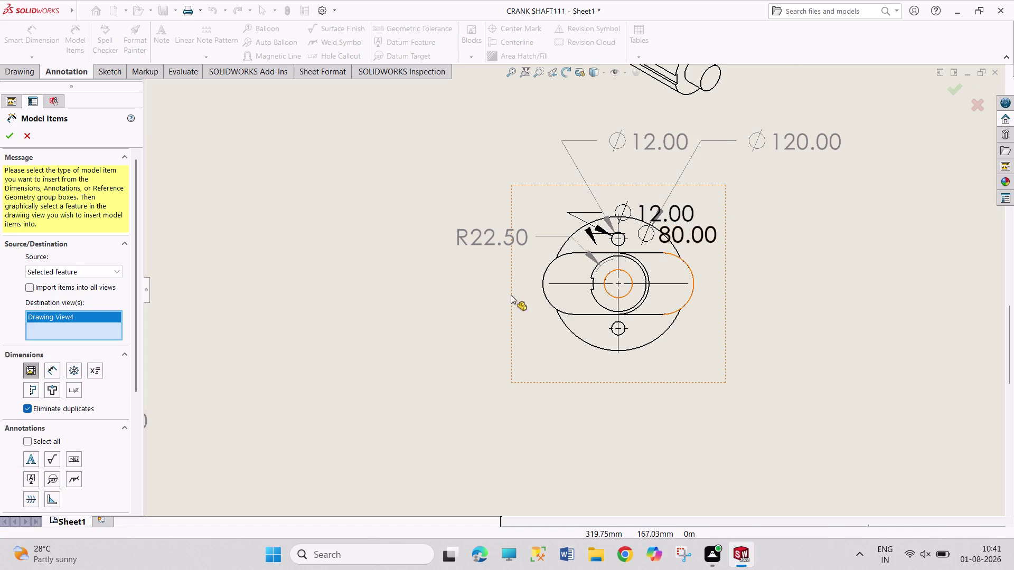
click(399, 296)
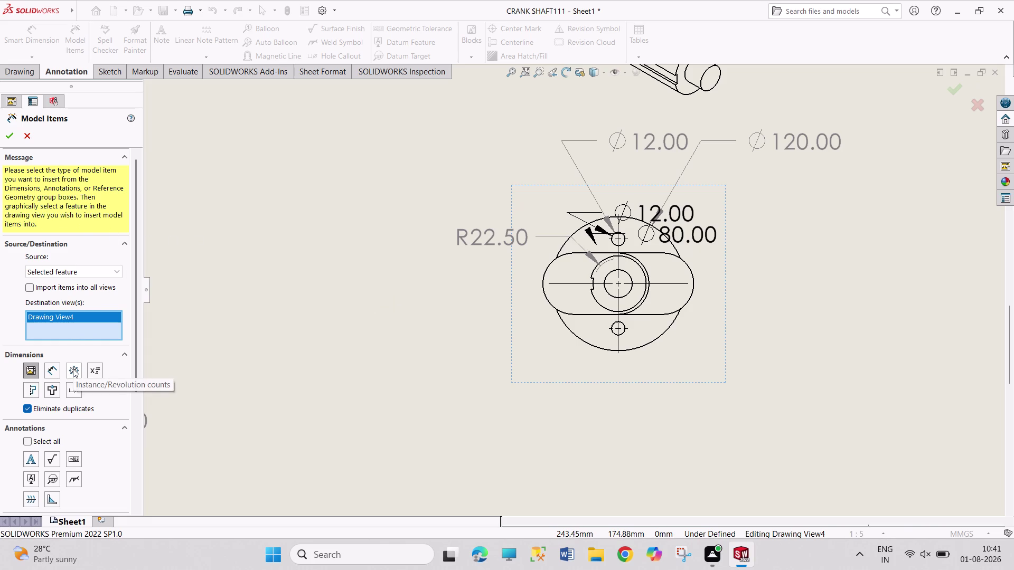
click(9, 138)
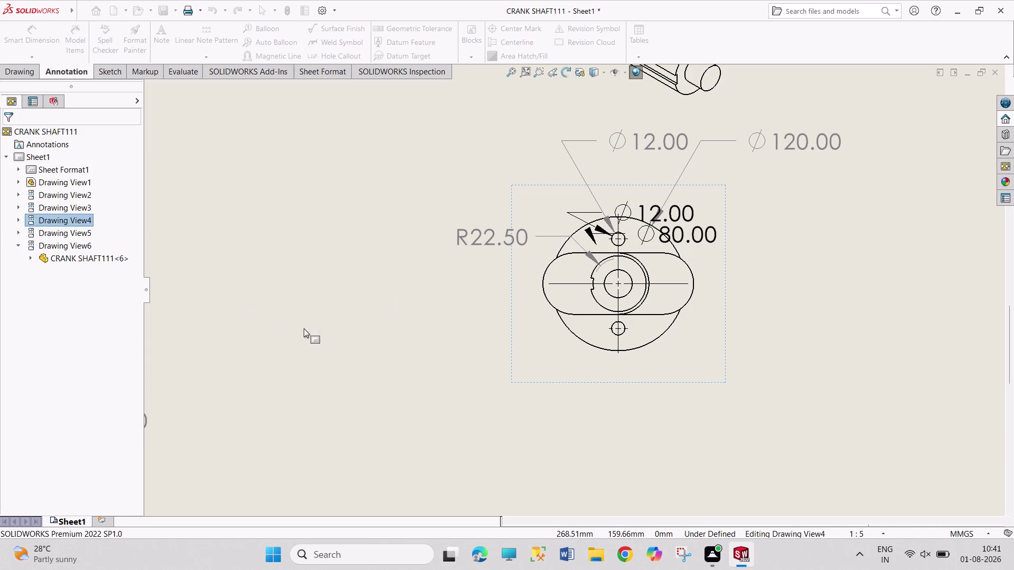
Stack the Ø80.00 and second Ø12.00 callouts beside the end view under Ø120.00.
click(309, 330)
drag(693, 238, 740, 207)
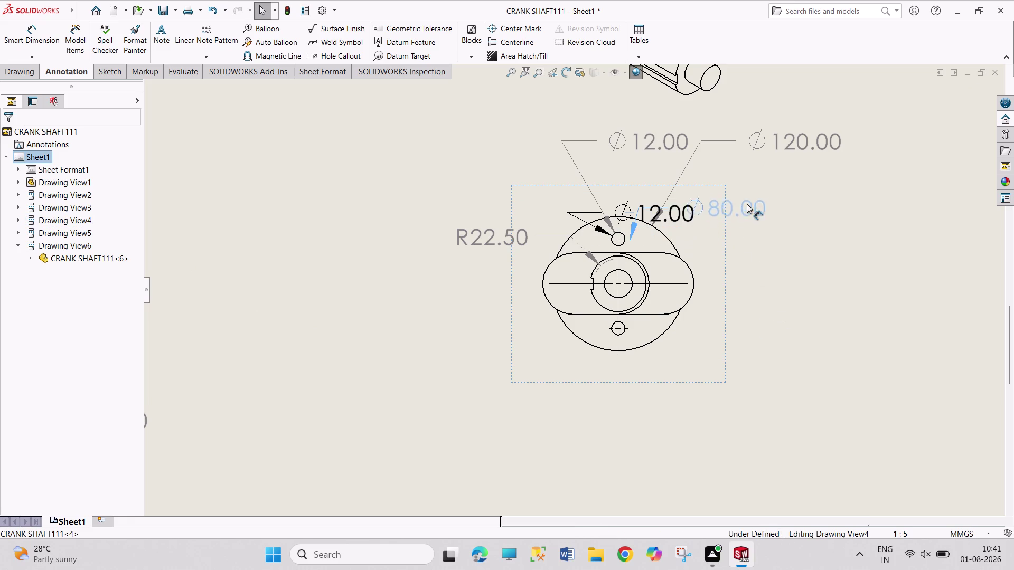
drag(741, 207, 796, 205)
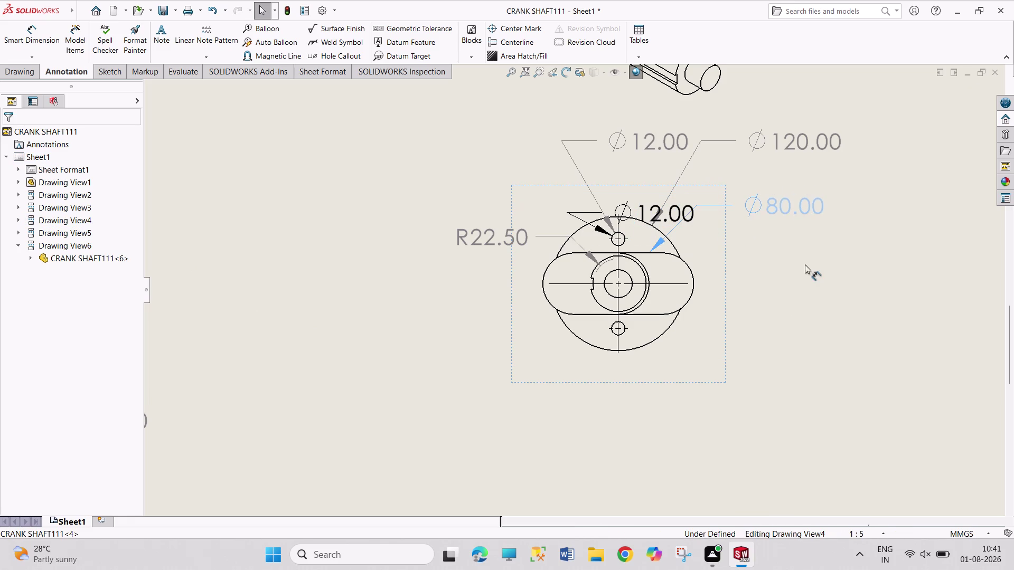
click(804, 275)
drag(673, 214, 783, 177)
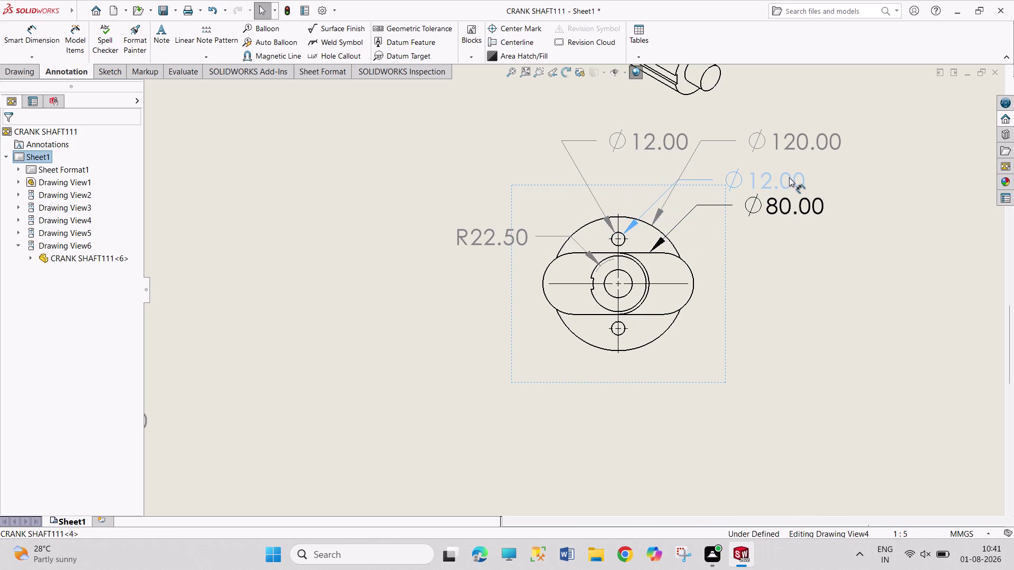
drag(783, 177, 800, 179)
click(791, 298)
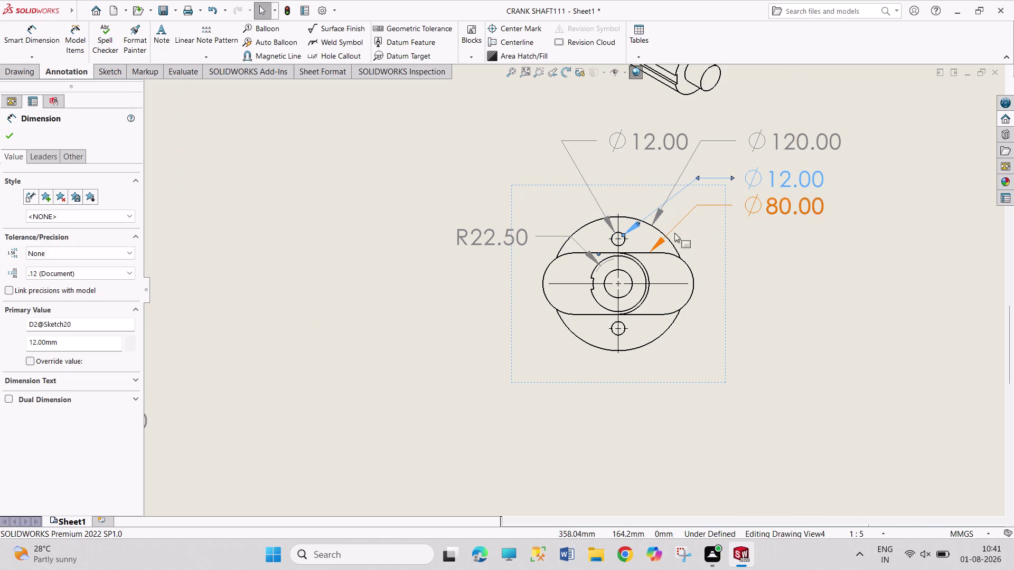
Delete the duplicate Ø12.00 reference dimension from the end view.
right_click(664, 145)
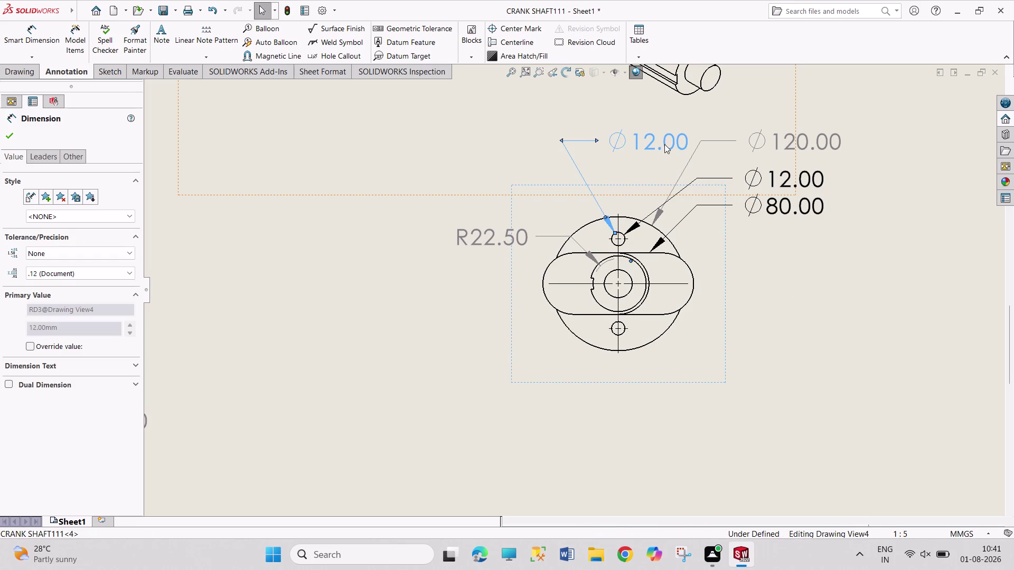
key(Delete)
key(Delete)
click(592, 166)
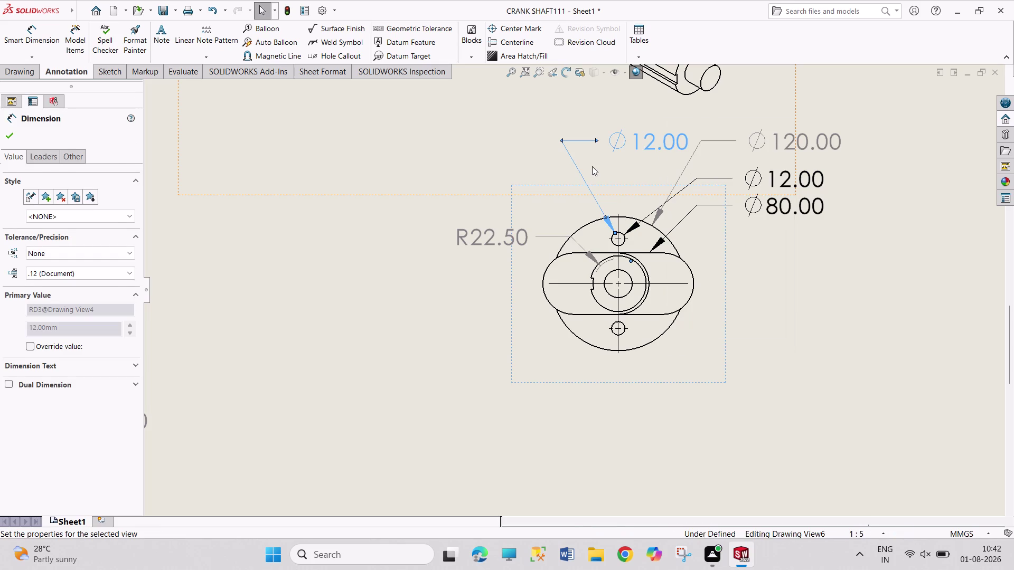
key(Delete)
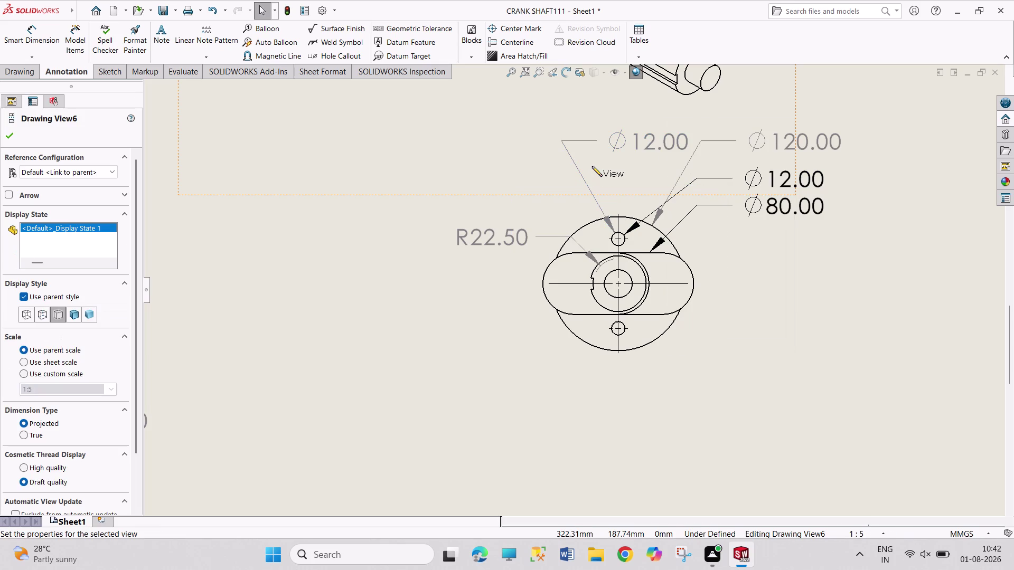
click(622, 147)
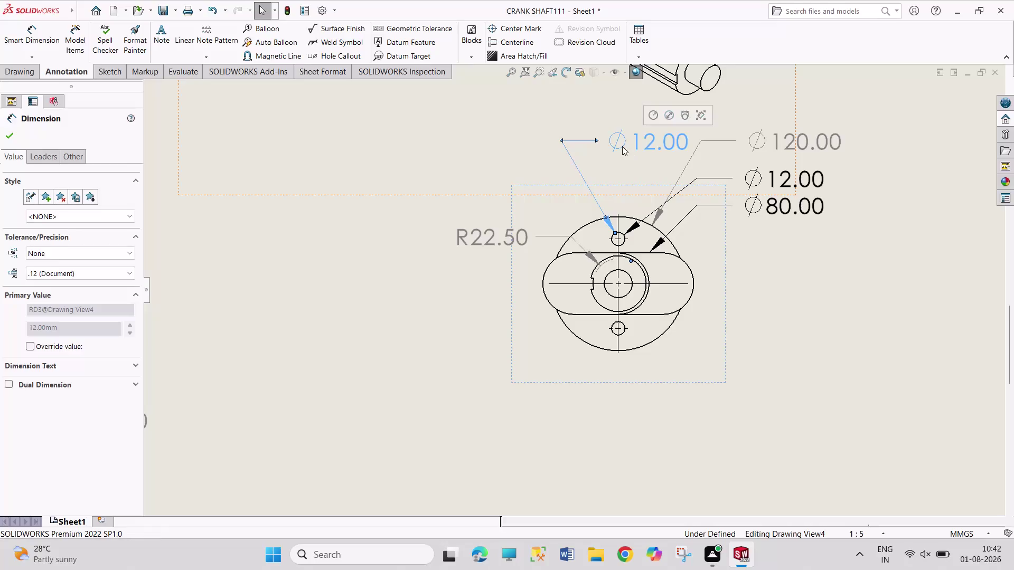
key(Delete)
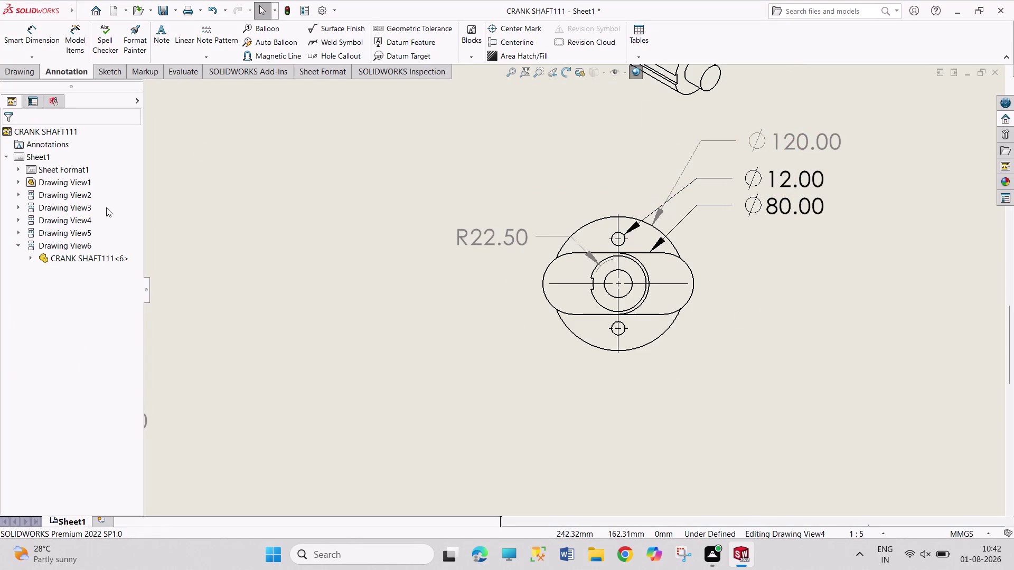
click(44, 58)
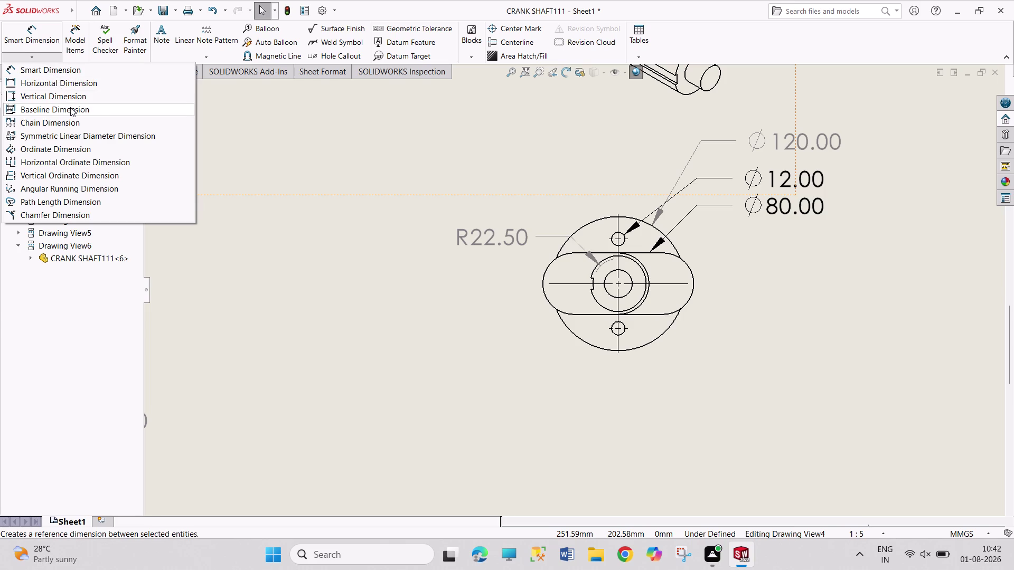
click(78, 136)
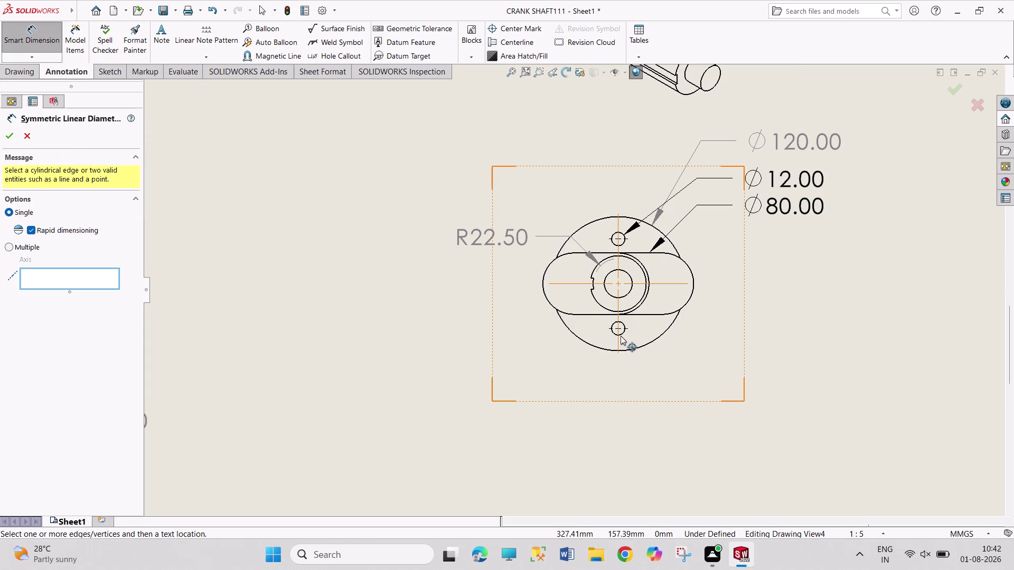
click(613, 243)
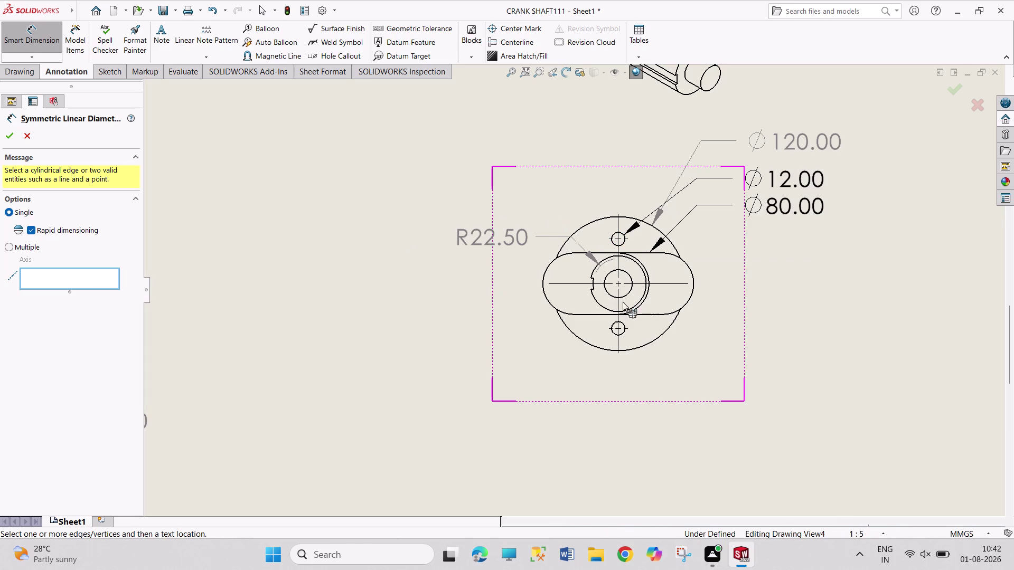
click(618, 301)
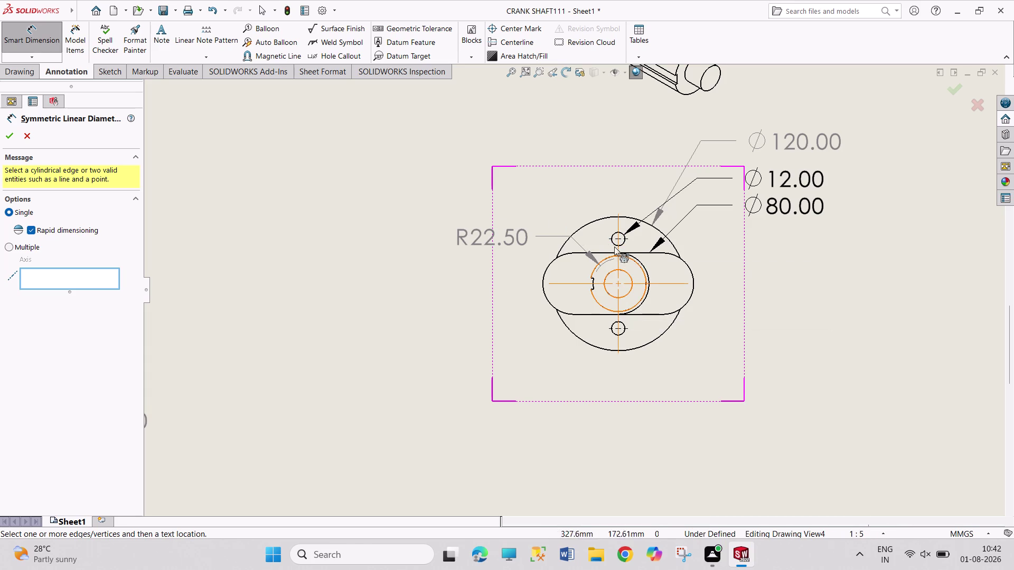
click(34, 272)
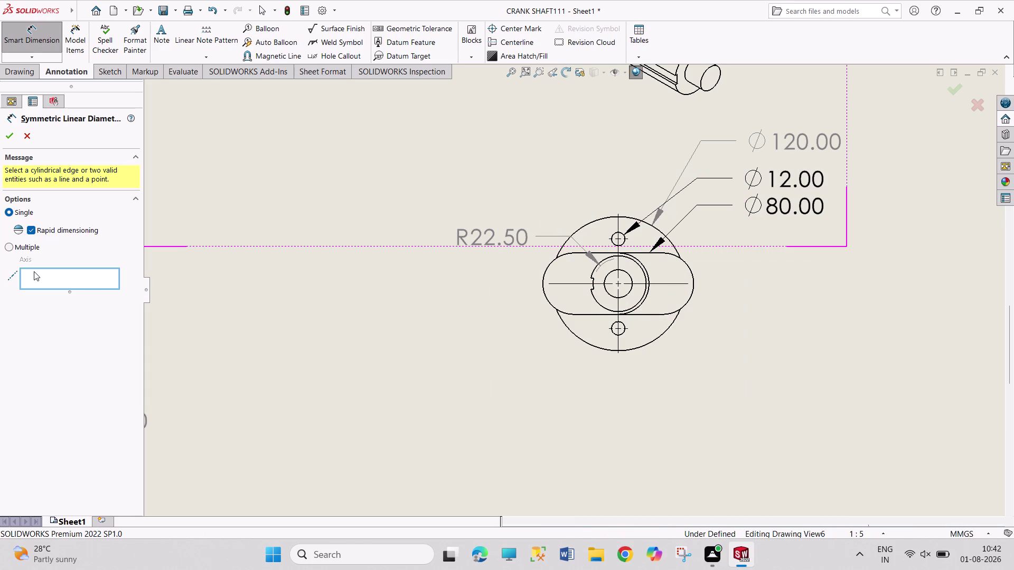
click(10, 245)
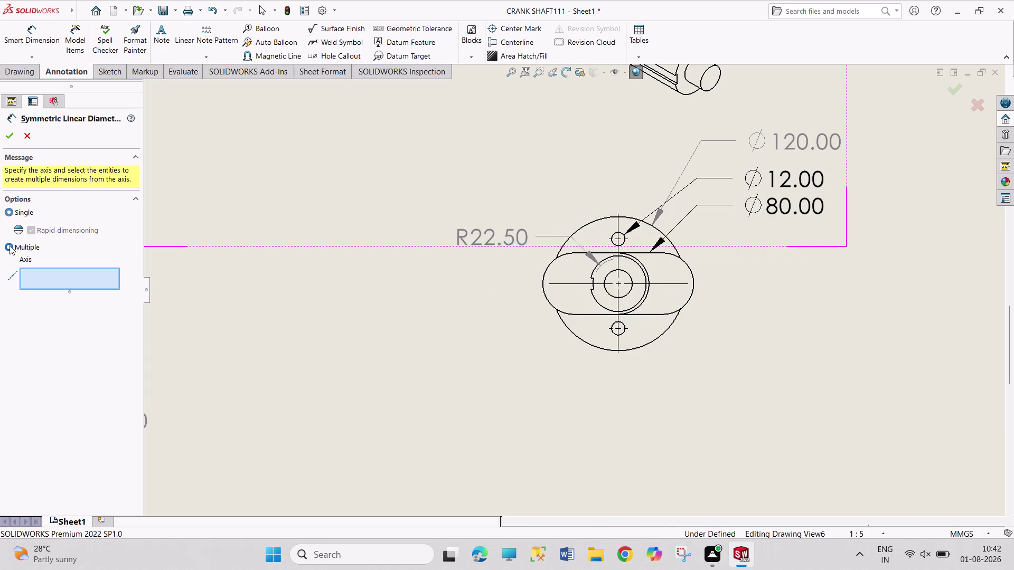
click(618, 246)
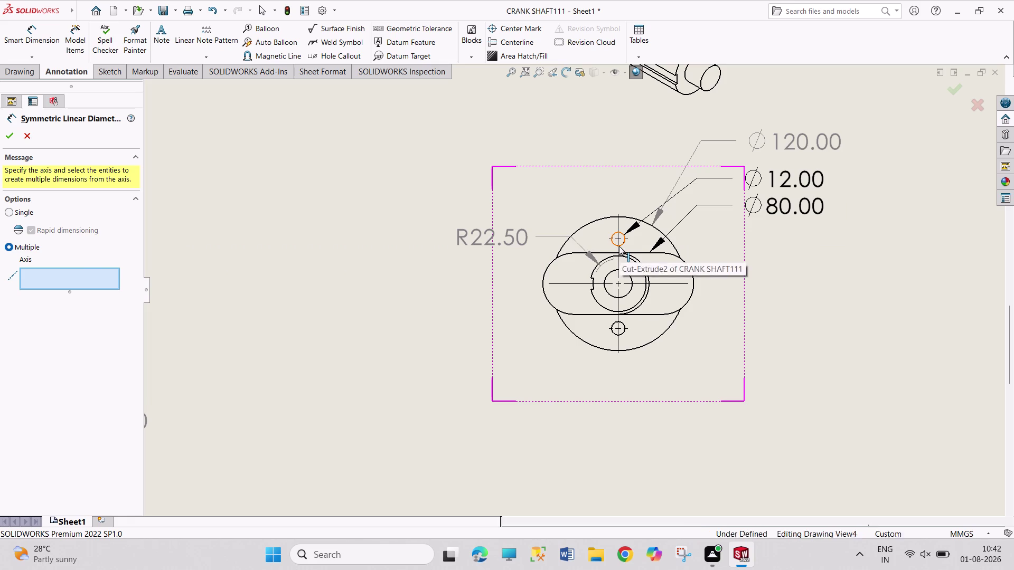
click(12, 214)
click(30, 137)
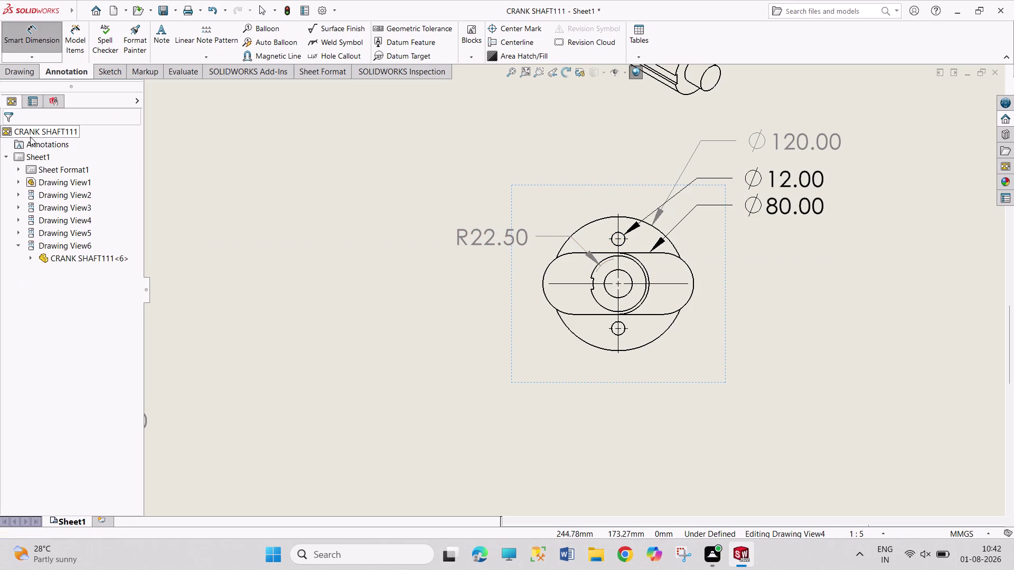
click(40, 57)
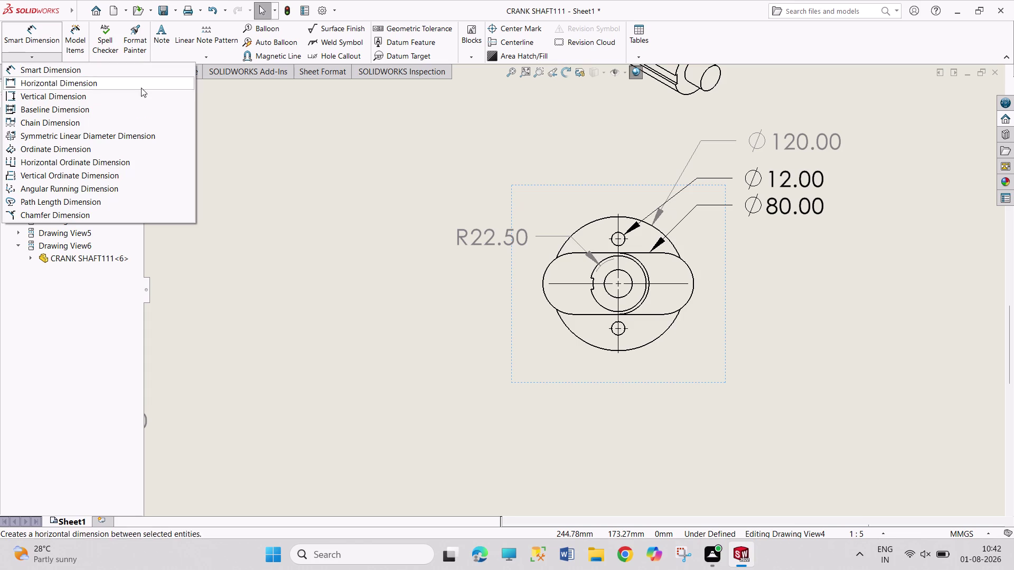
click(319, 197)
click(408, 312)
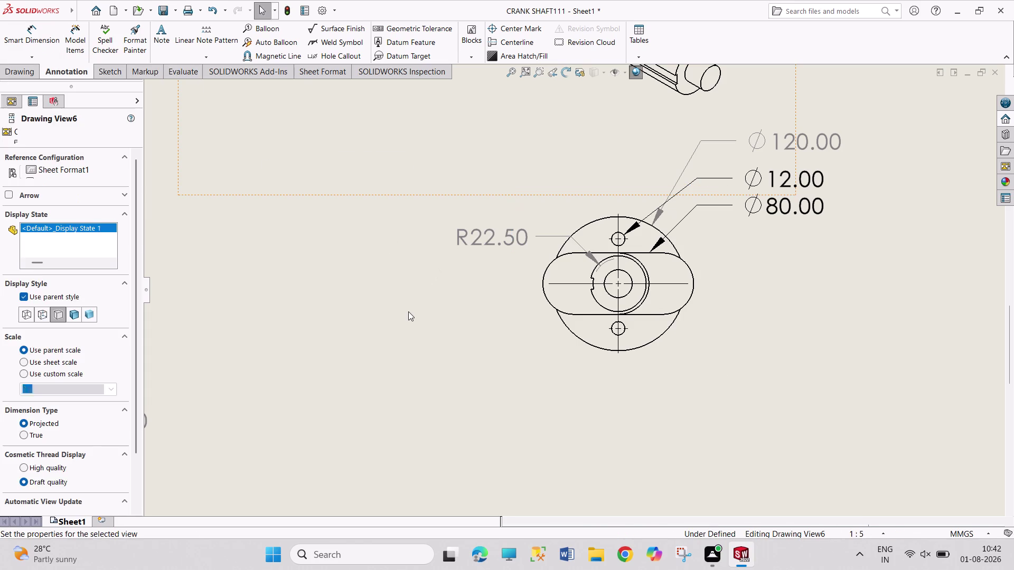
click(408, 312)
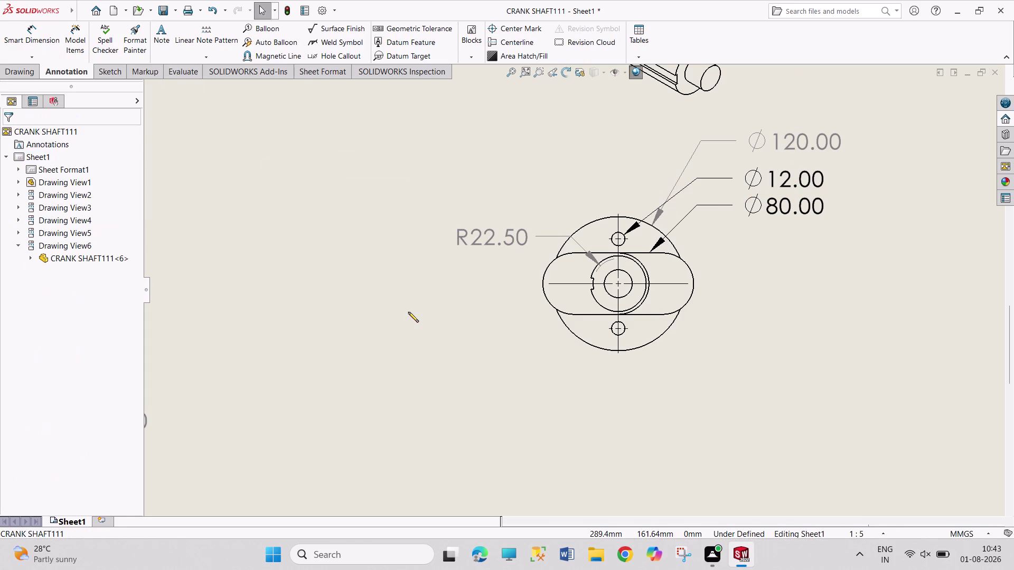
Set the isometric crankshaft view's Display Style to Shaded.
scroll(up, 3)
scroll(up, 3)
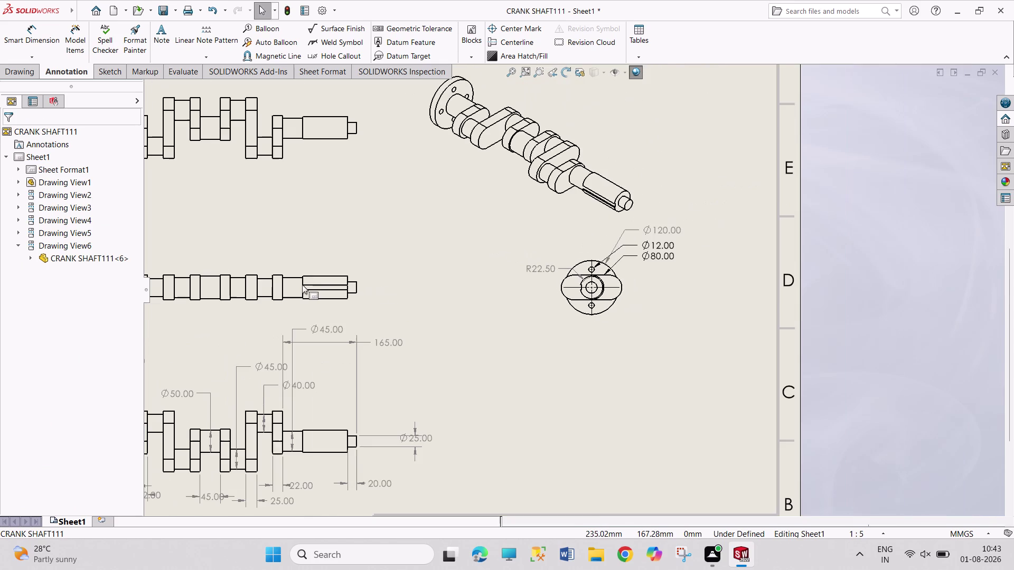
scroll(up, 3)
scroll(up, 3)
click(531, 200)
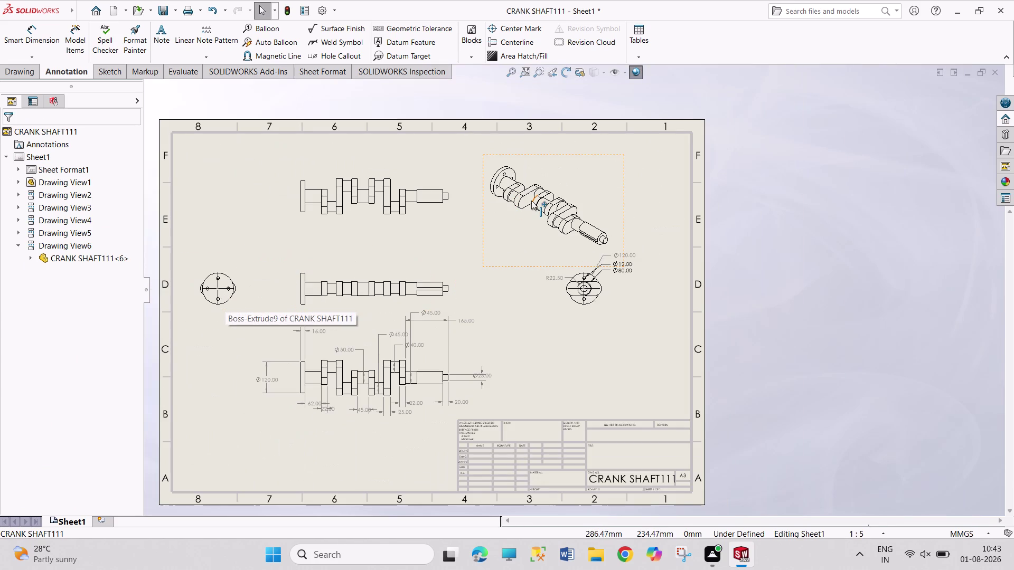
click(73, 314)
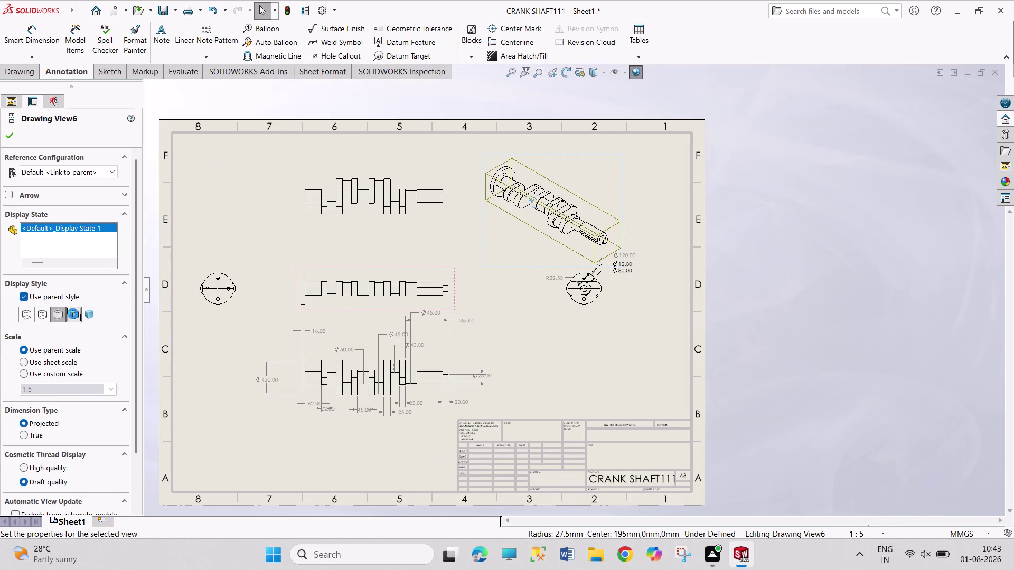
click(567, 342)
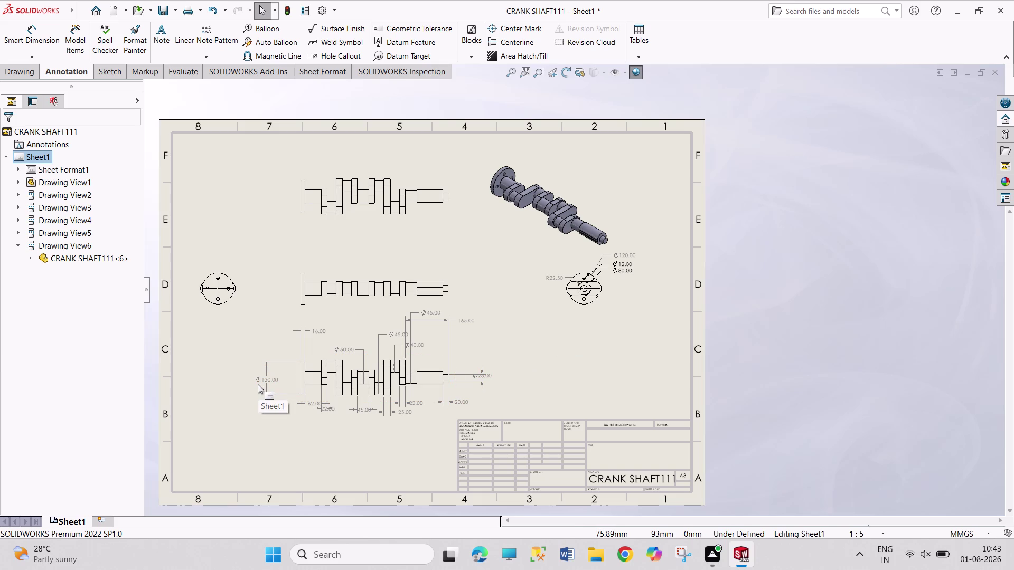
scroll(down, 3)
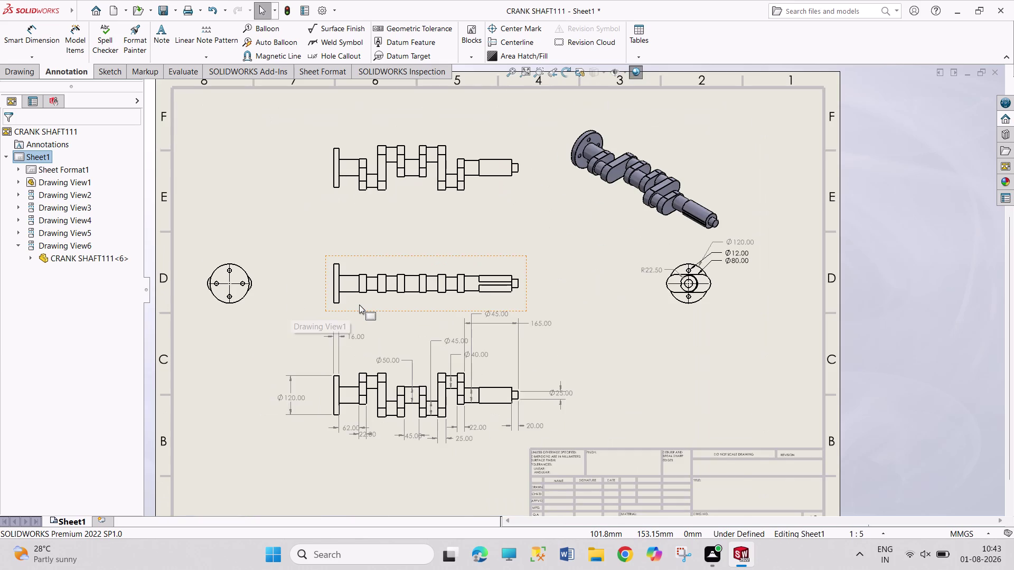
scroll(down, 3)
scroll(down, 3)
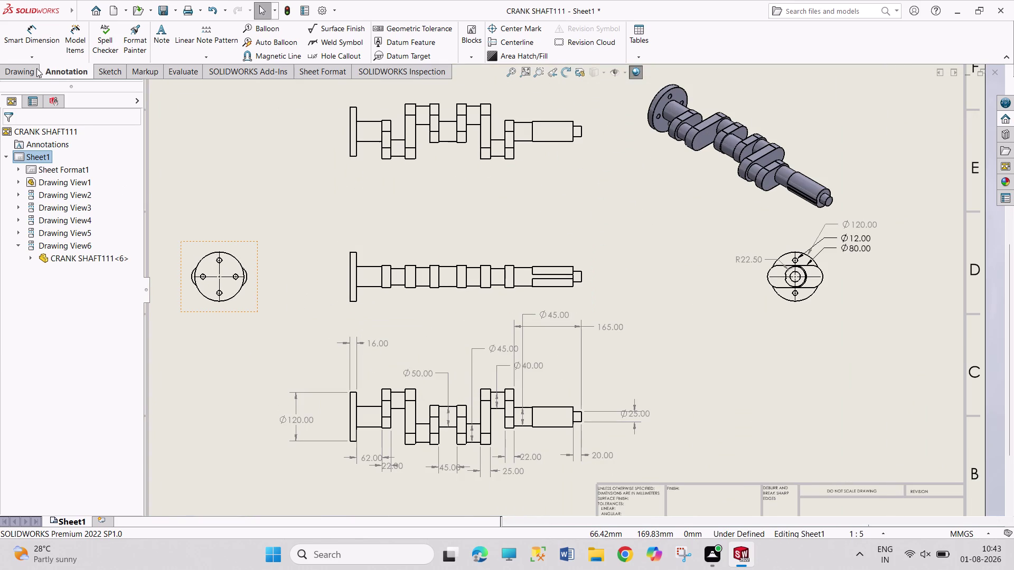
click(24, 38)
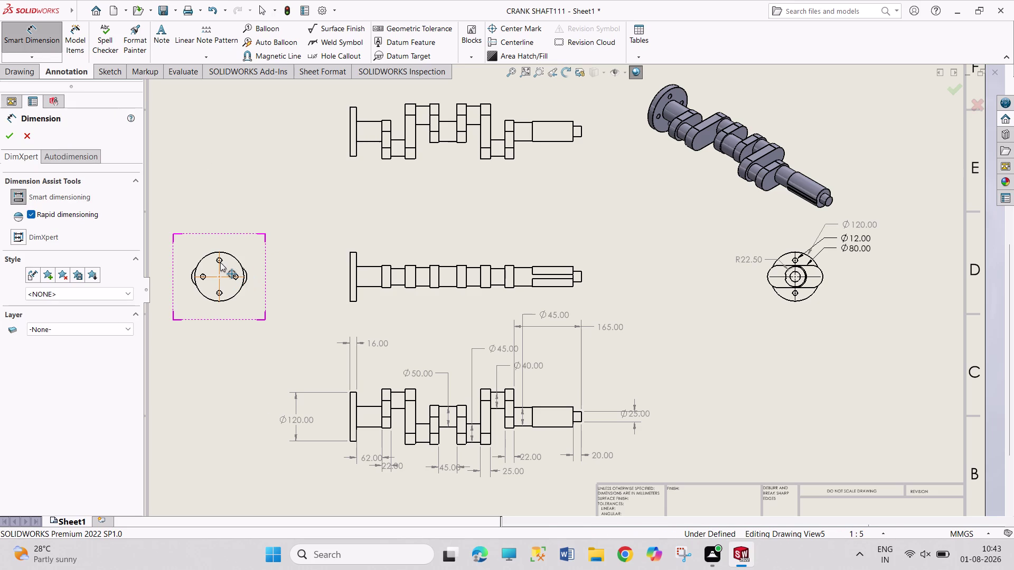
Try Autodimension limited to selected holes in the left end view.
click(29, 153)
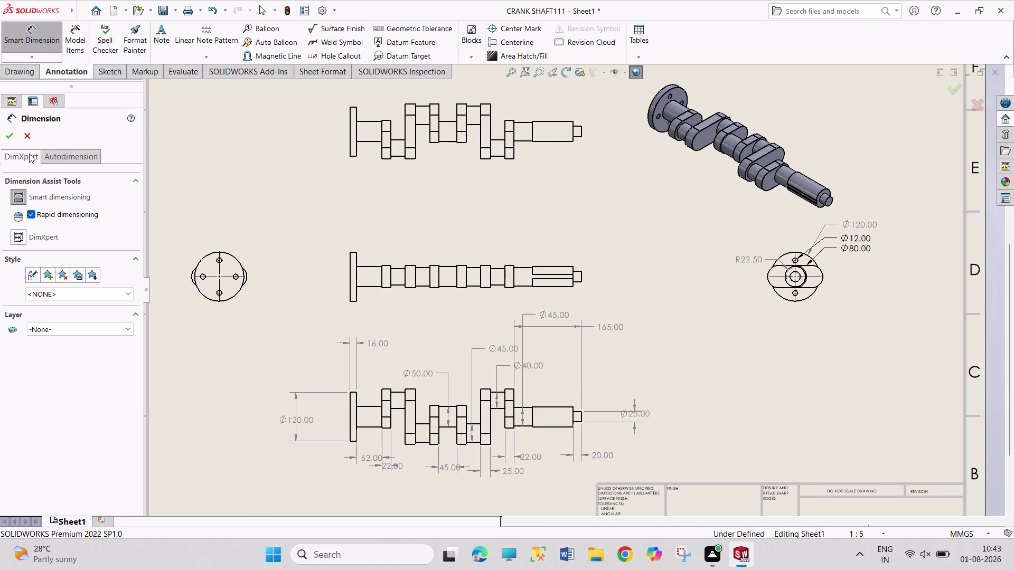
click(75, 154)
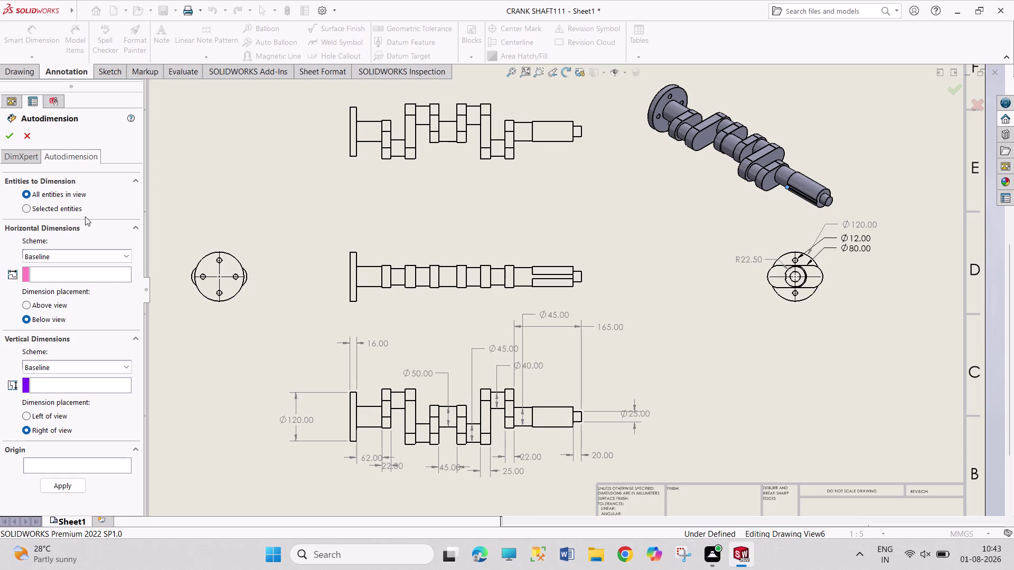
click(67, 213)
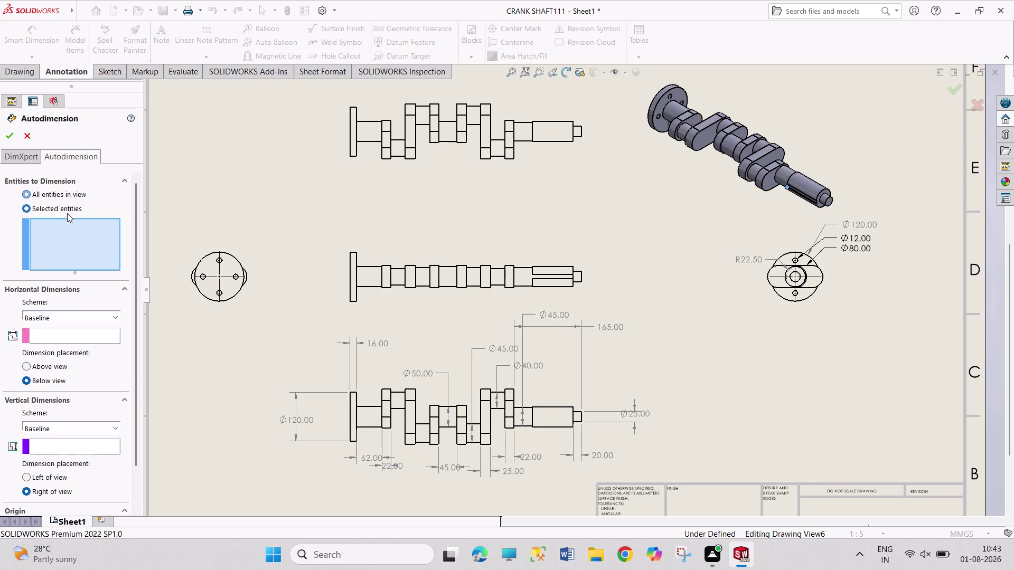
click(201, 279)
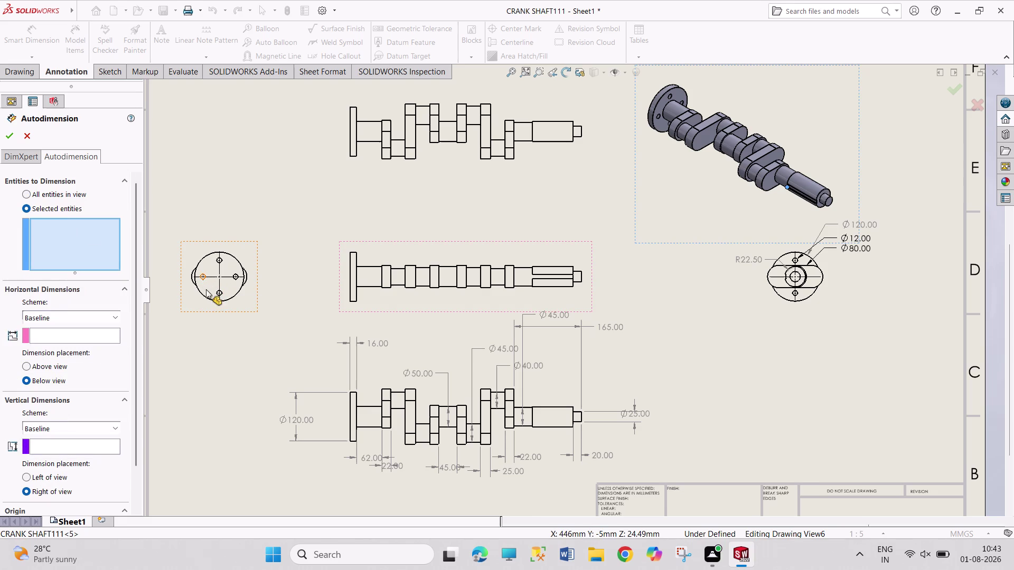
click(221, 295)
click(236, 278)
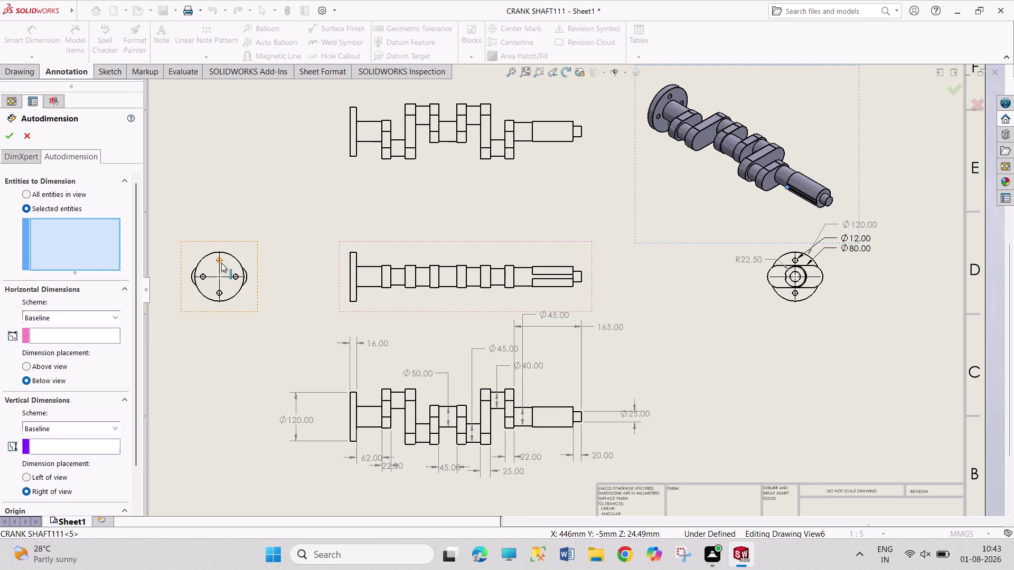
click(221, 263)
scroll(down, 3)
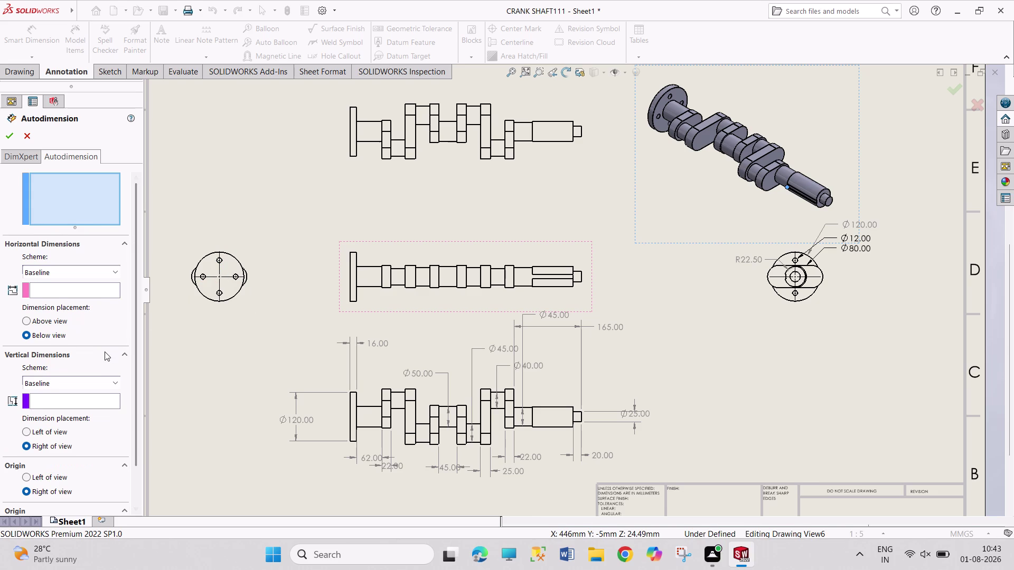
scroll(up, 3)
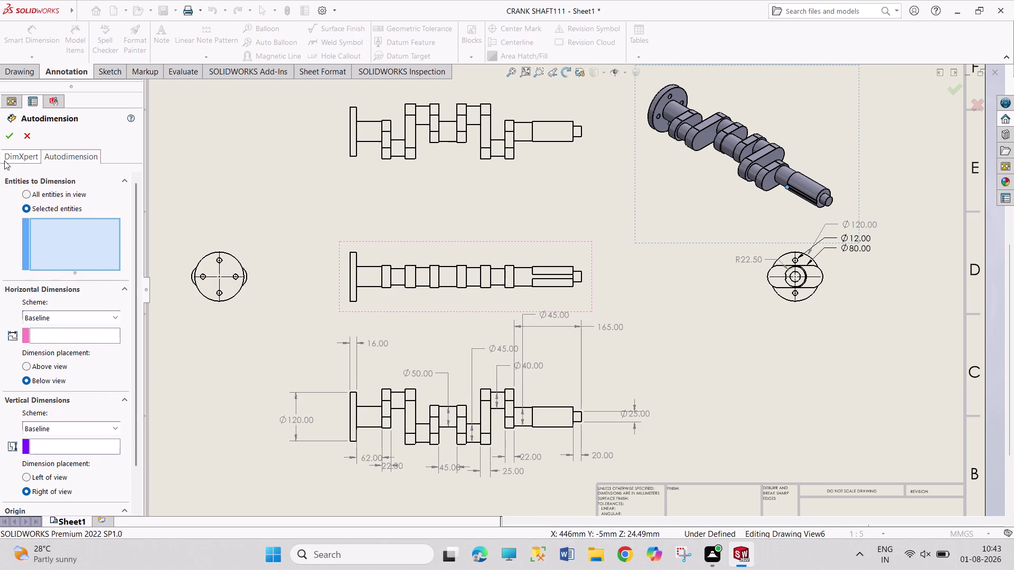
Browse the dimension style options, then cancel the Dimension PropertyManager.
click(26, 156)
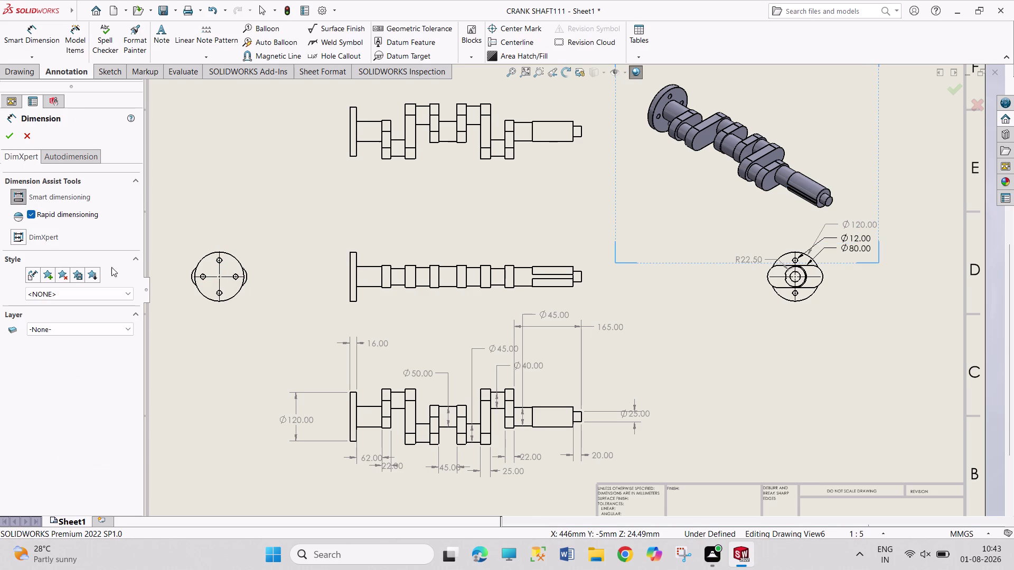
click(117, 293)
click(104, 342)
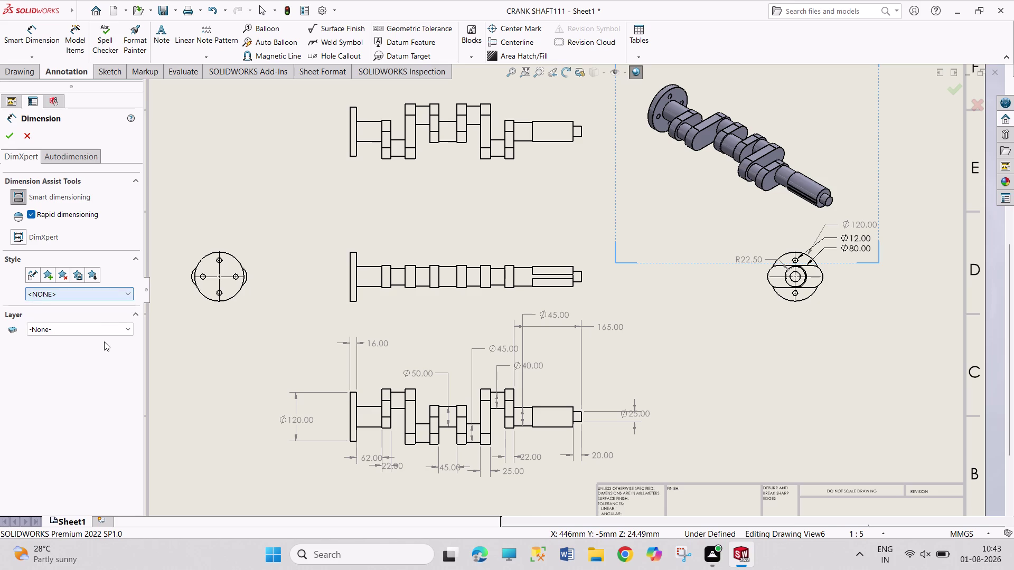
click(105, 329)
click(105, 365)
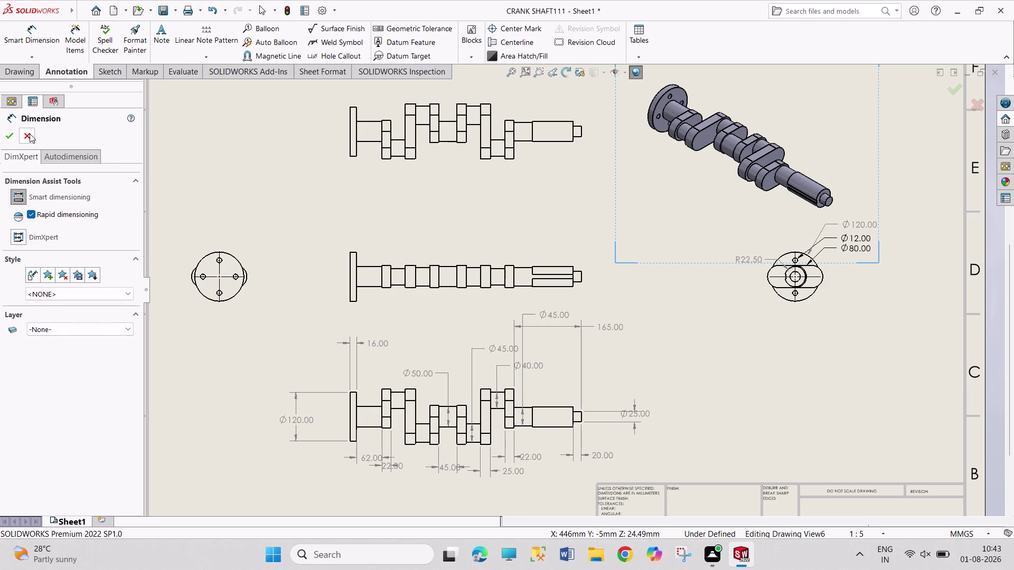
click(30, 134)
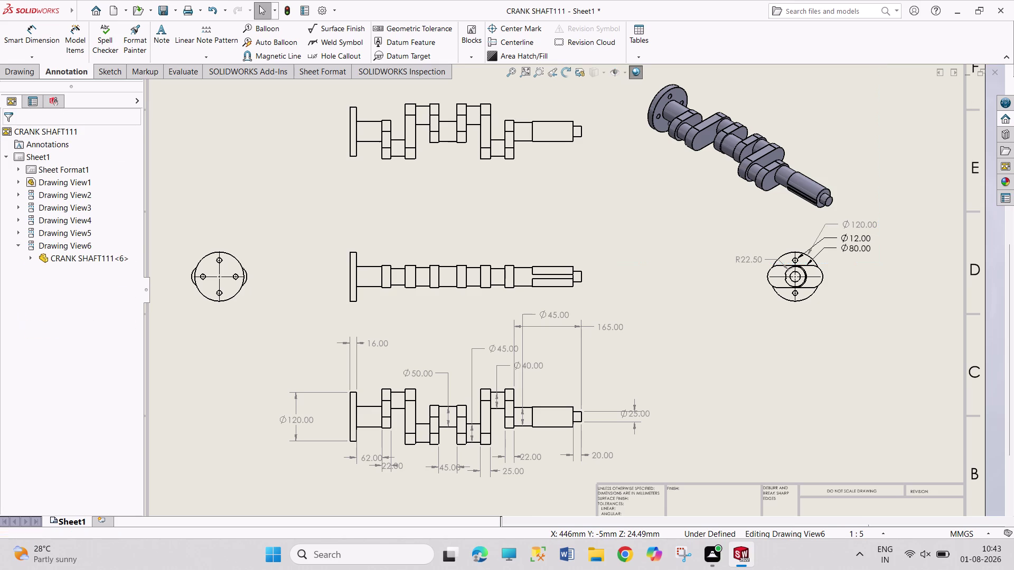
click(30, 58)
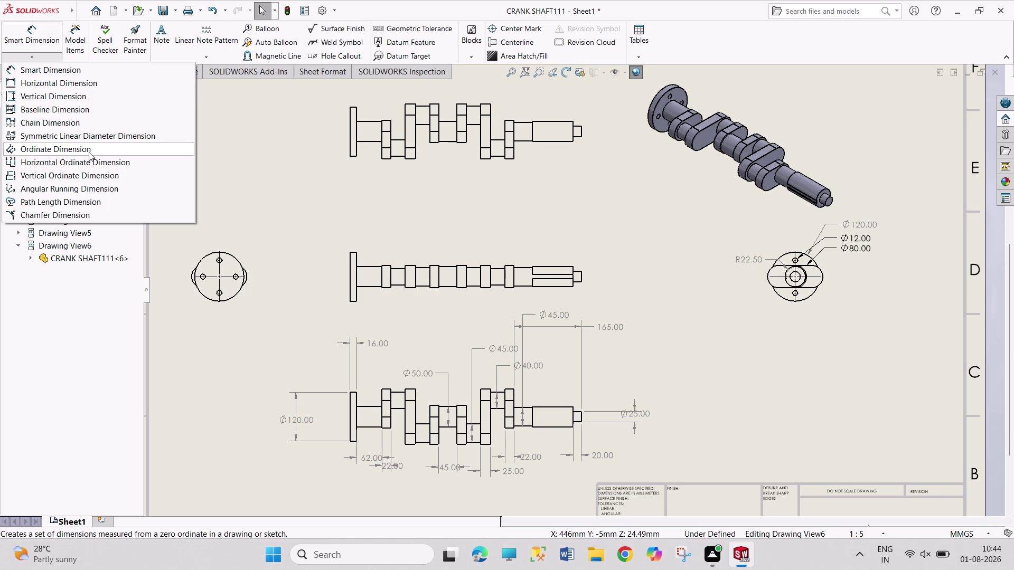
click(88, 153)
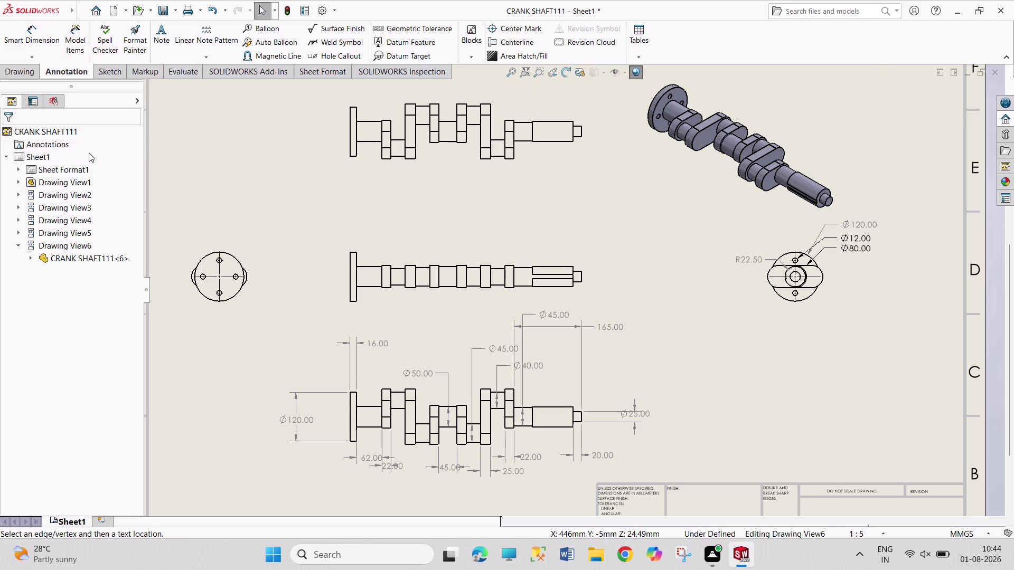
click(222, 262)
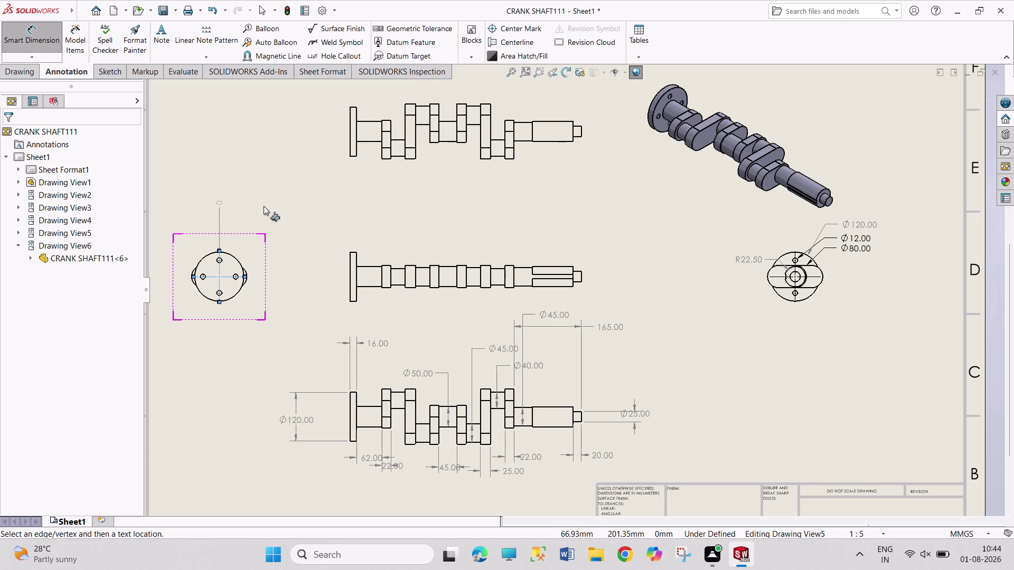
click(263, 206)
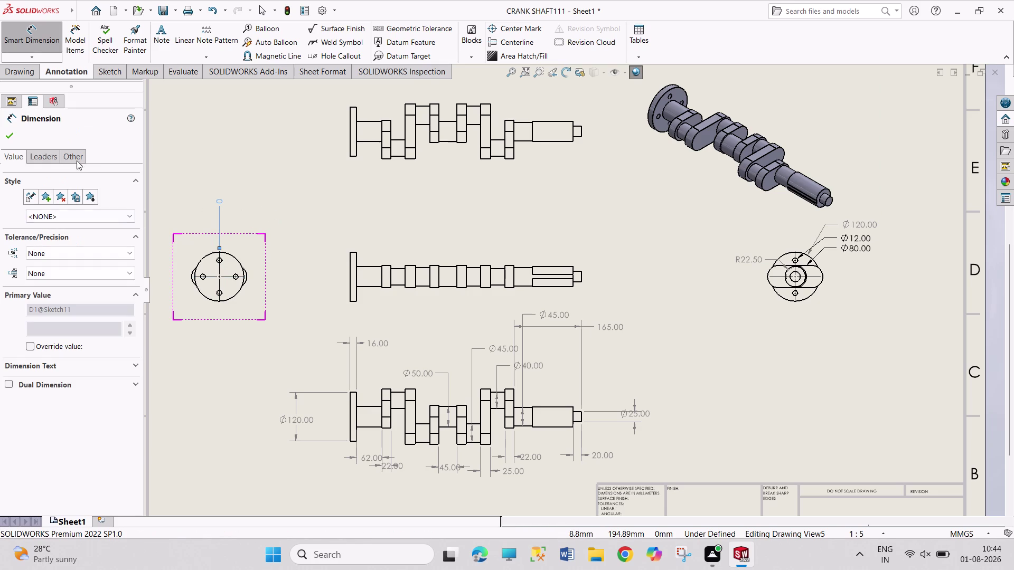
click(15, 137)
right_click(221, 203)
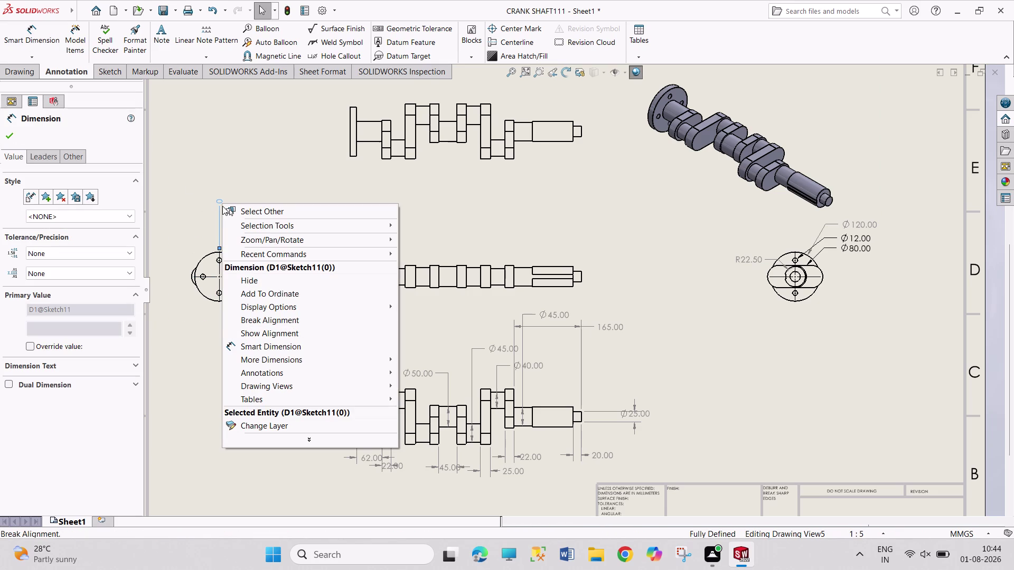
click(220, 201)
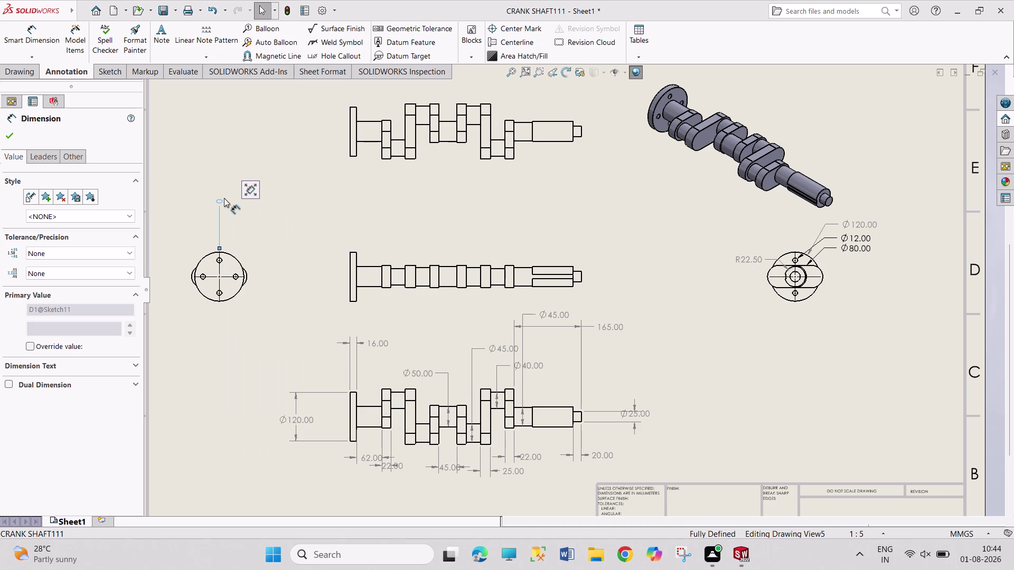
key(Delete)
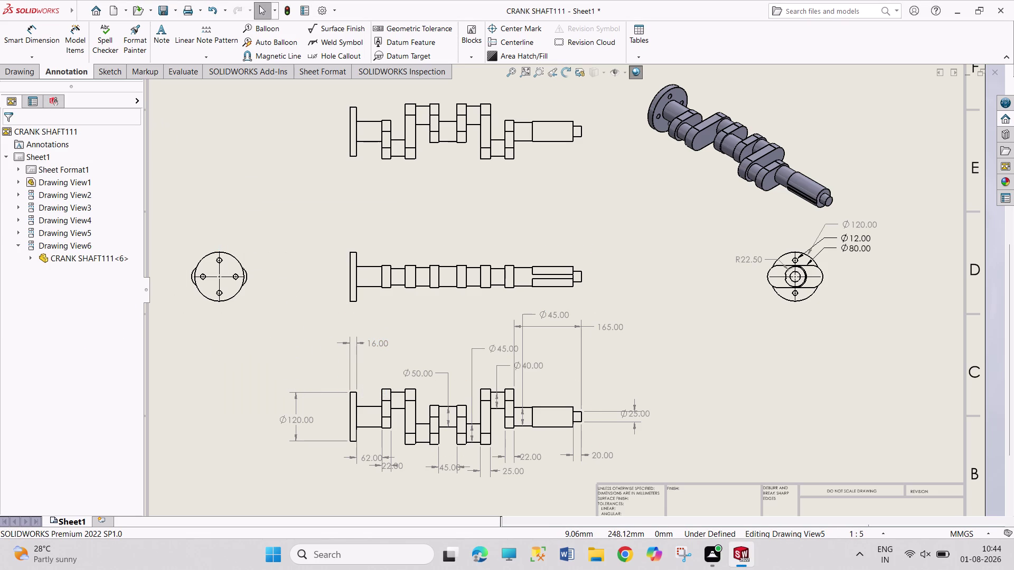
click(25, 72)
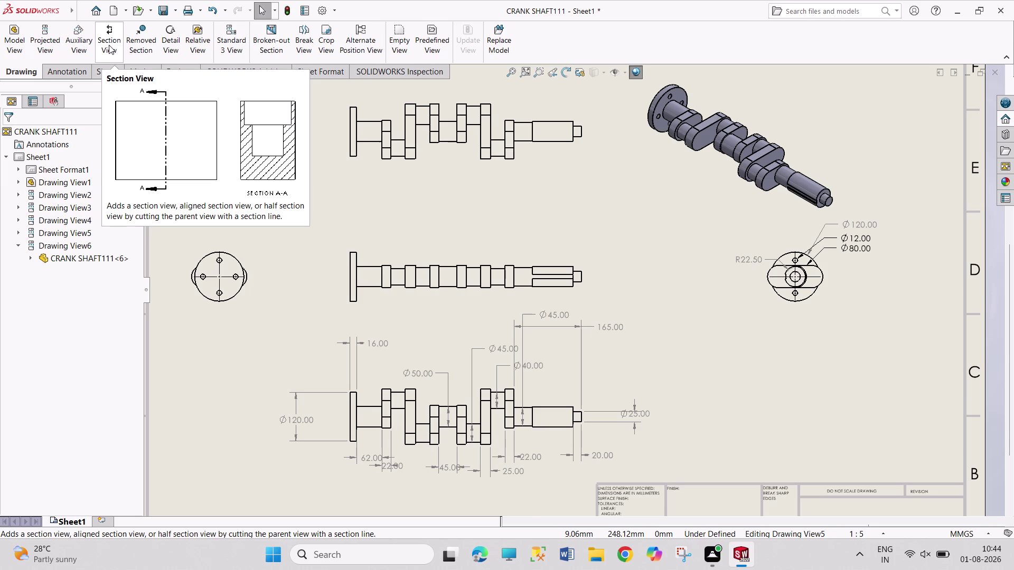
Place a horizontal section cutting line across the top crankshaft view.
click(109, 45)
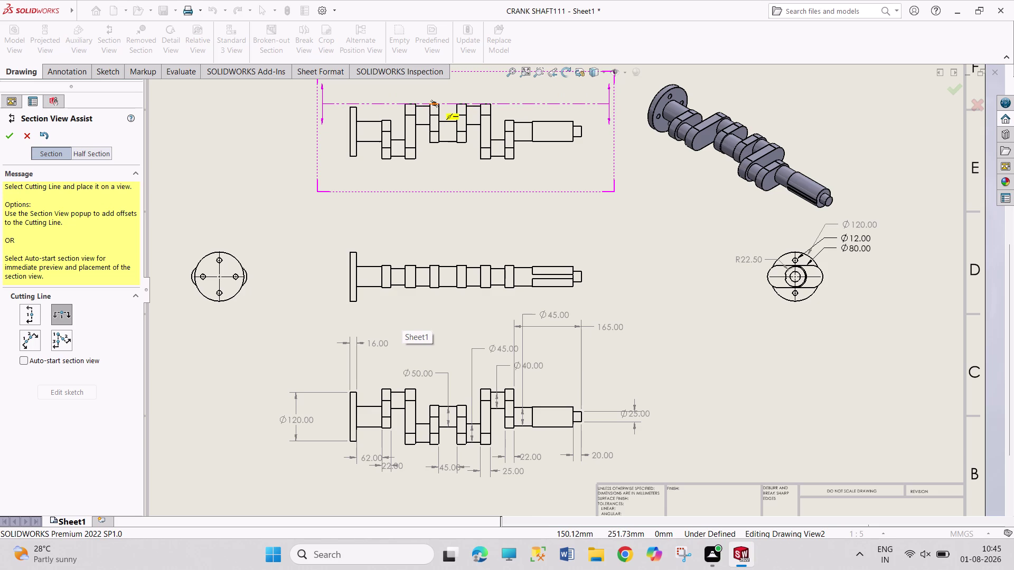
click(434, 103)
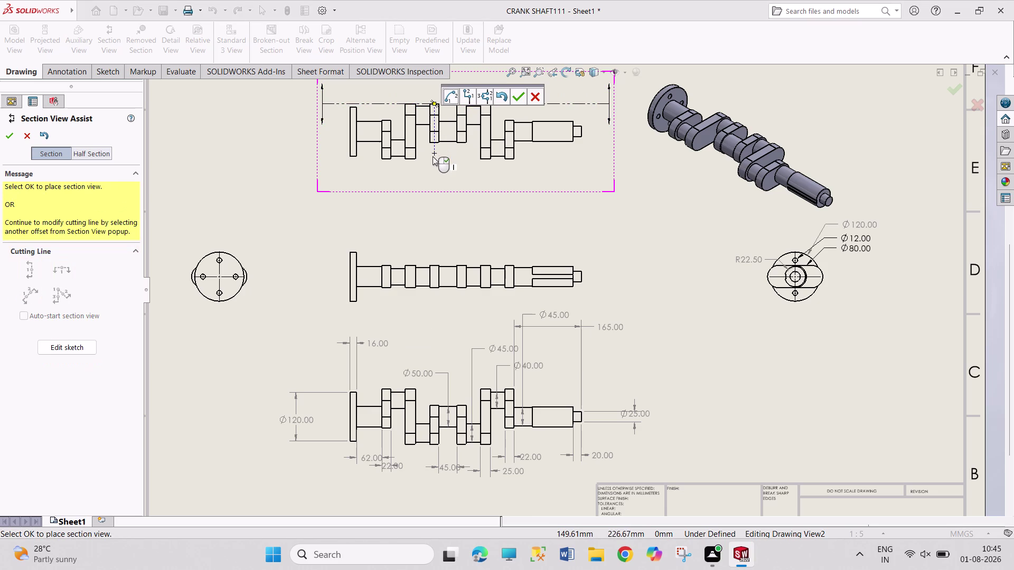
click(434, 158)
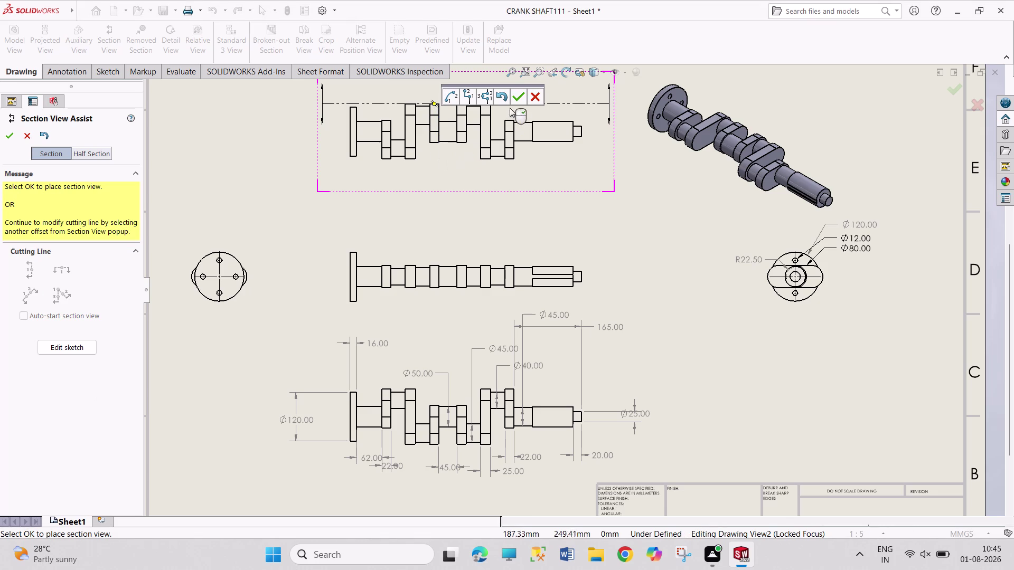
click(433, 166)
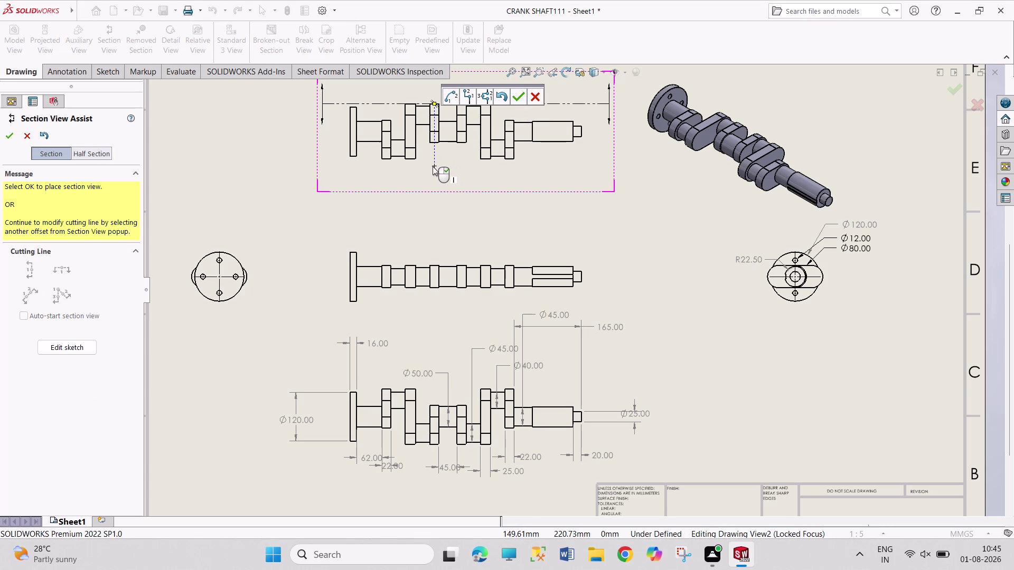
click(433, 142)
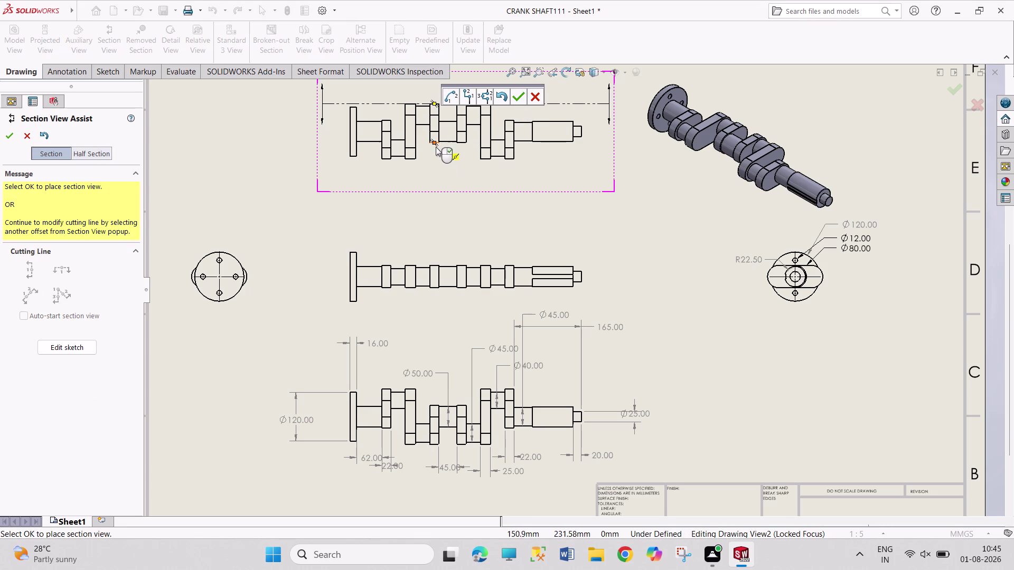
click(432, 143)
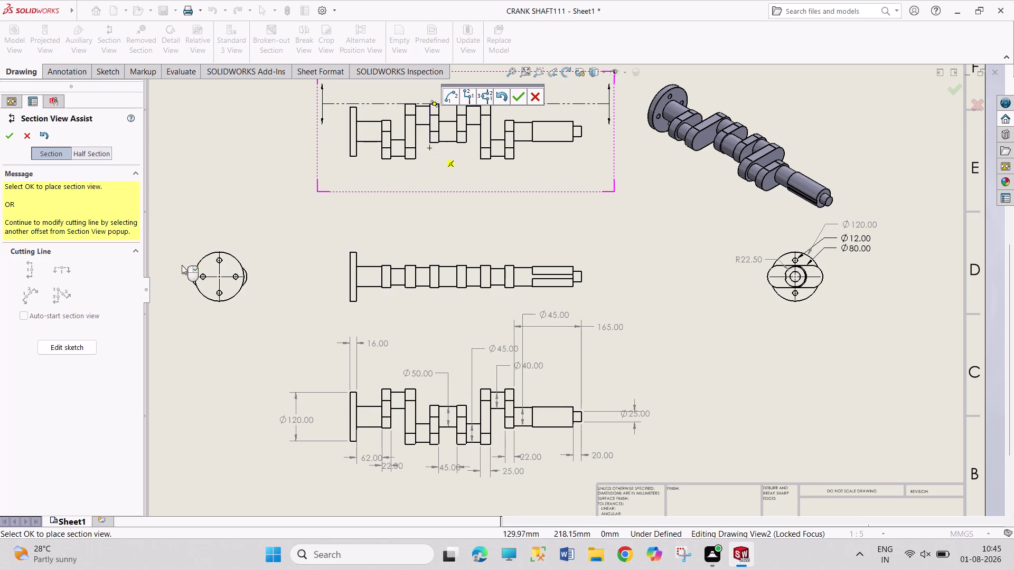
click(70, 347)
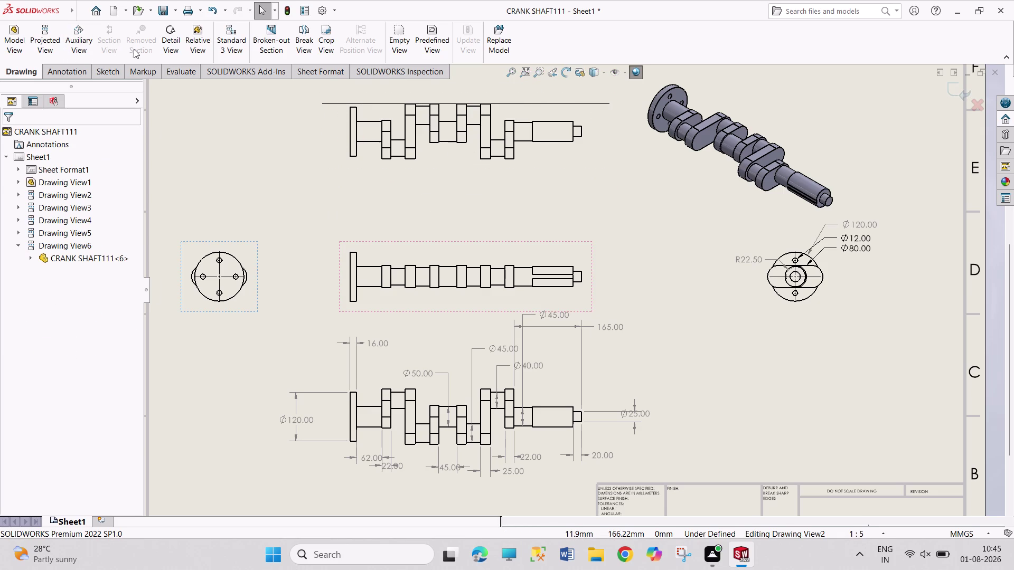
Cancel placement of section view A-A and restart the Section View command.
click(63, 69)
click(30, 72)
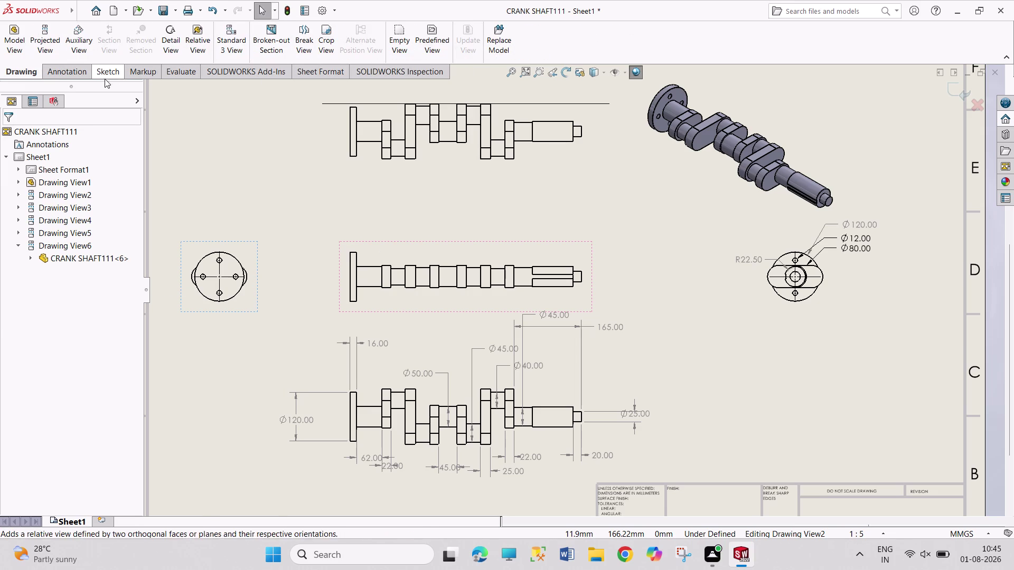
click(289, 10)
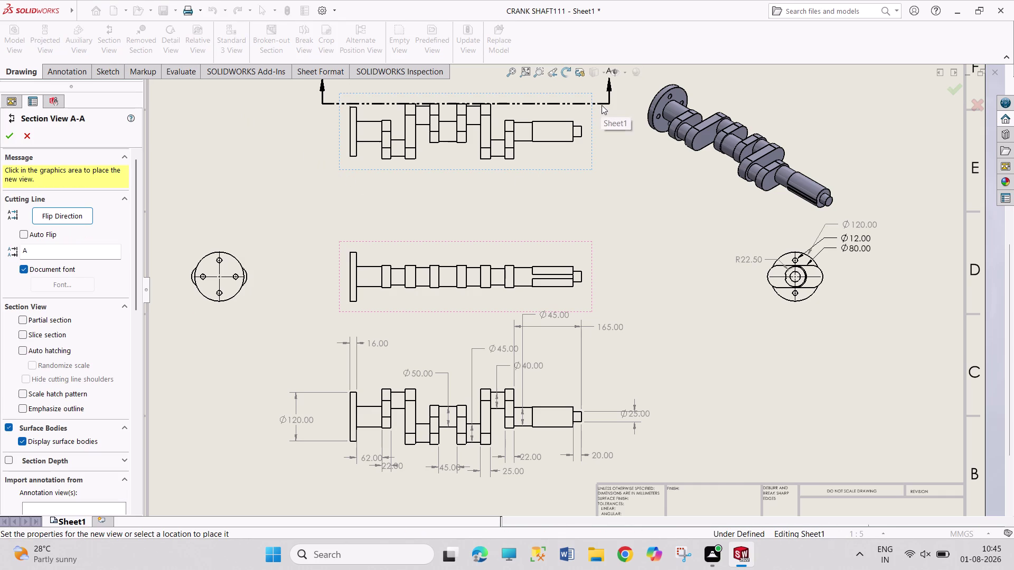
click(28, 137)
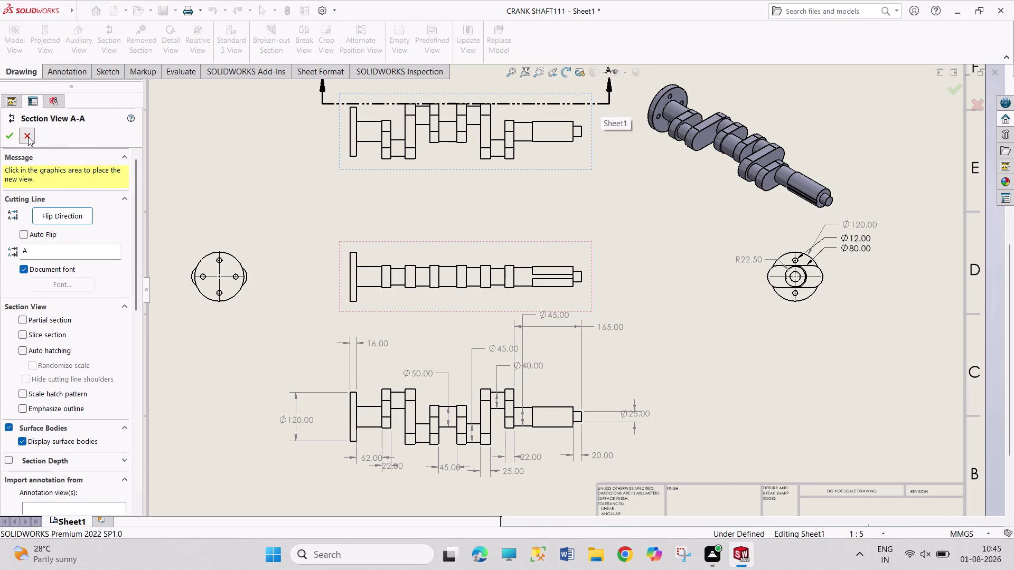
click(106, 45)
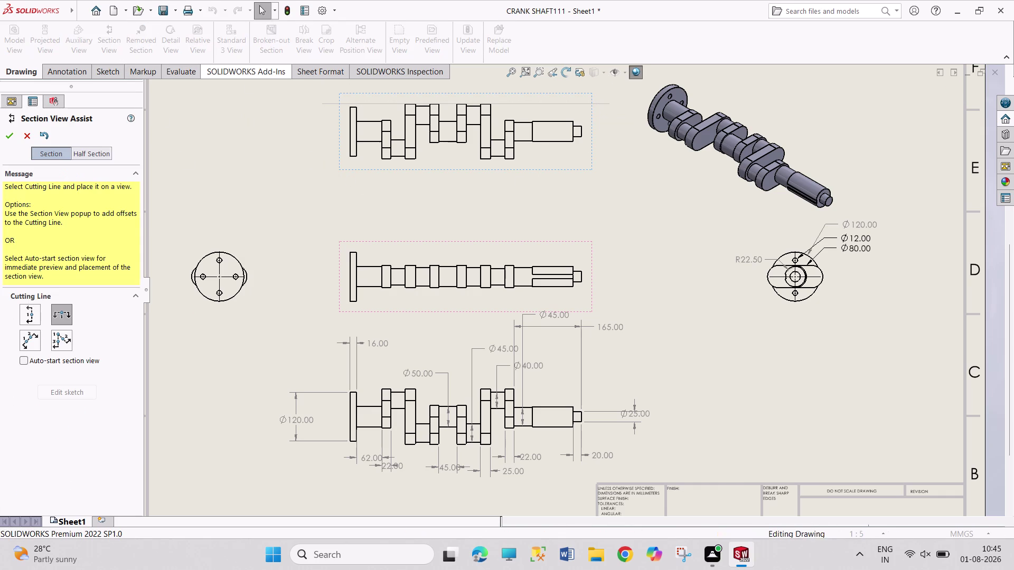
Cut a vertical line through a crank web and place Section B-B left of the top view.
scroll(down, 3)
scroll(down, 3)
scroll(down, 3)
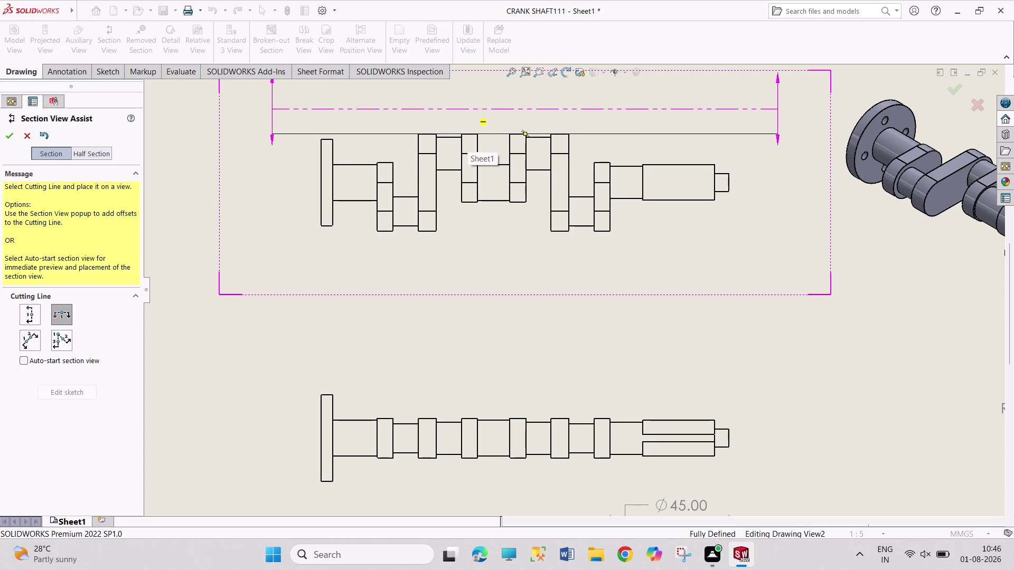
click(26, 308)
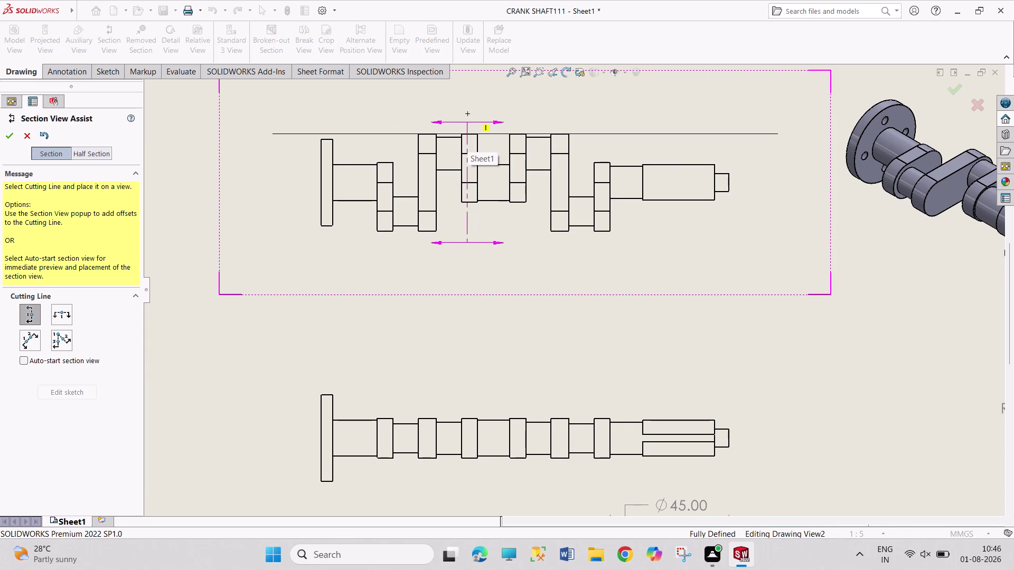
click(470, 114)
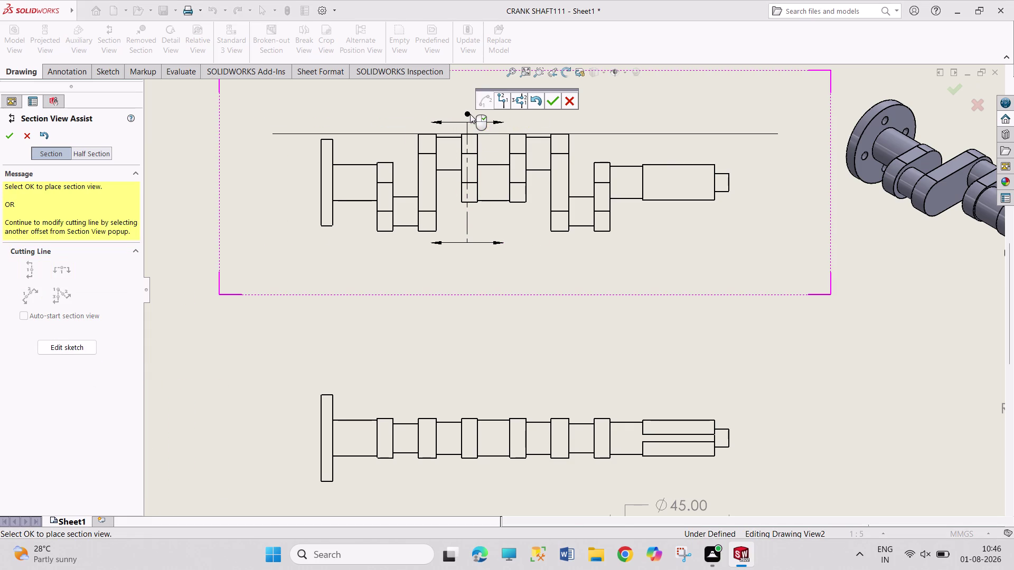
click(551, 103)
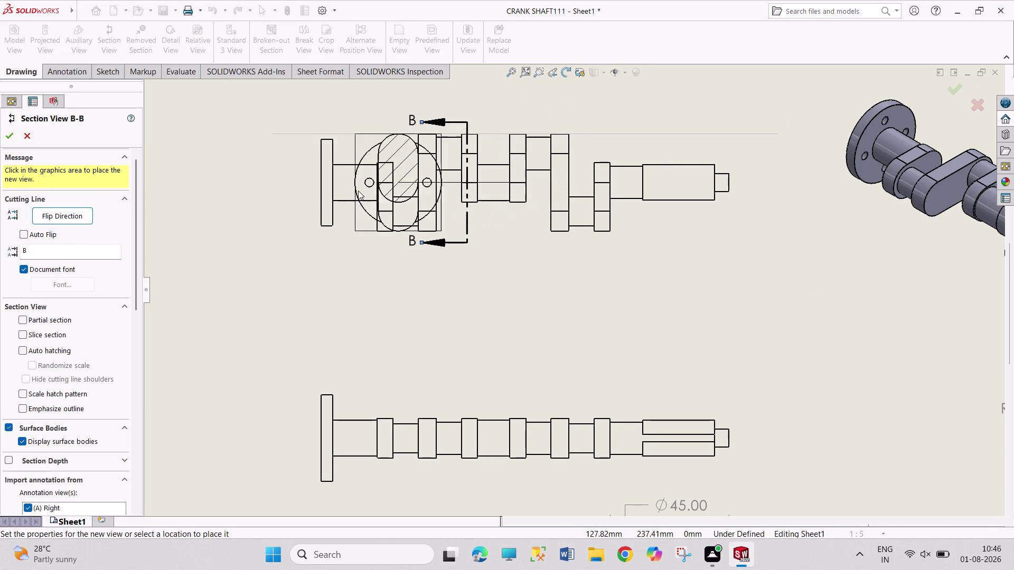
scroll(up, 3)
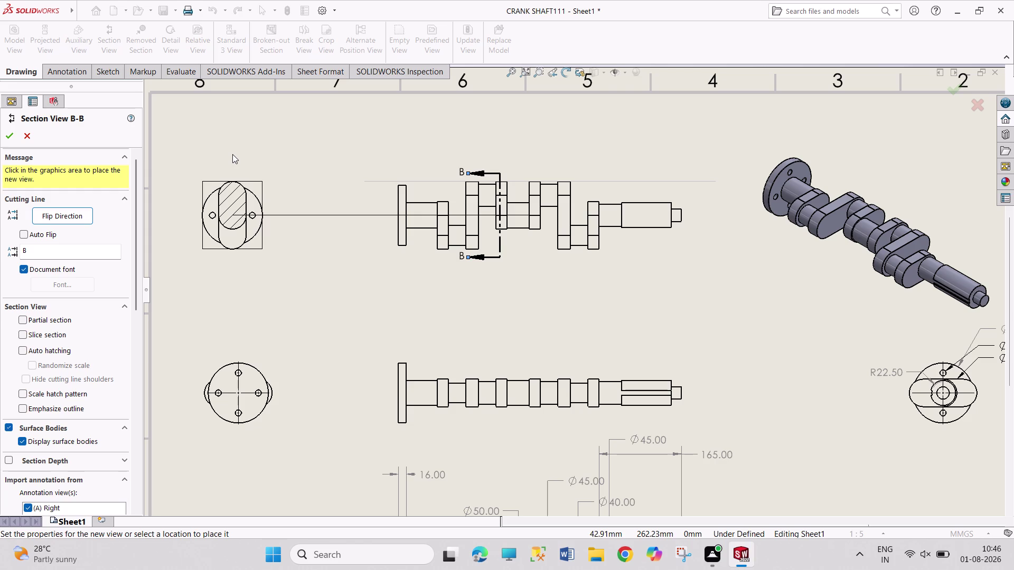
click(233, 154)
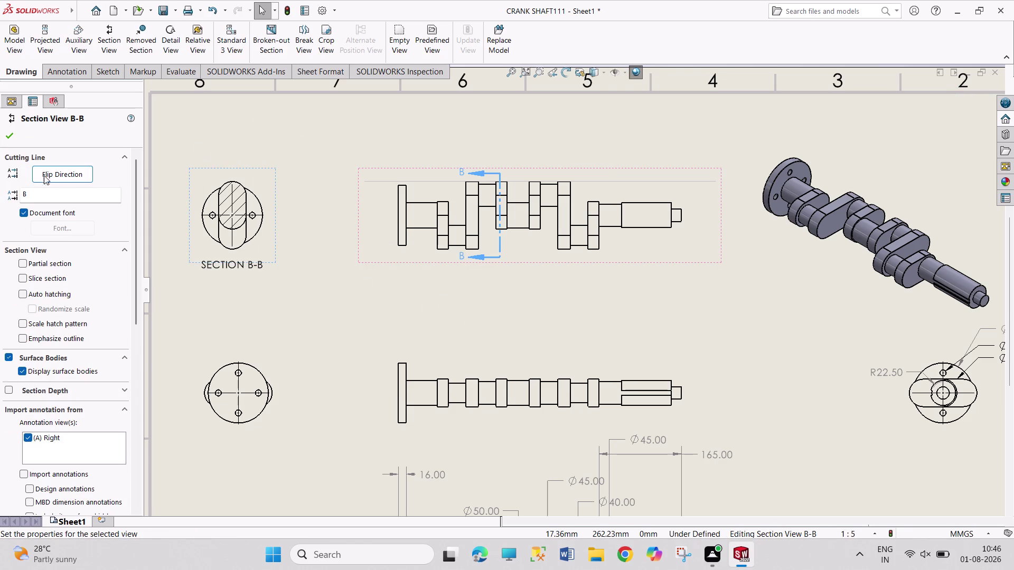
click(8, 134)
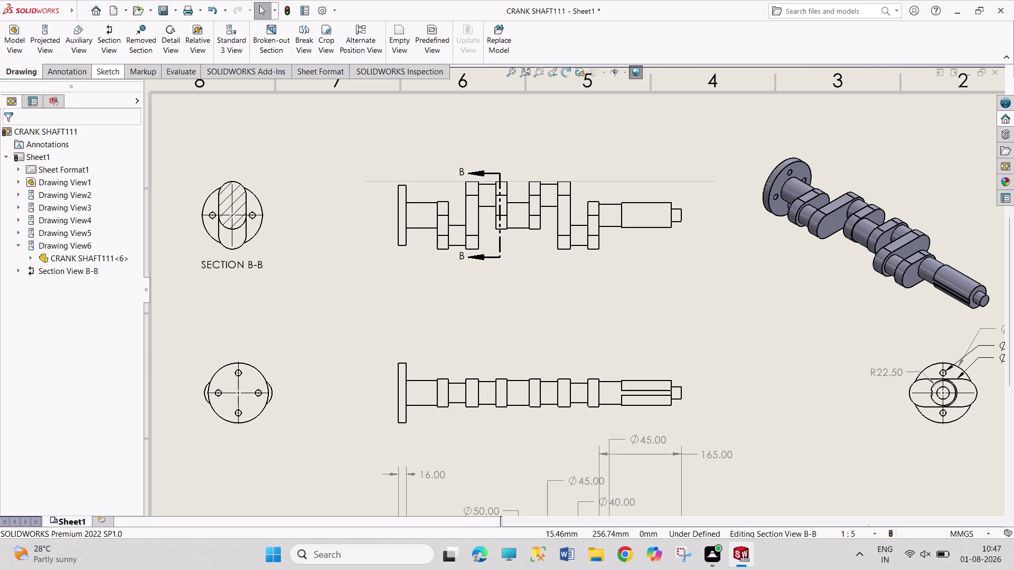
Add the 80.00 height and R27.50 web radius to section B-B with Smart Dimension.
click(58, 74)
click(20, 38)
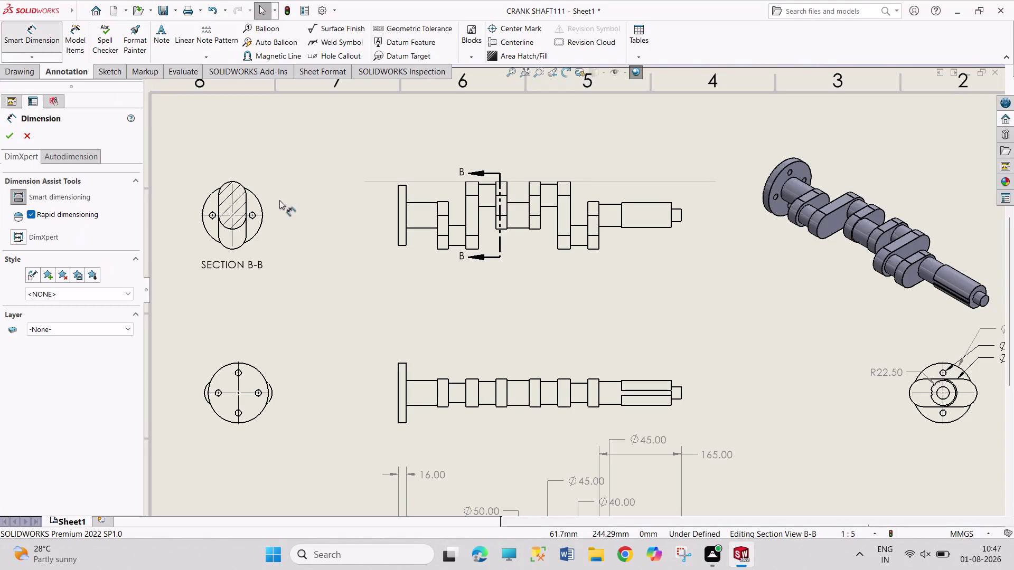
click(246, 227)
click(318, 217)
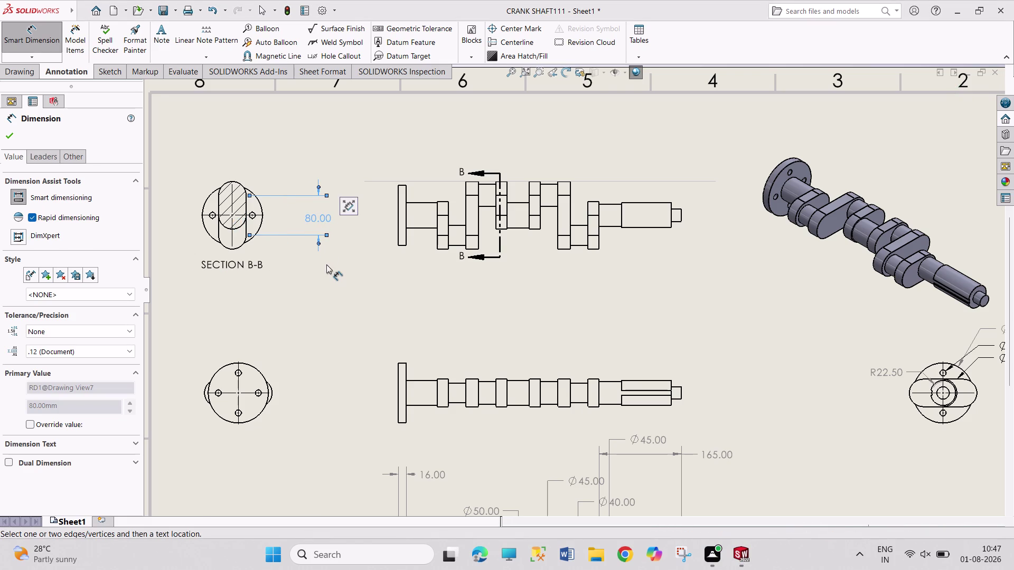
click(240, 183)
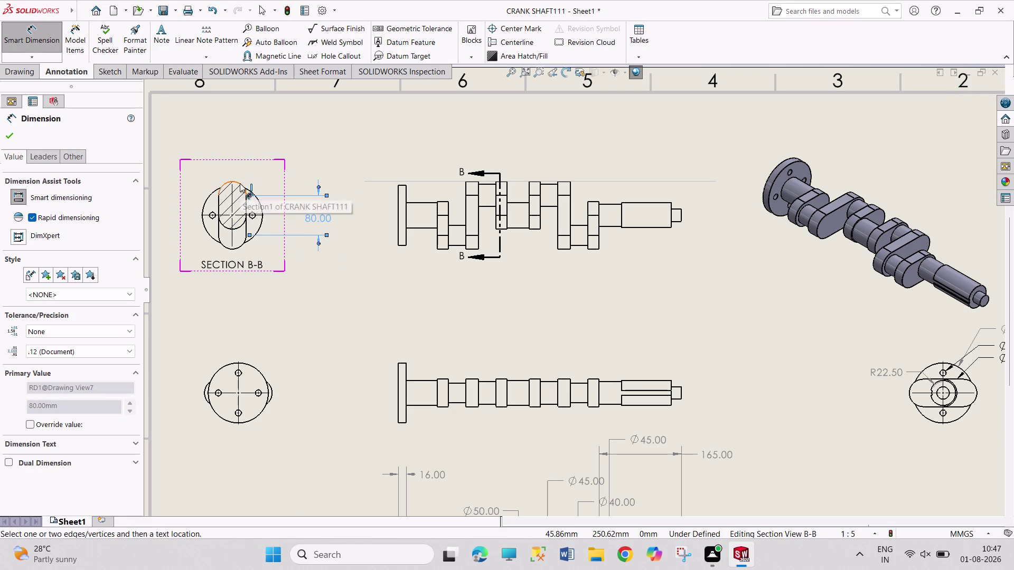
click(289, 140)
right_click(359, 149)
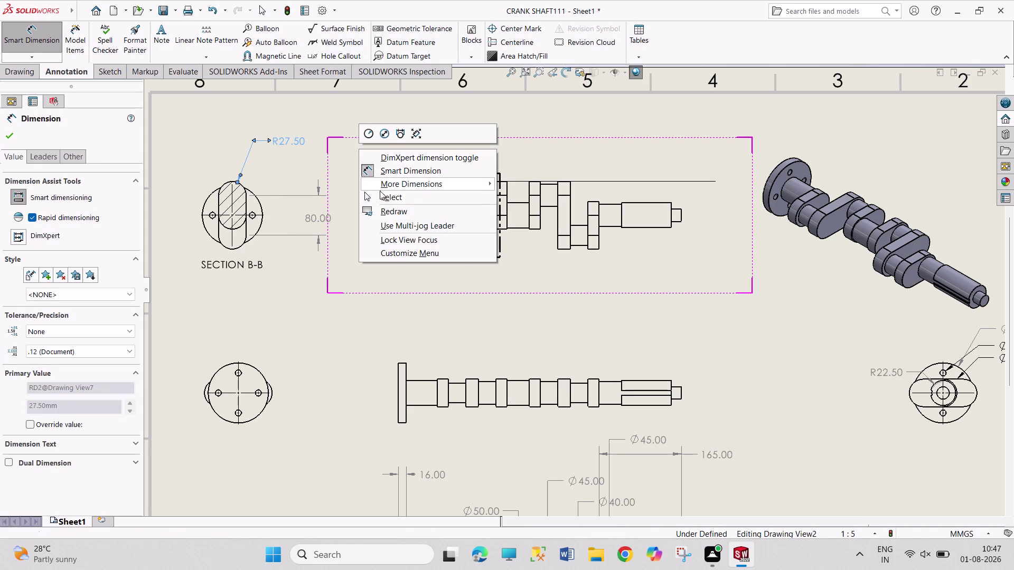
click(381, 199)
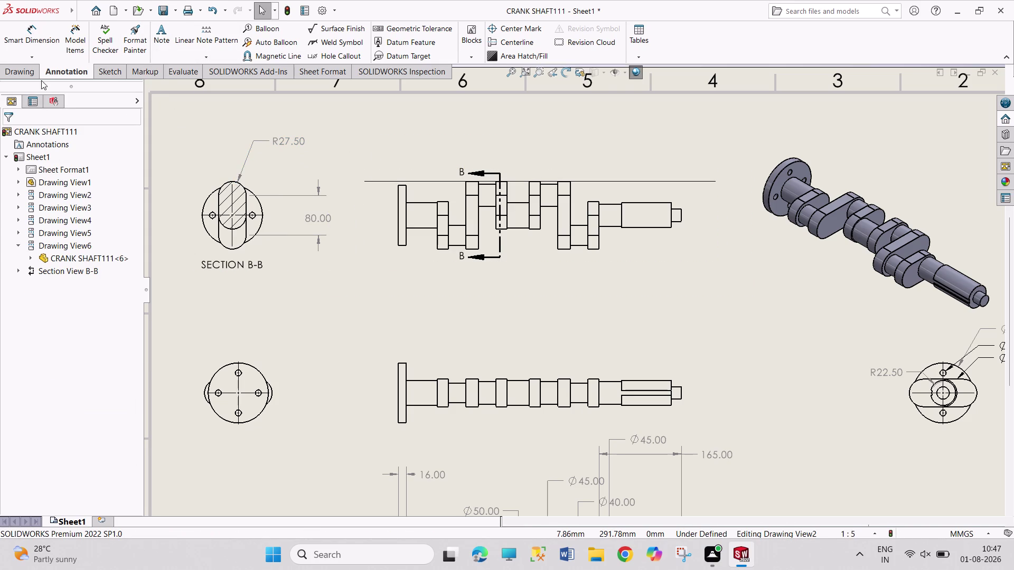
click(27, 74)
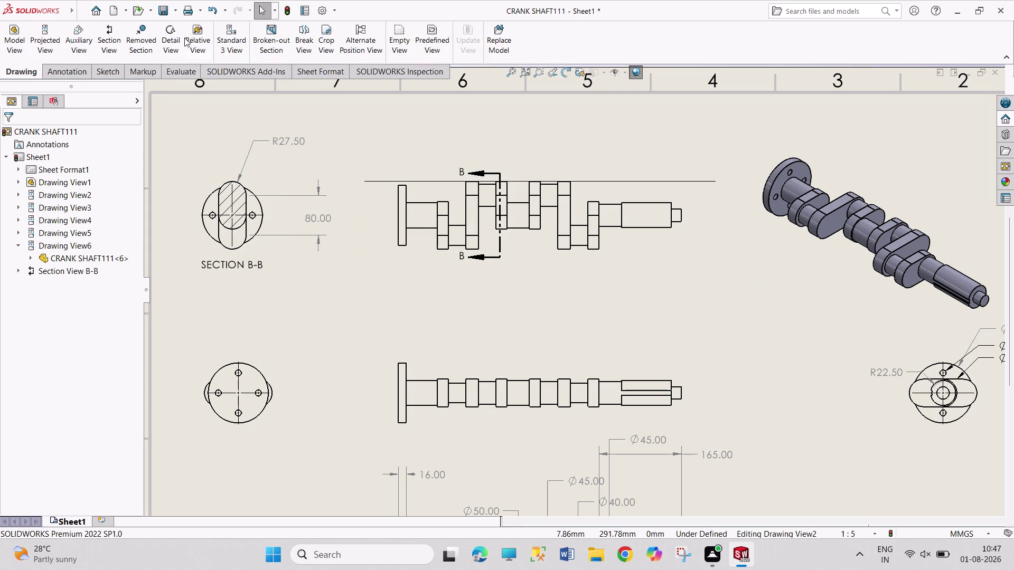
Cut a vertical line through a second crank web and place Section C-C right of the top view.
click(111, 38)
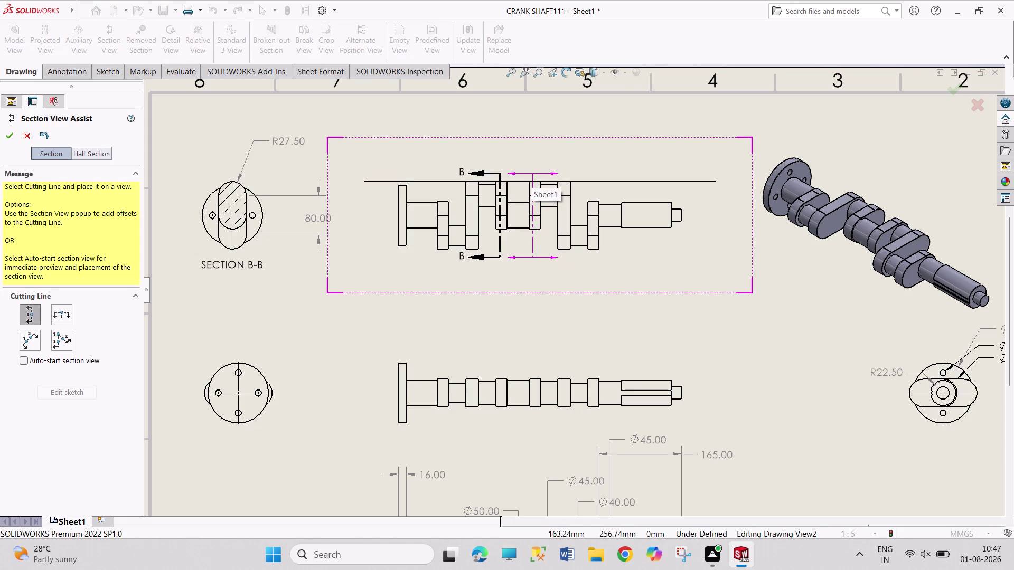
click(535, 168)
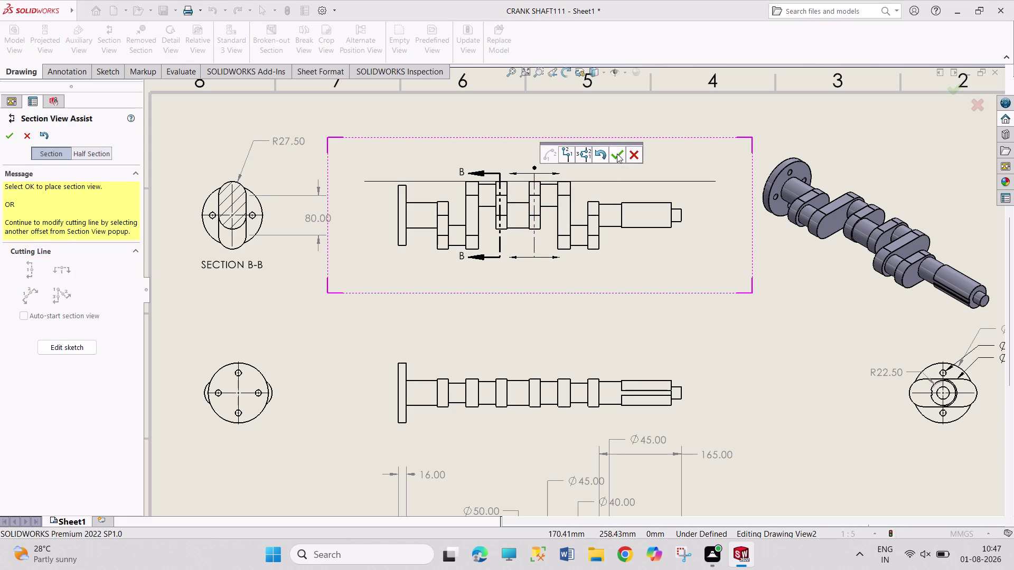
click(616, 153)
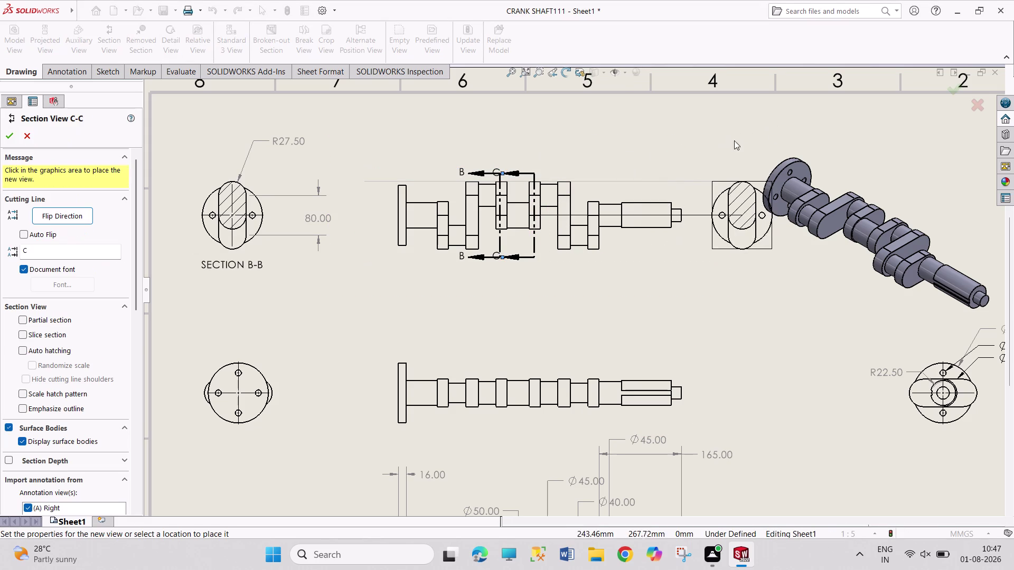
click(728, 242)
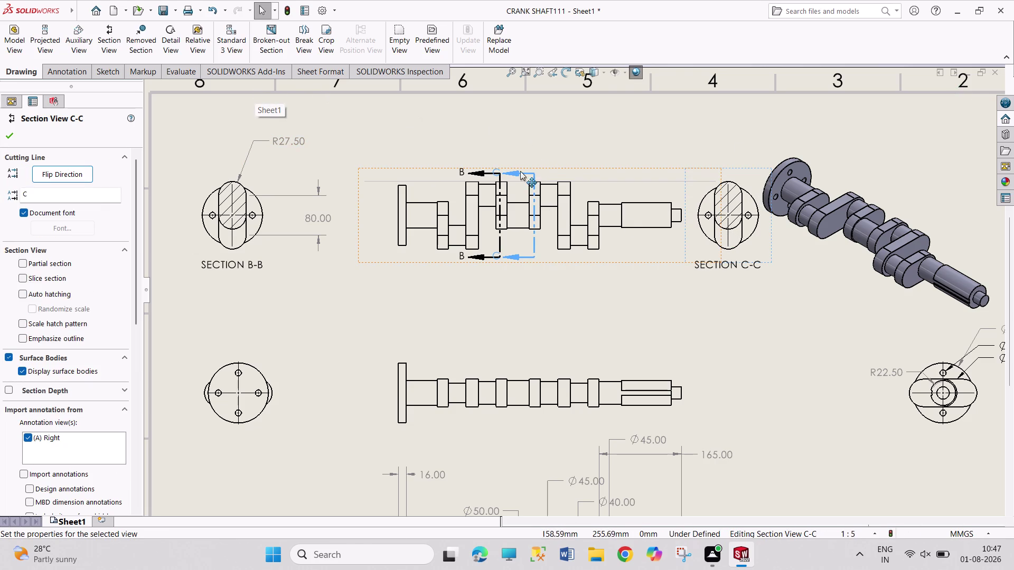
drag(515, 173, 517, 154)
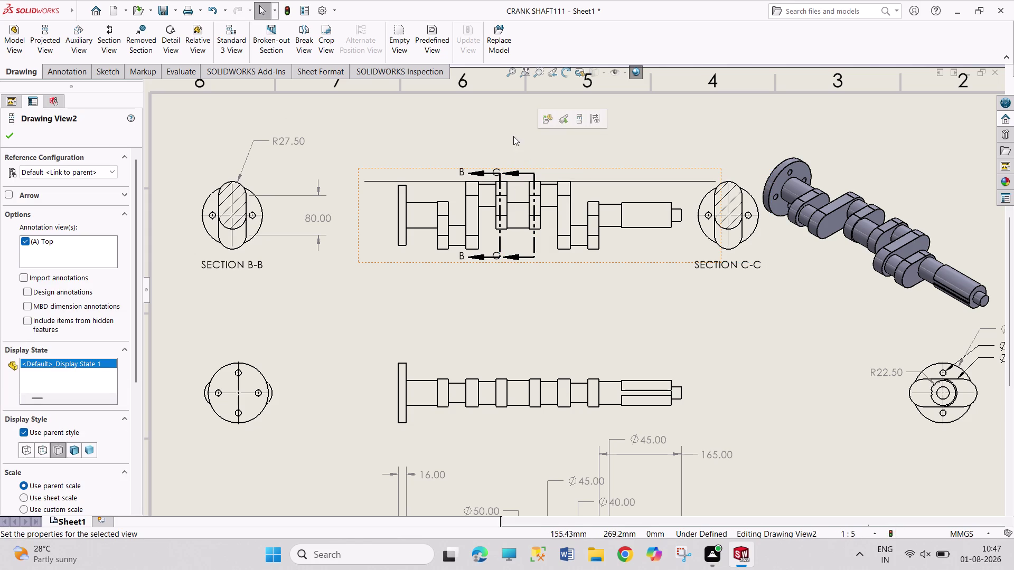
click(510, 136)
drag(516, 172, 516, 156)
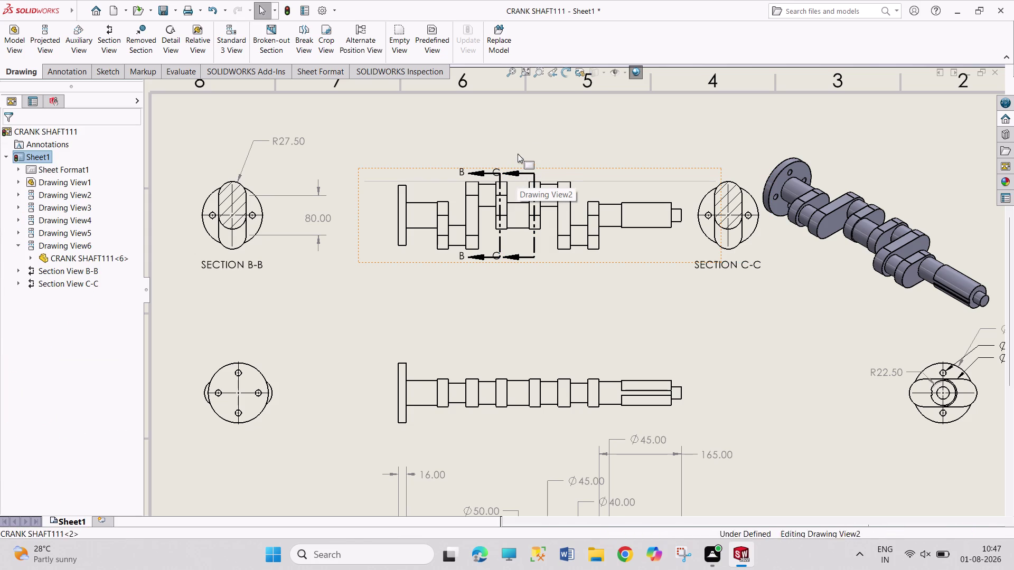
drag(517, 156, 518, 151)
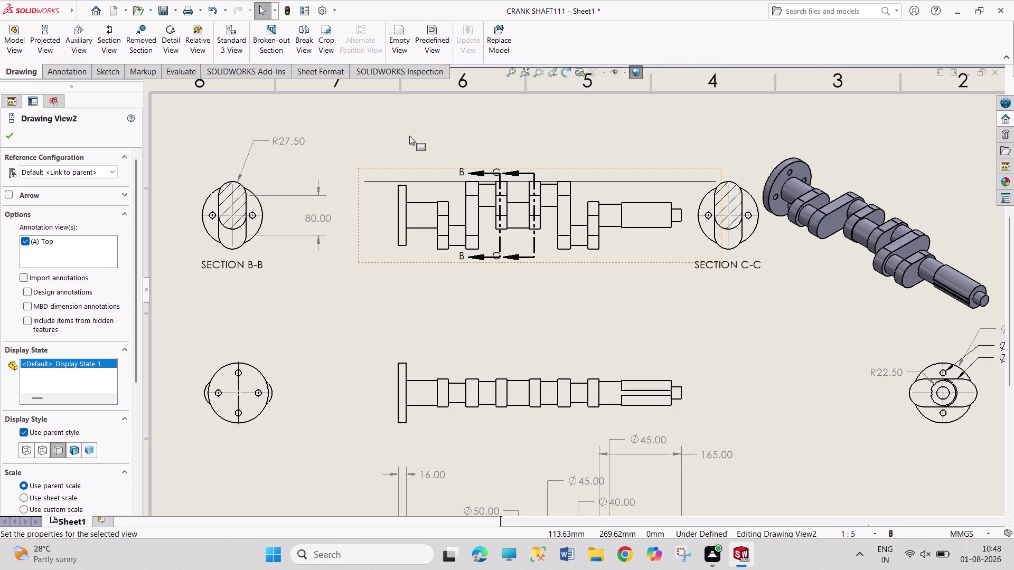
key(ctrl+z)
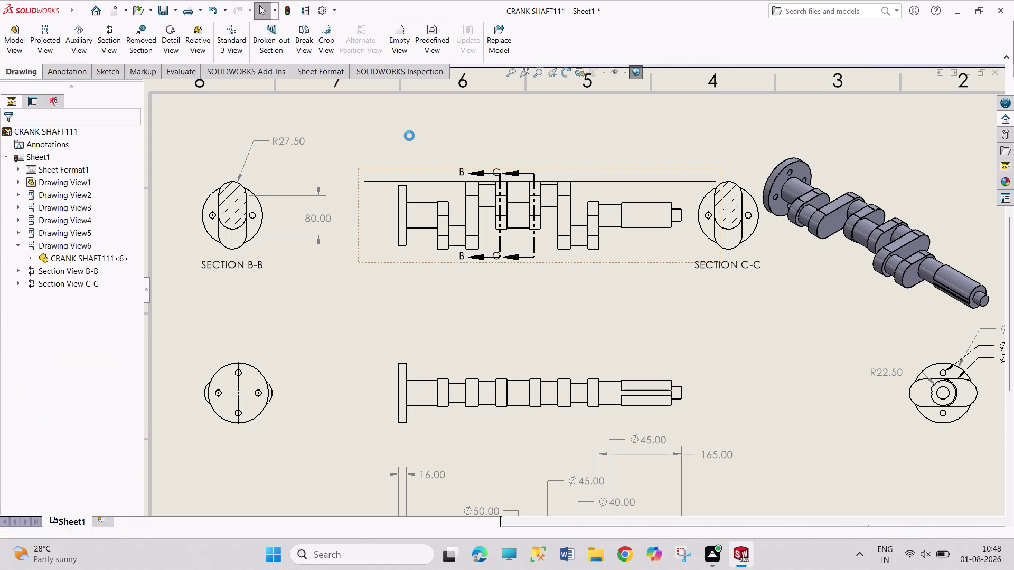
Undo the R27.50 and 80.00 dimensions and section B-B, then fit the whole sheet.
key(ctrl+z)
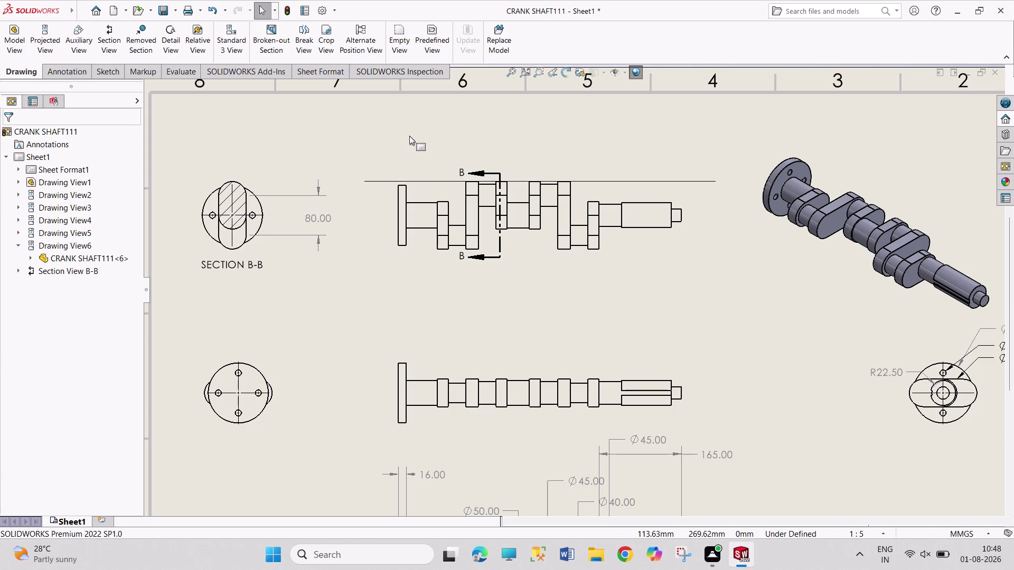
key(ctrl+z)
key(ctrl+z)
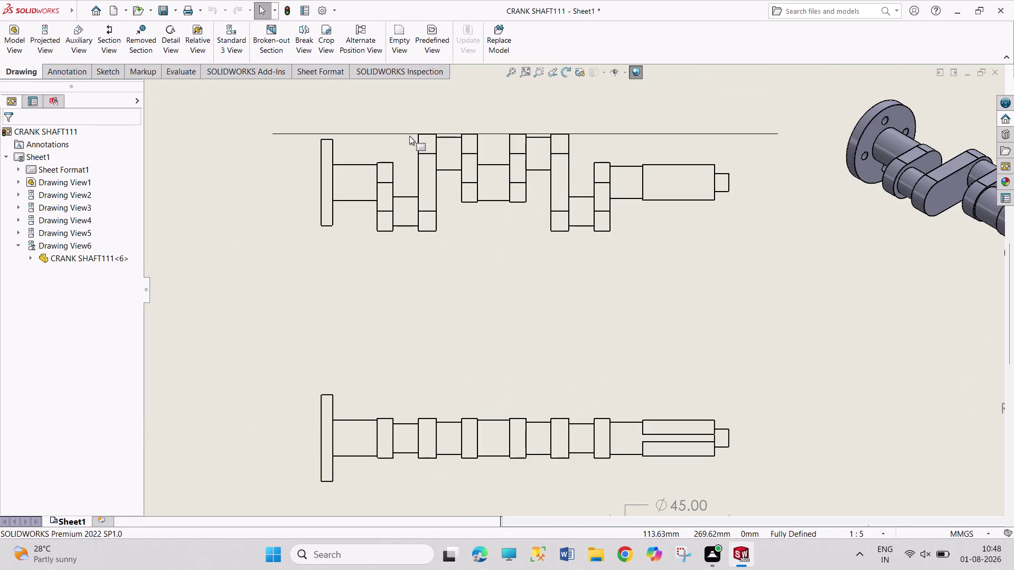
scroll(up, 3)
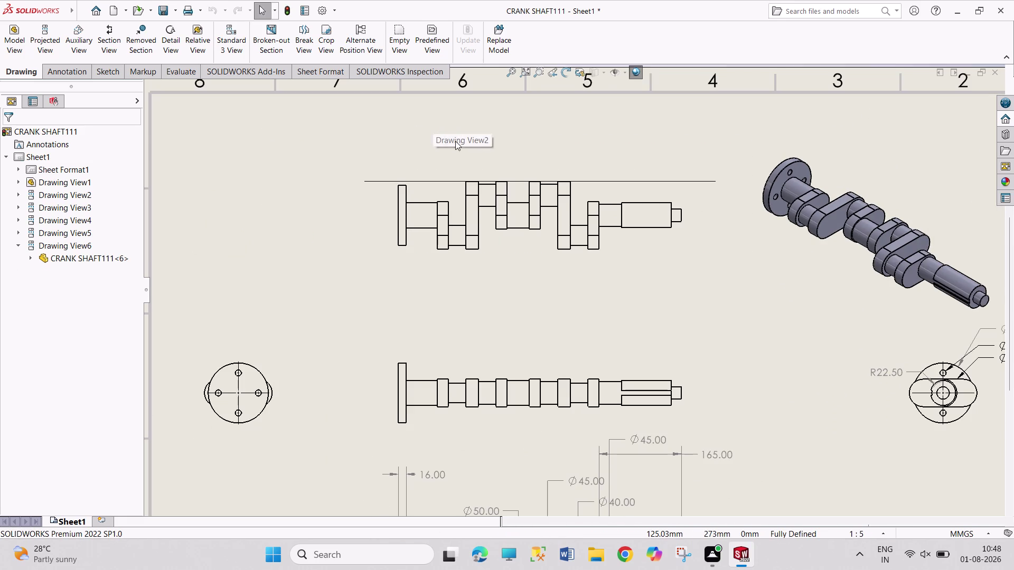
scroll(down, 3)
scroll(up, 3)
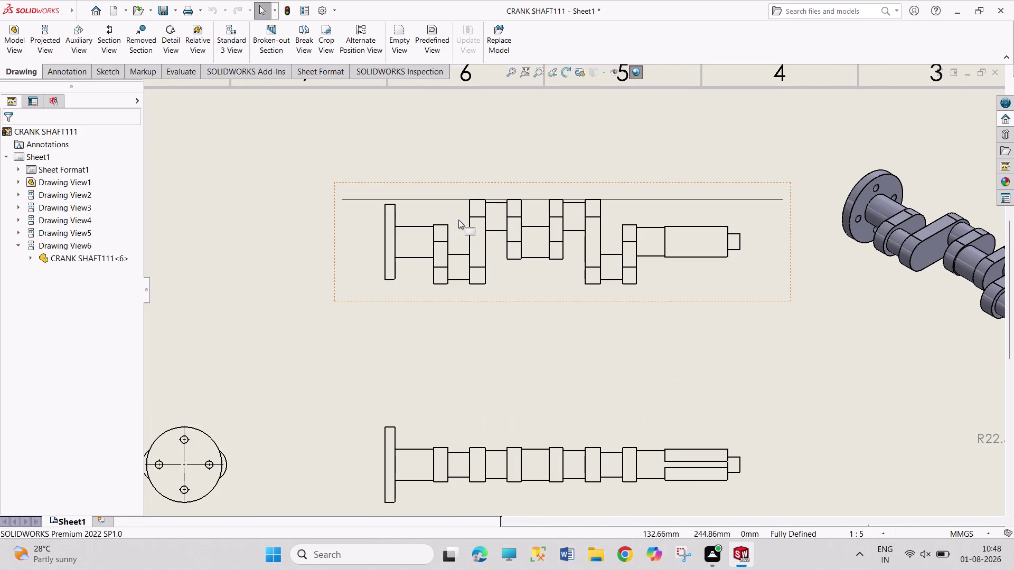
scroll(up, 3)
key(ctrl+y)
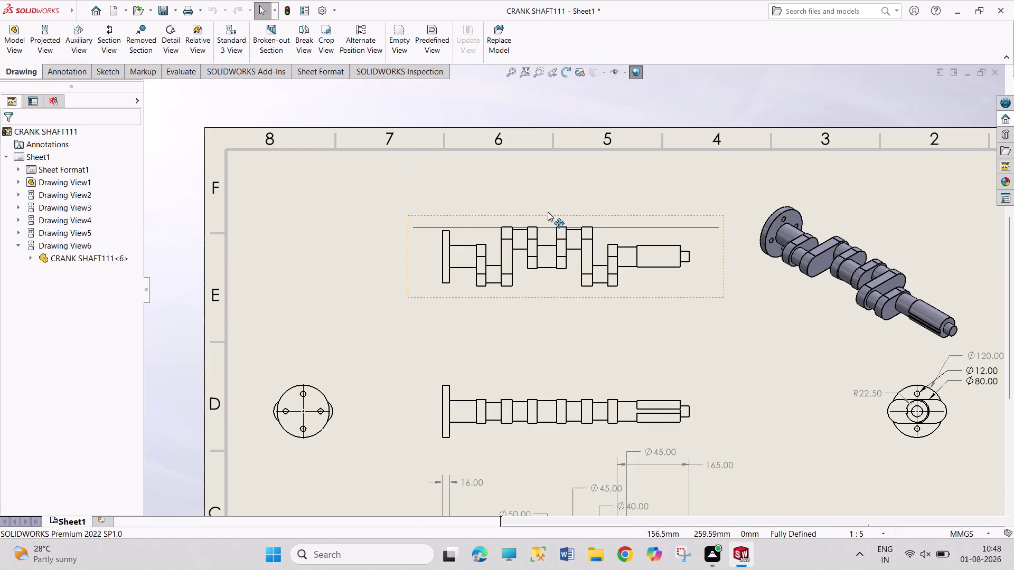
click(543, 227)
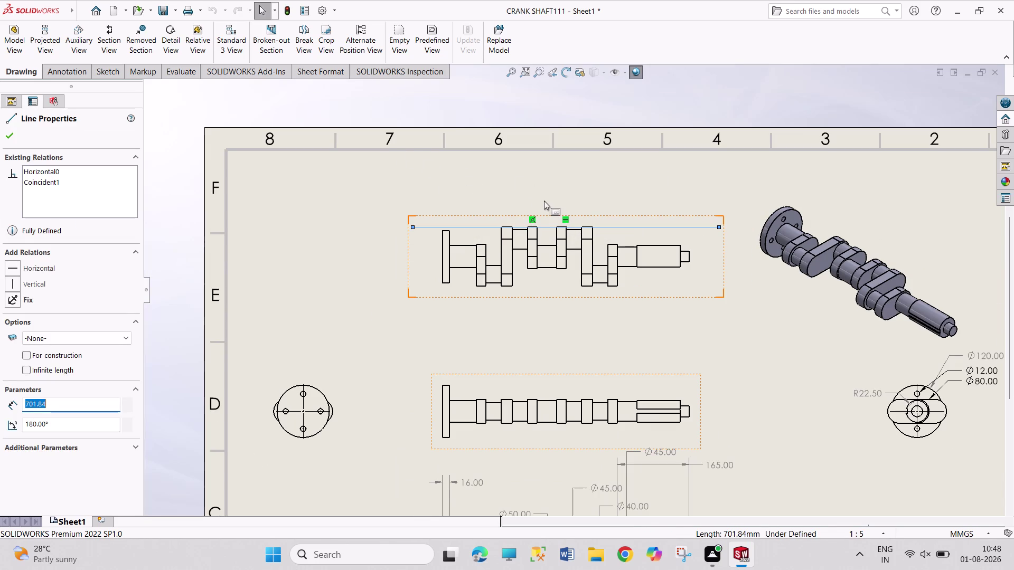
click(506, 185)
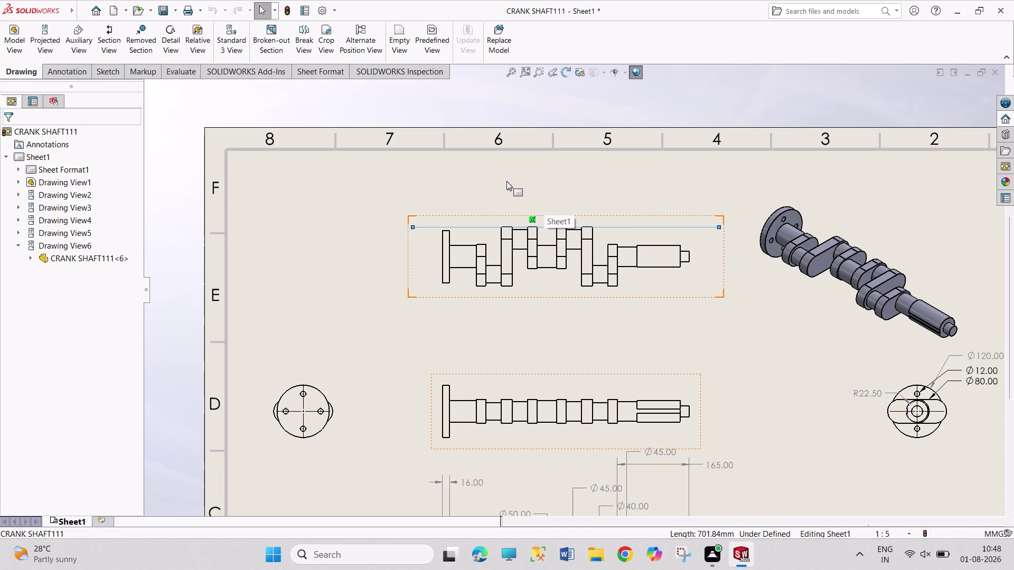
click(270, 43)
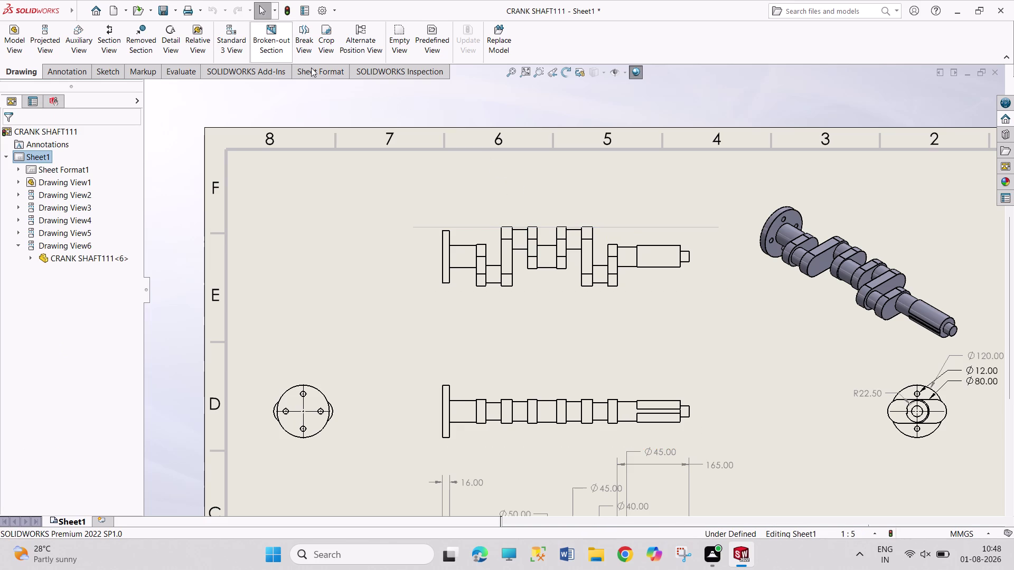
Abandon the unfinished broken-out section outline over the crank web.
scroll(down, 3)
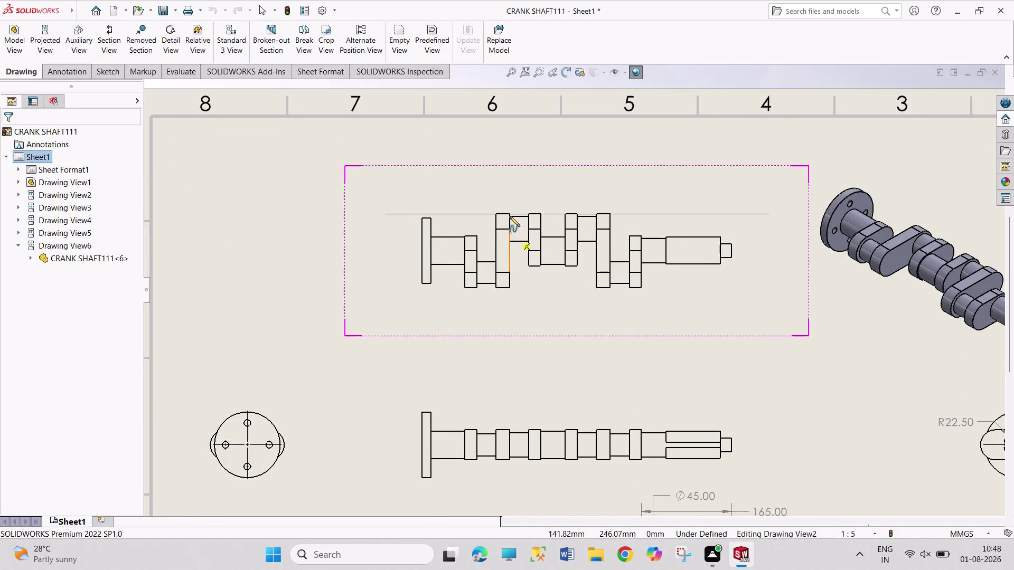
click(500, 195)
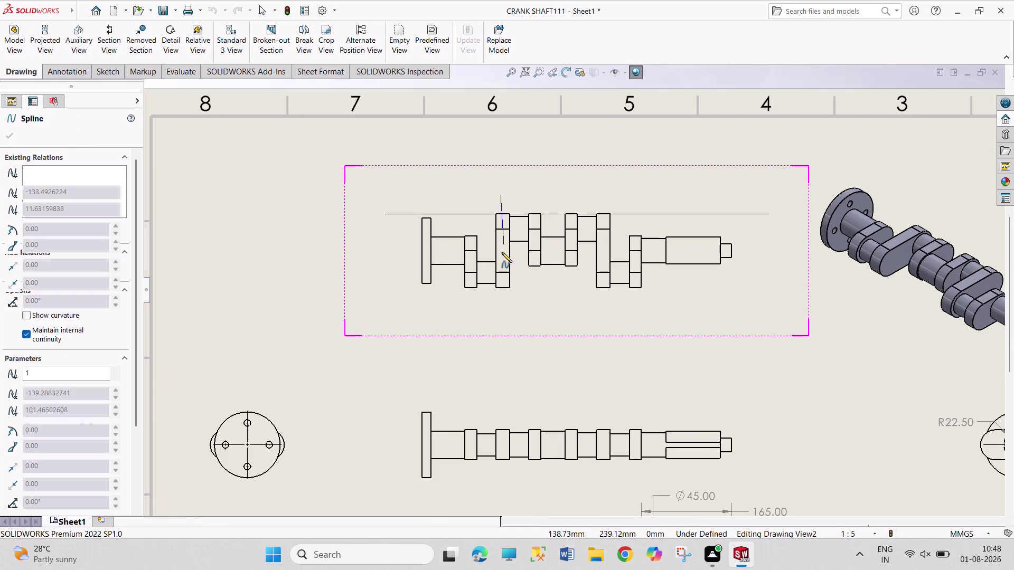
click(501, 301)
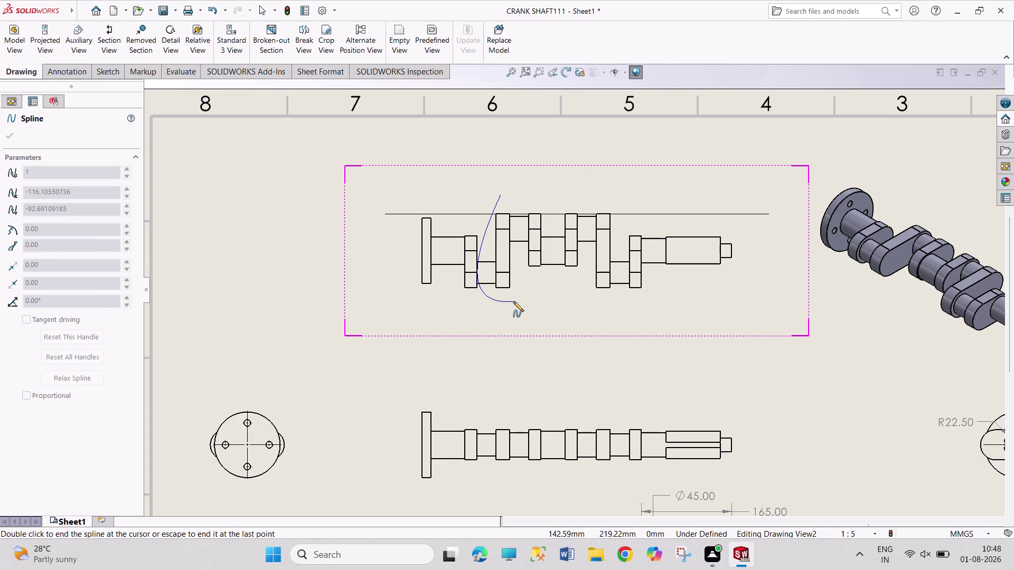
key(Escape)
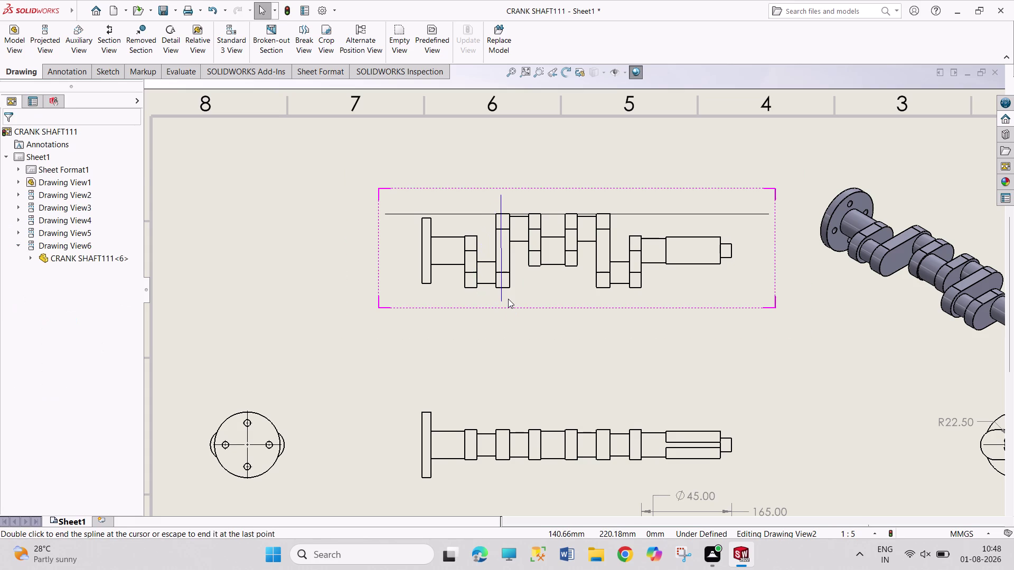
key(Escape)
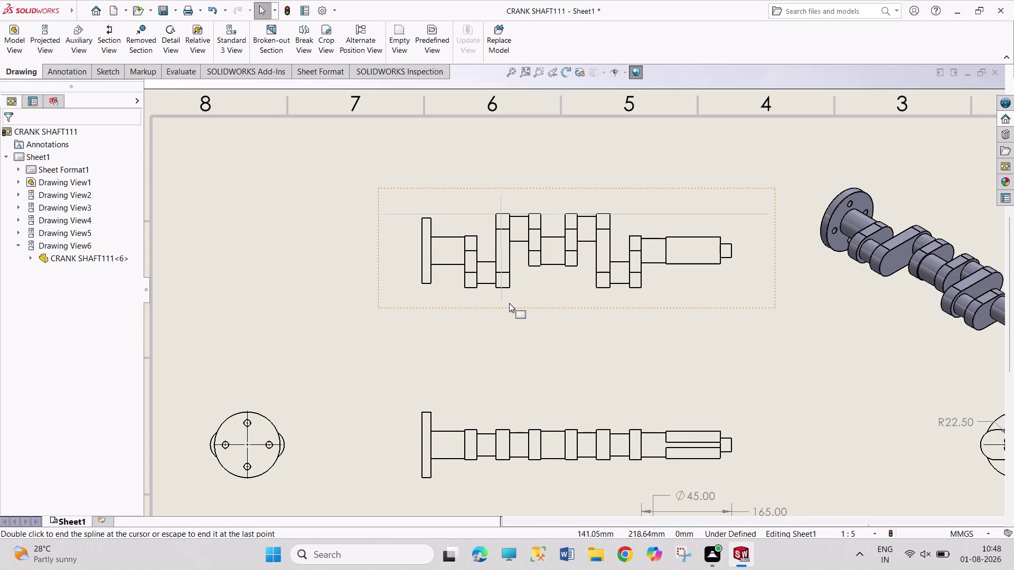
key(ctrl+z)
key(ctrl+z)
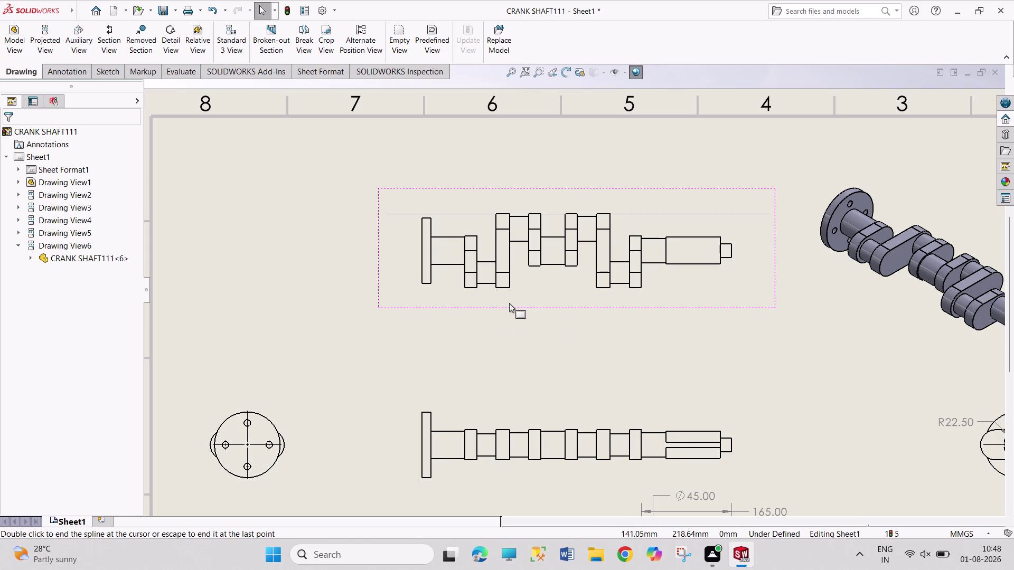
Delete the horizontal line above the top crankshaft view.
right_click(460, 213)
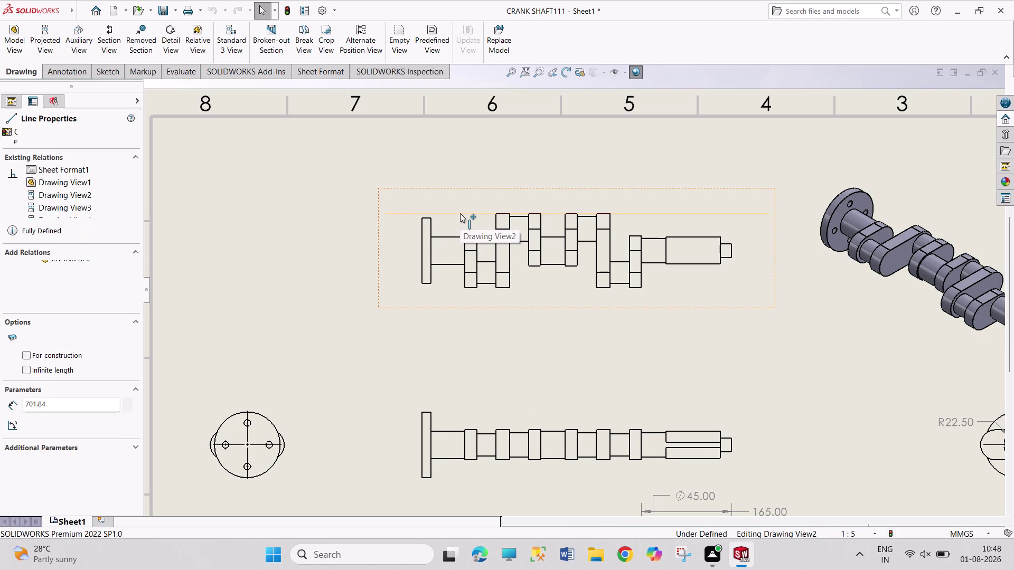
click(498, 313)
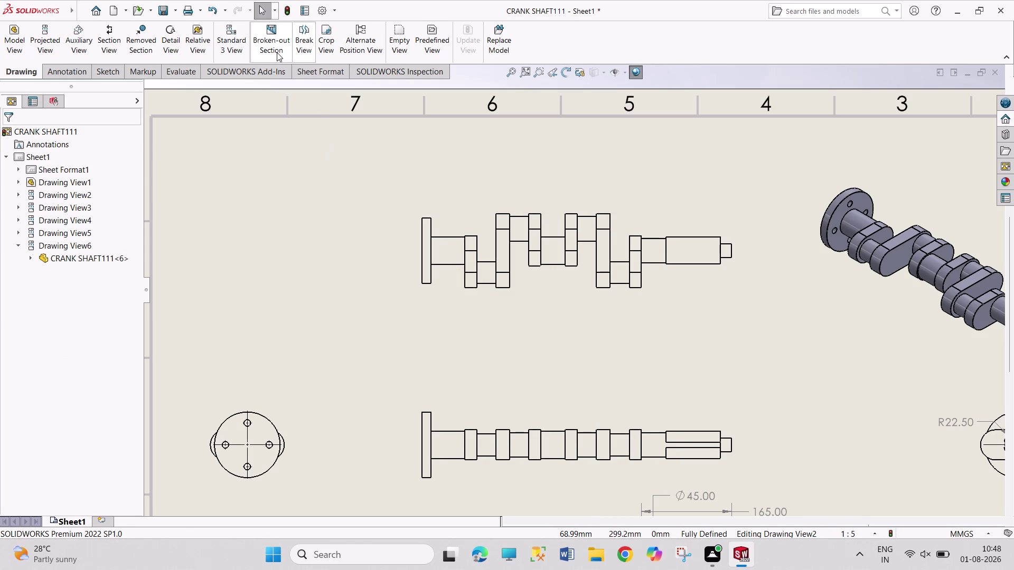
click(307, 49)
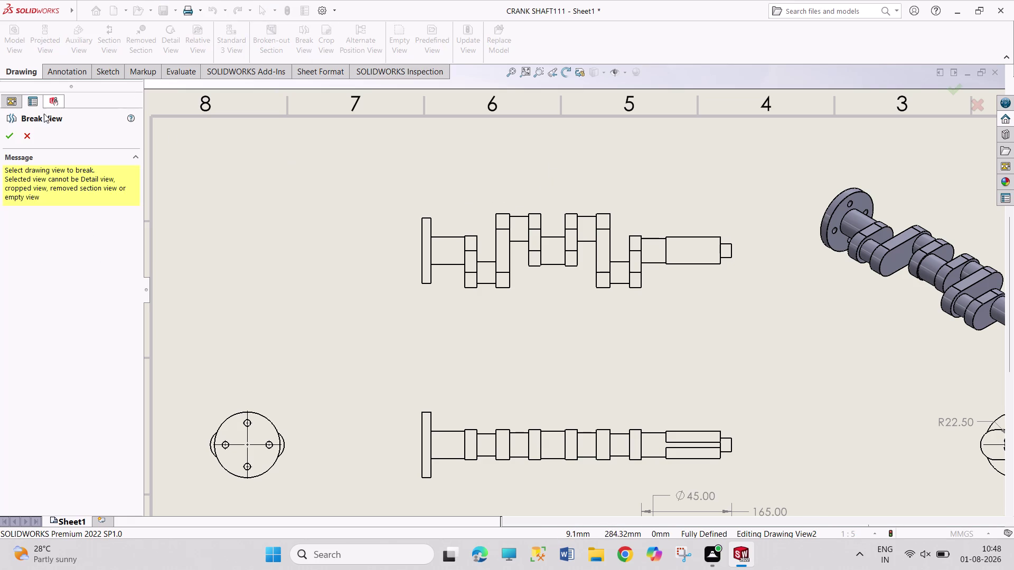
Abandon Break View and cut section D-D through the first crank web, placed left of the top view.
click(29, 135)
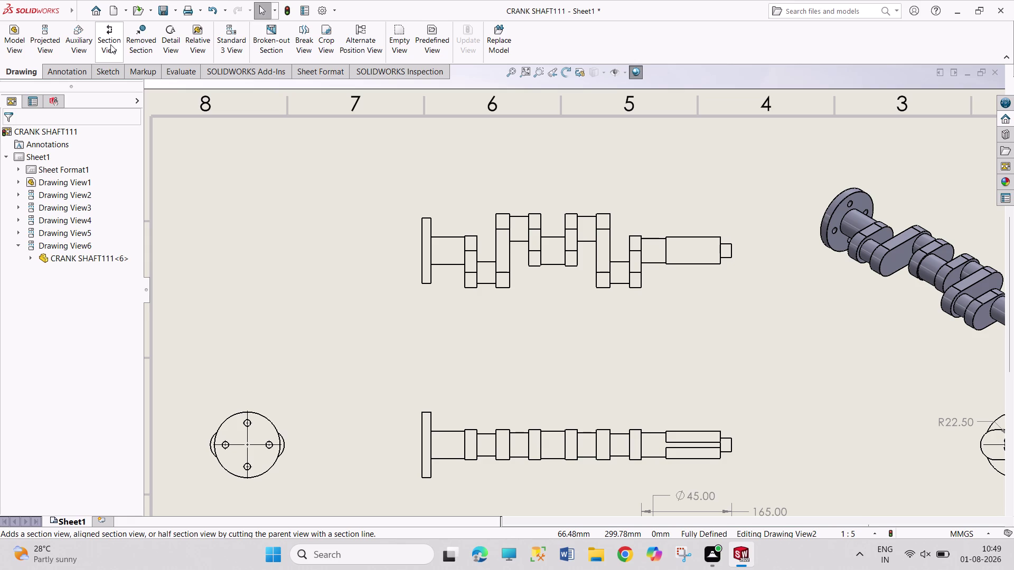
click(110, 44)
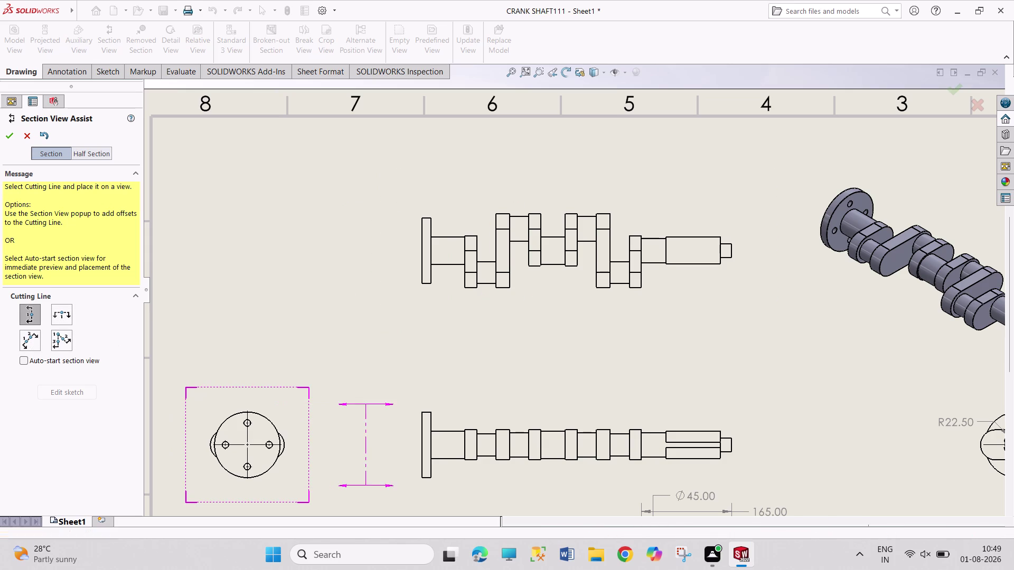
click(501, 252)
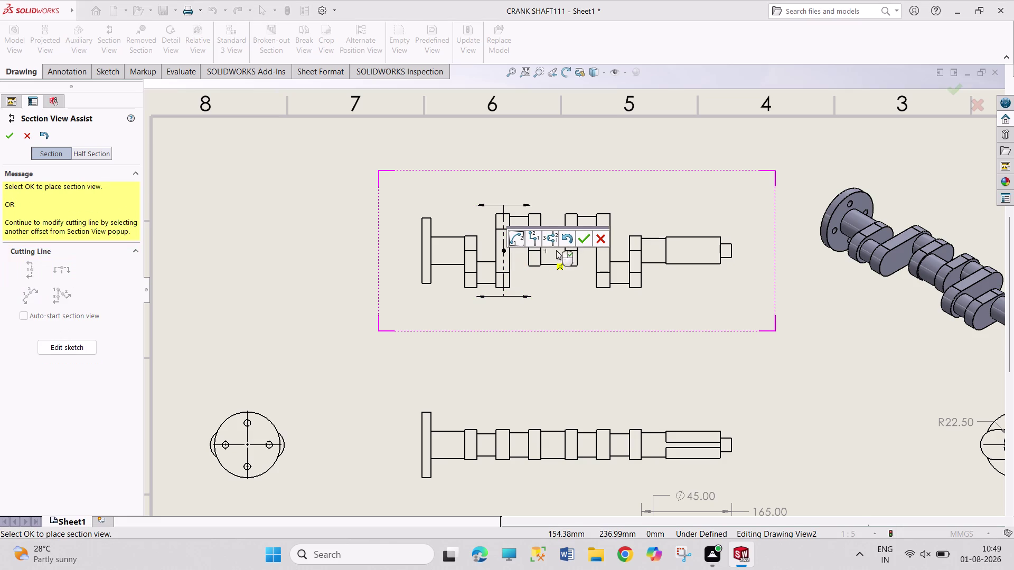
click(584, 238)
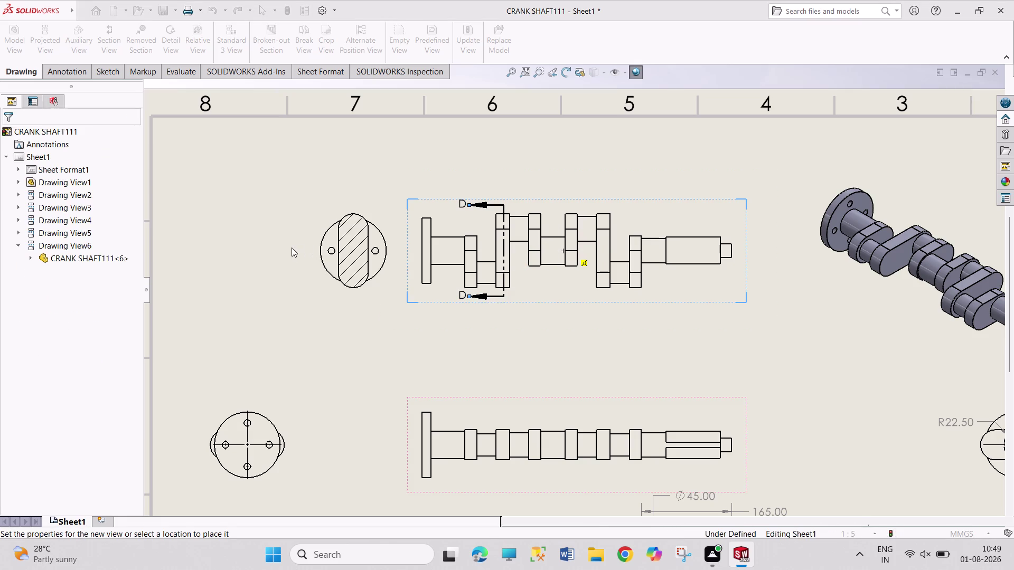
click(274, 248)
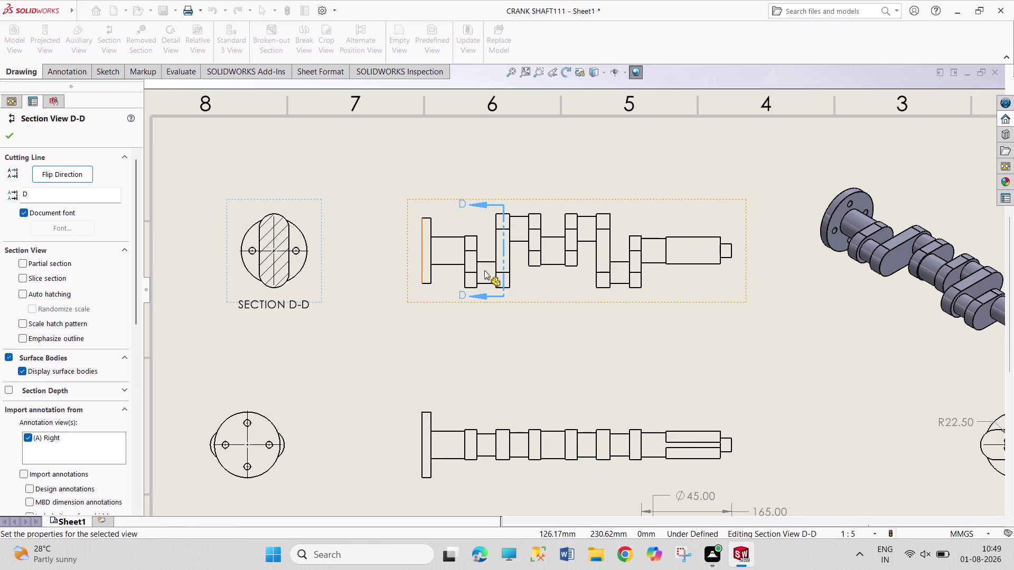
click(11, 134)
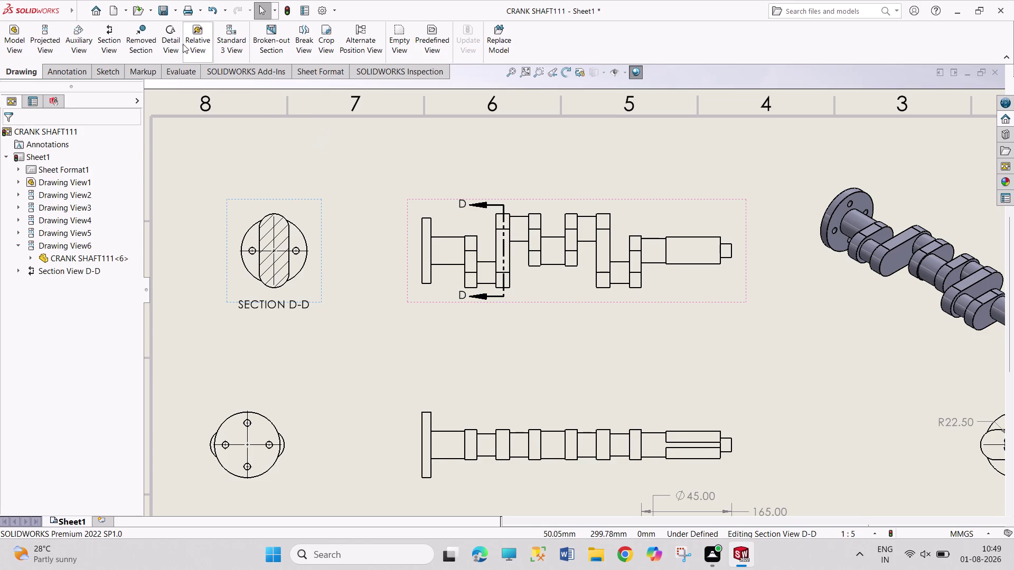
click(111, 37)
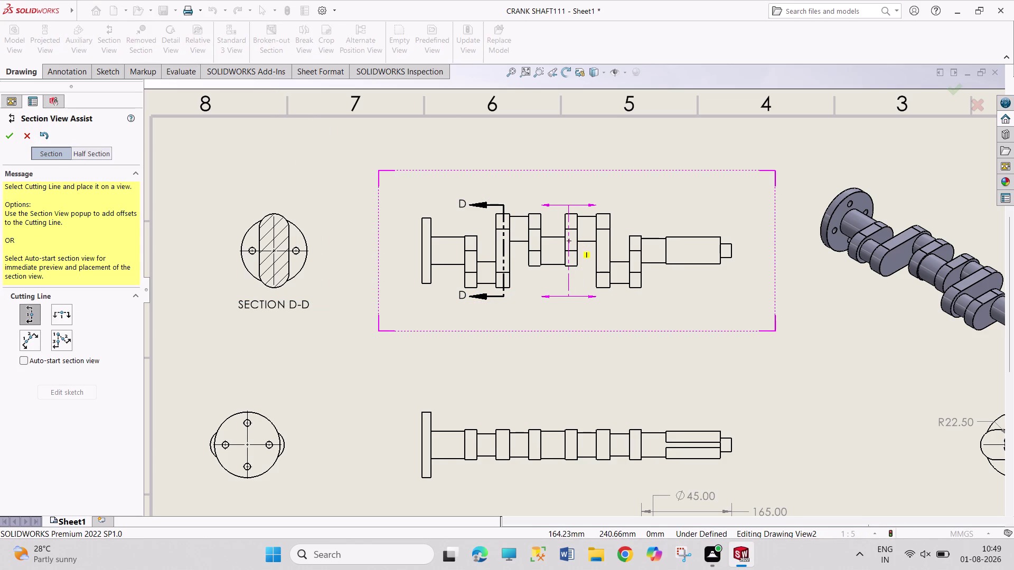
Cut section E-E through the second crank web and place it right of the top view.
click(570, 214)
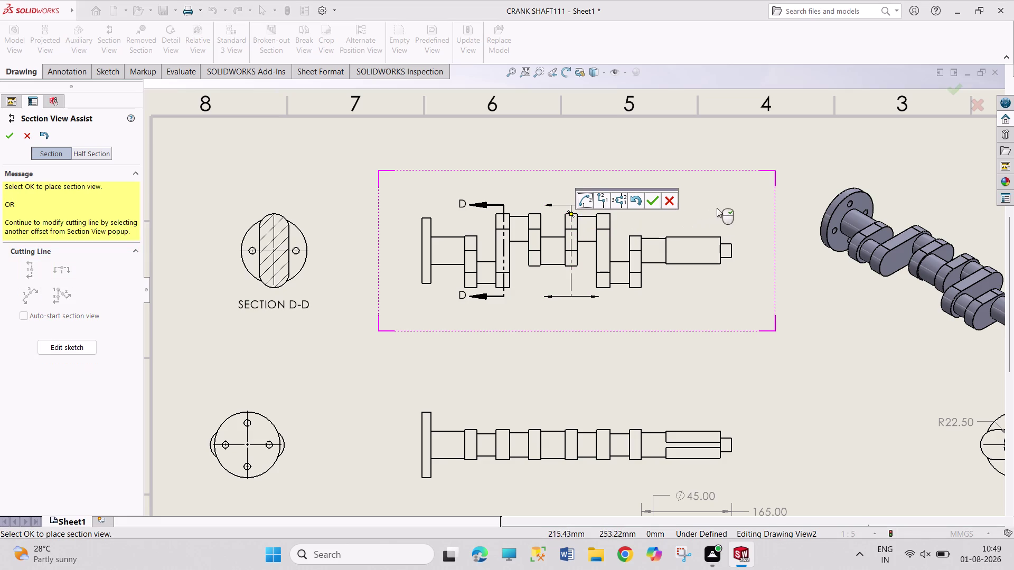
click(652, 199)
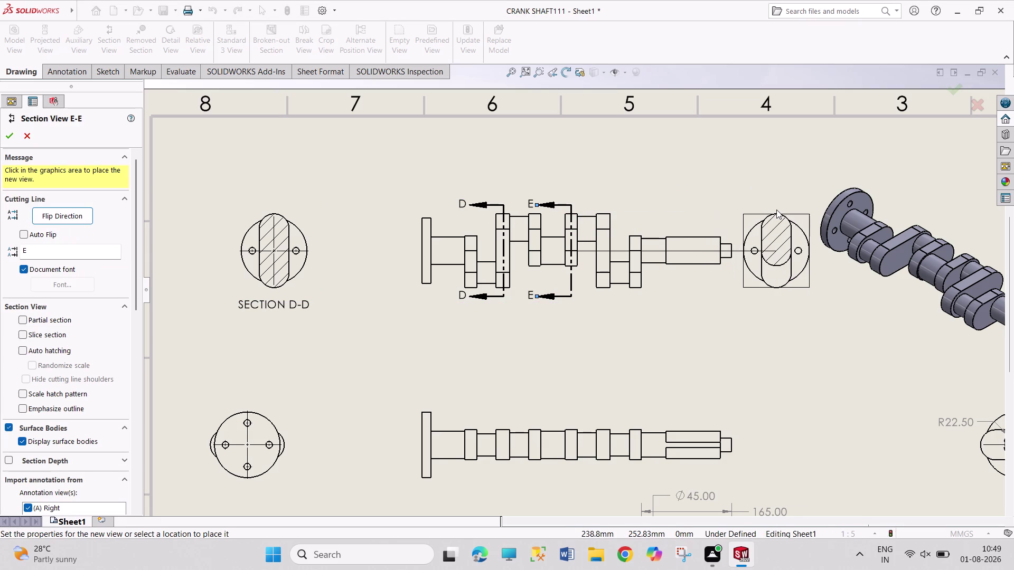
click(776, 209)
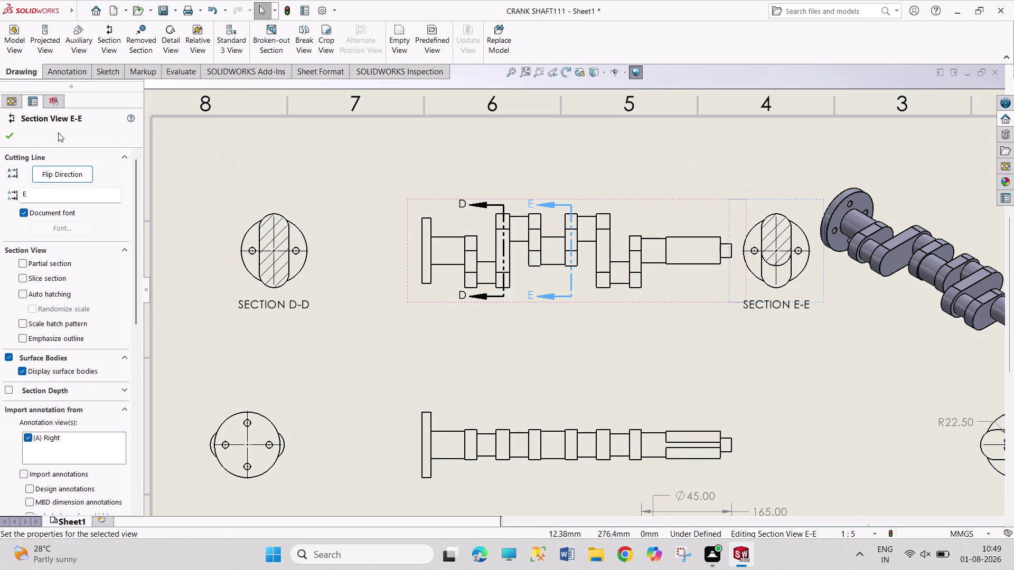
click(8, 135)
Begin dimensioning section D-D by picking its 80 mm edge.
right_drag(298, 174, 304, 163)
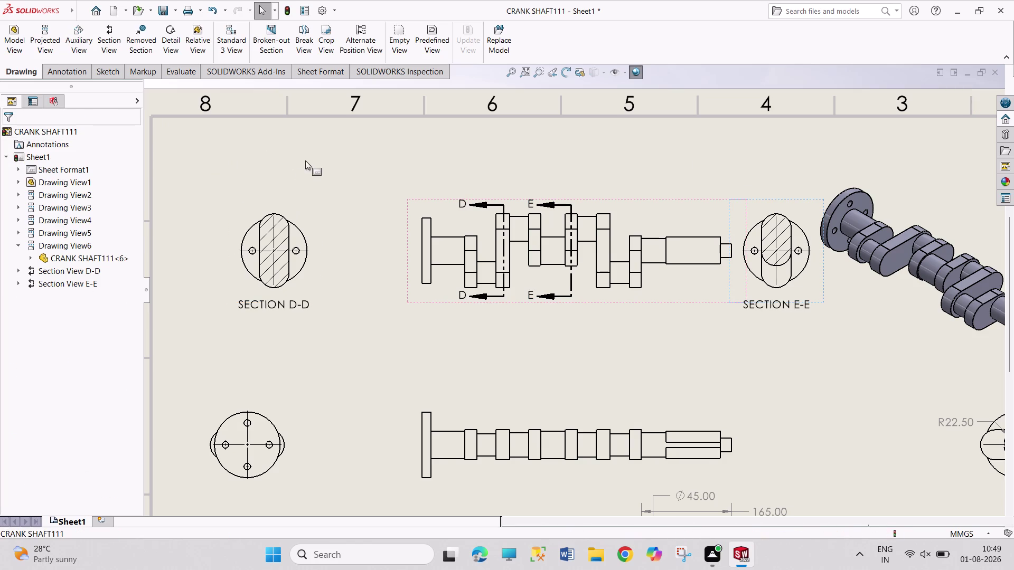
right_drag(304, 163, 309, 111)
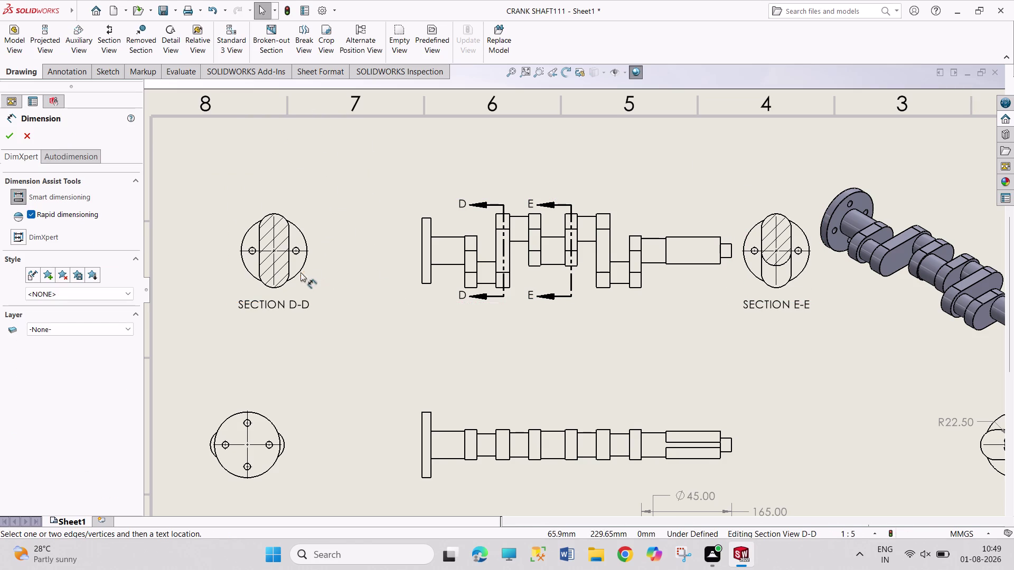
click(289, 265)
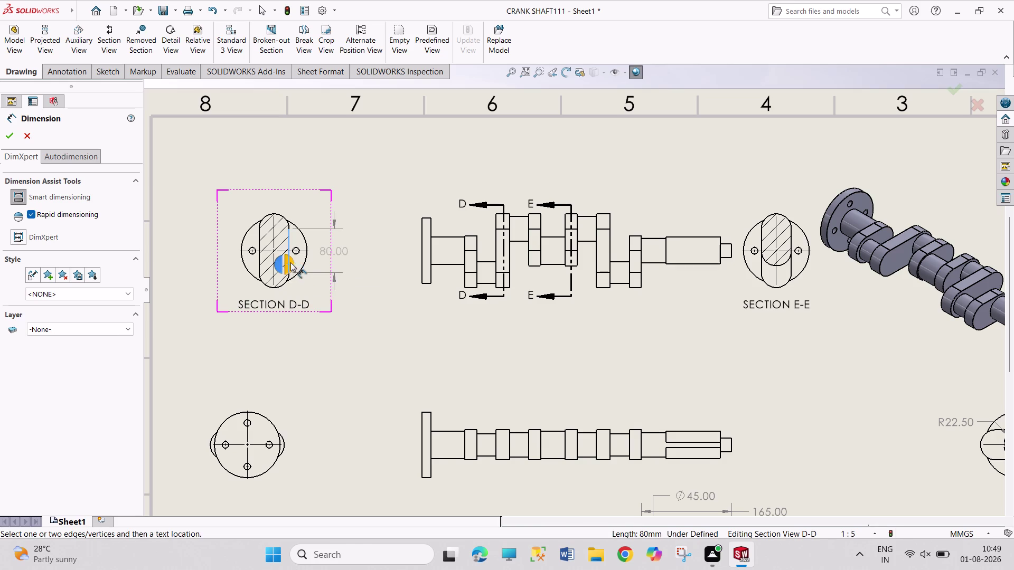
Place the 80.00 and R27.50 dimensions on section D-D.
click(380, 252)
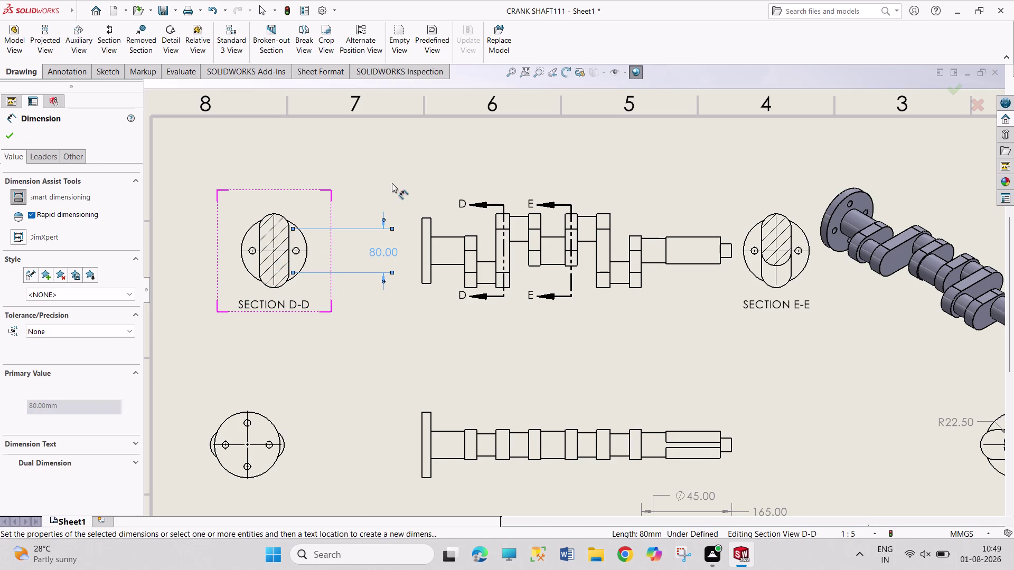
click(279, 214)
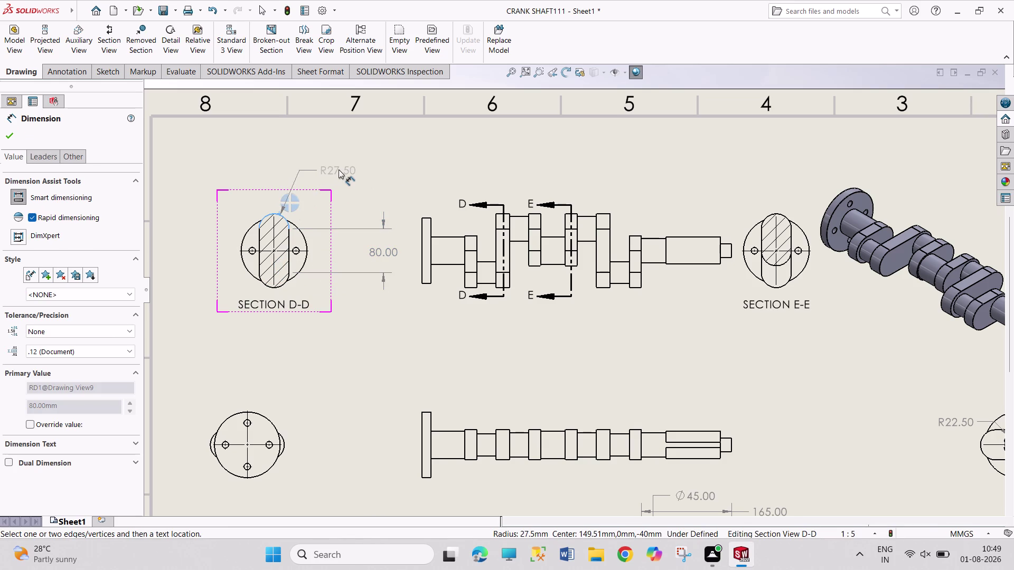
click(339, 170)
right_click(480, 156)
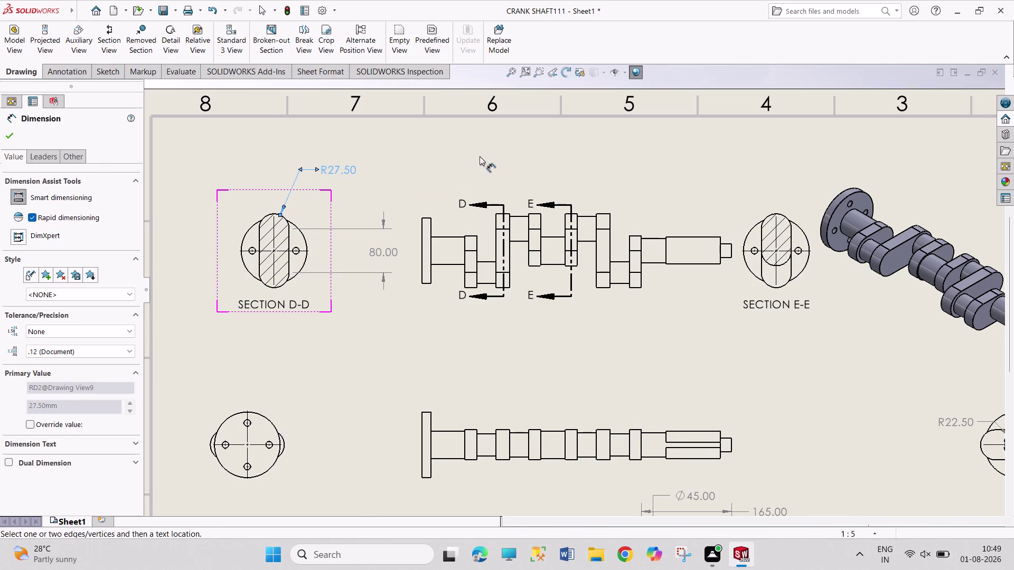
click(519, 207)
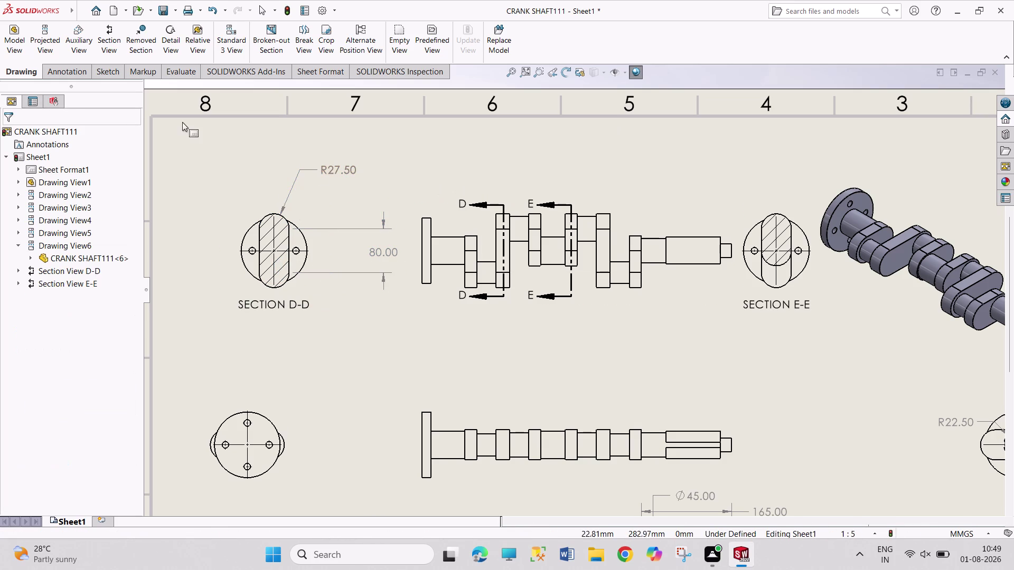
Dimension section E-E with 40.00 and its R27.50 arc.
right_drag(533, 185, 536, 127)
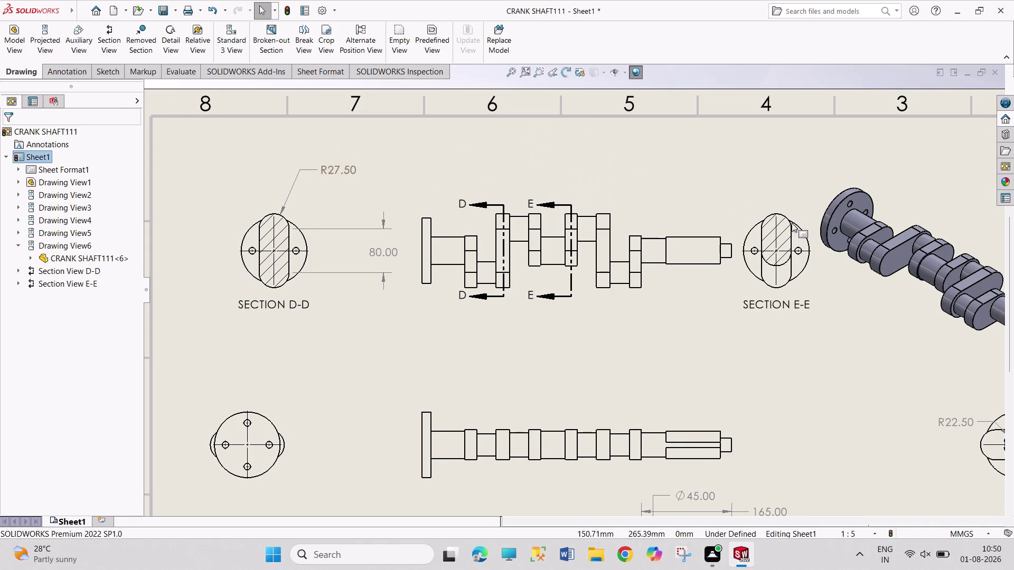
click(792, 240)
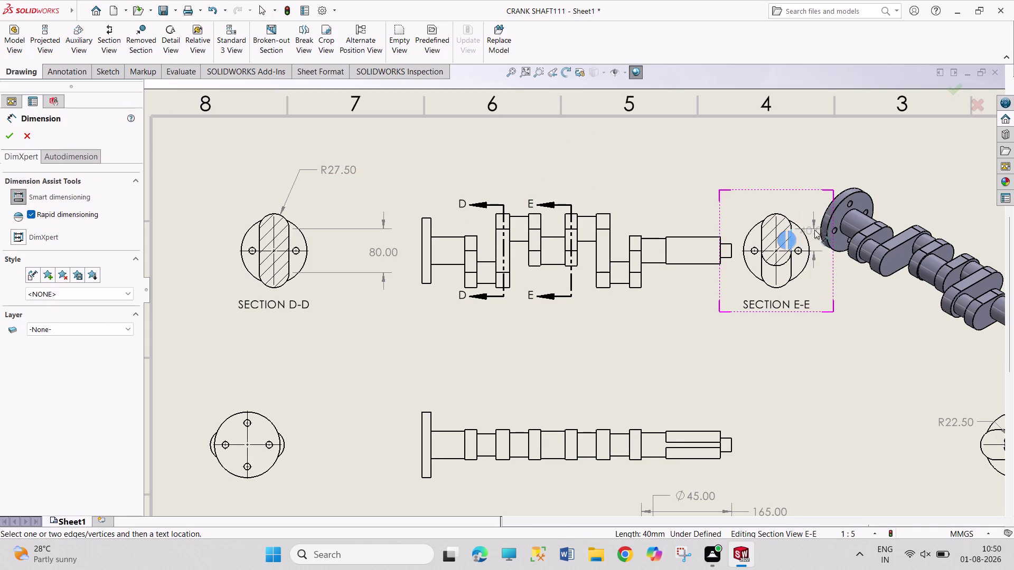
click(814, 145)
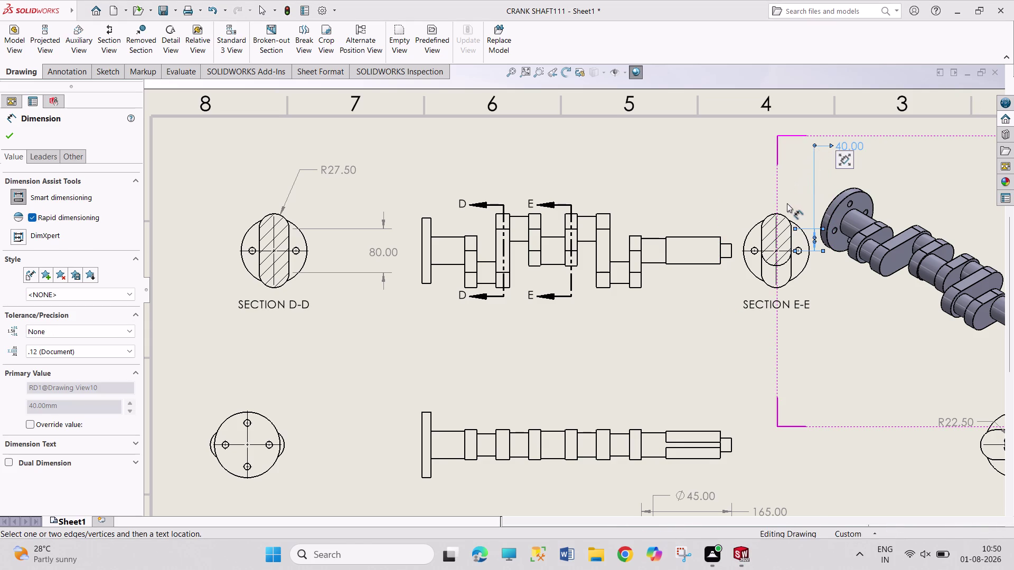
click(781, 215)
click(779, 145)
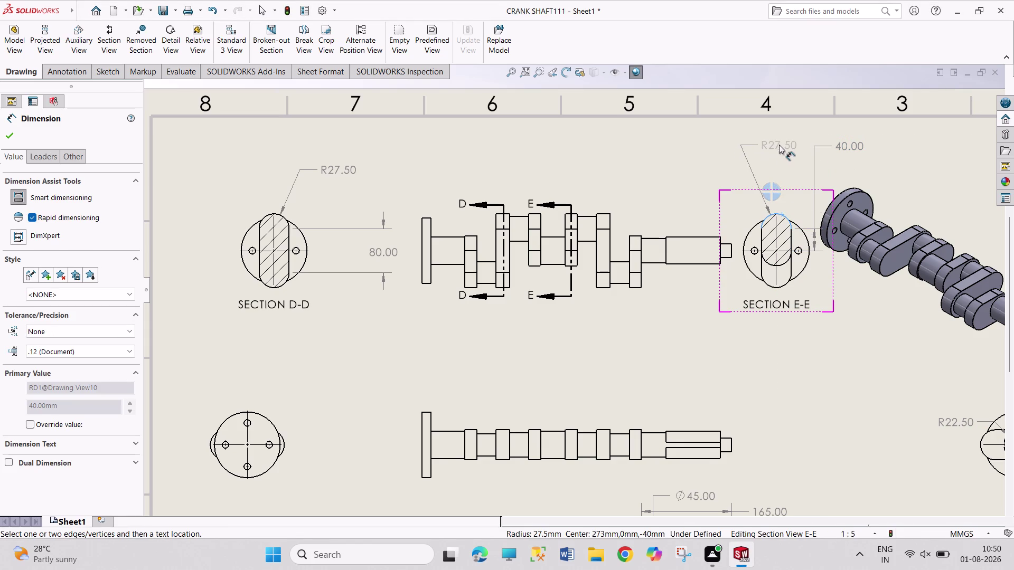
right_click(870, 171)
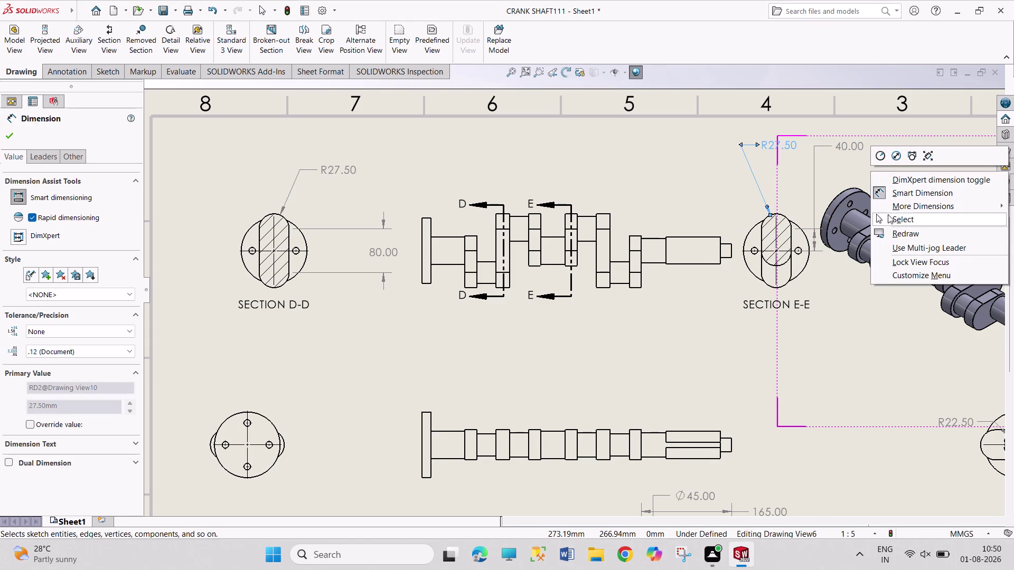
click(887, 218)
Move the 22.00 dimension under the lower view clear of the 62.00 dimension.
scroll(up, 3)
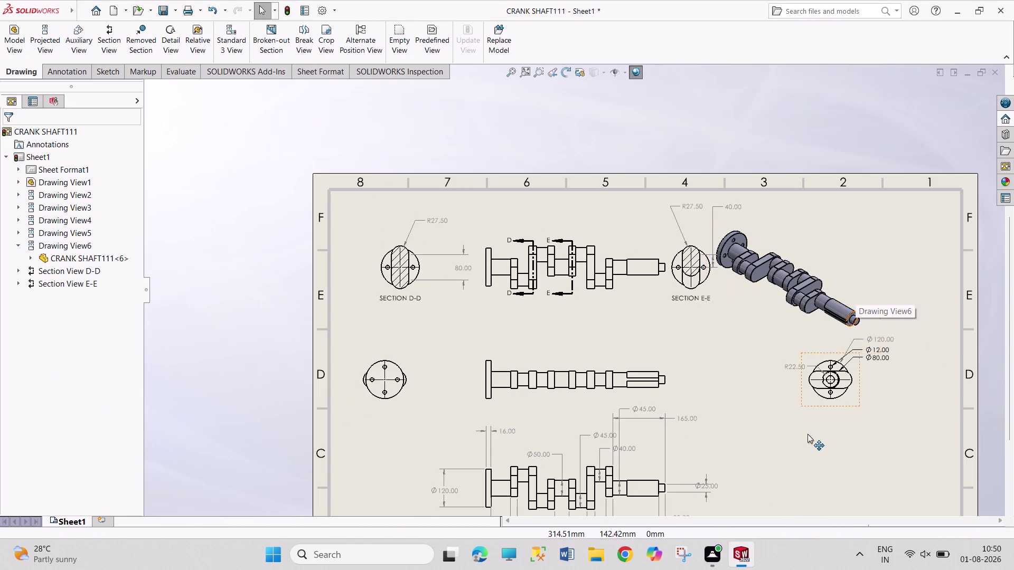
scroll(up, 3)
scroll(down, 3)
scroll(down, 3)
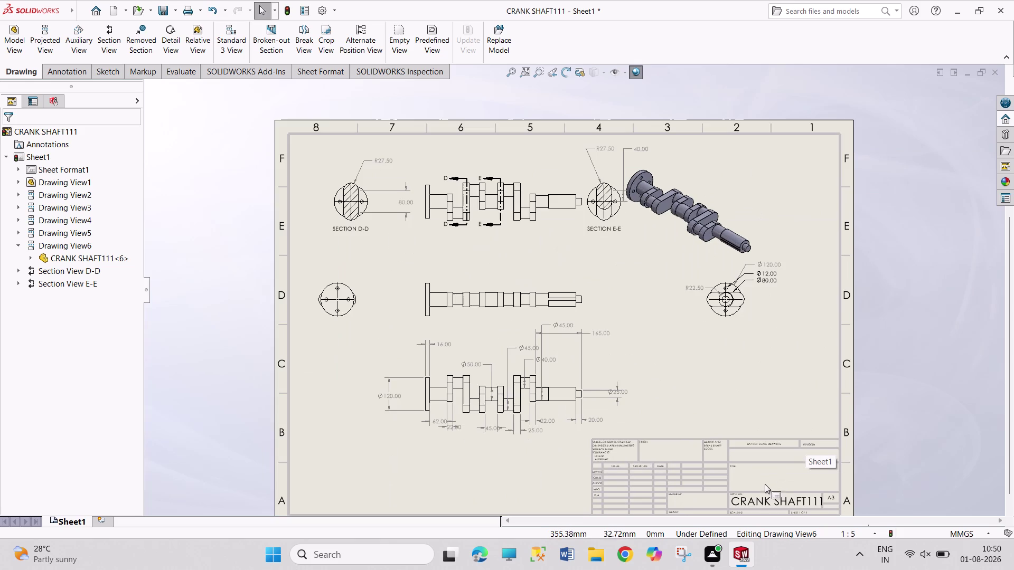
scroll(down, 3)
scroll(down, 3)
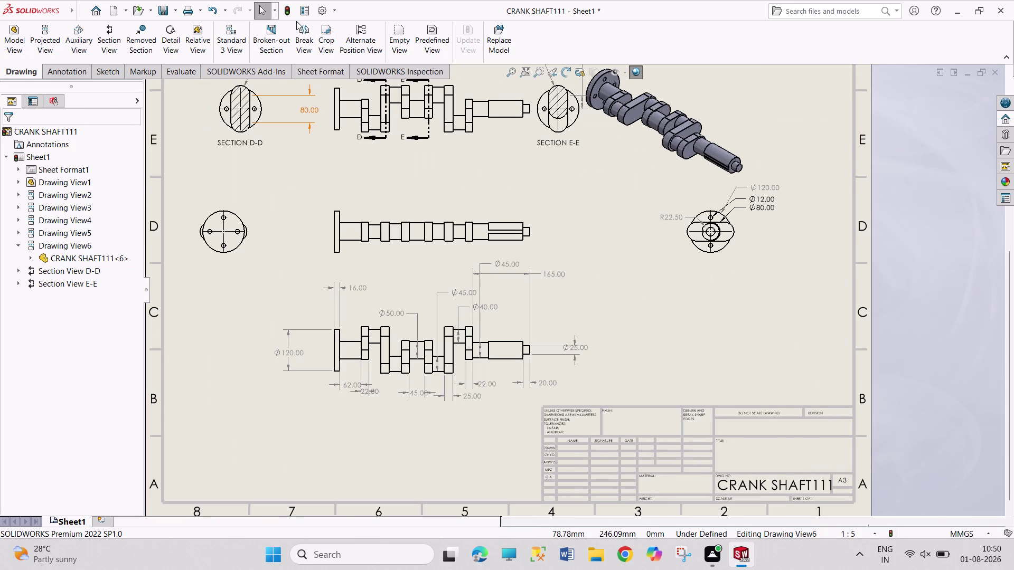
click(289, 11)
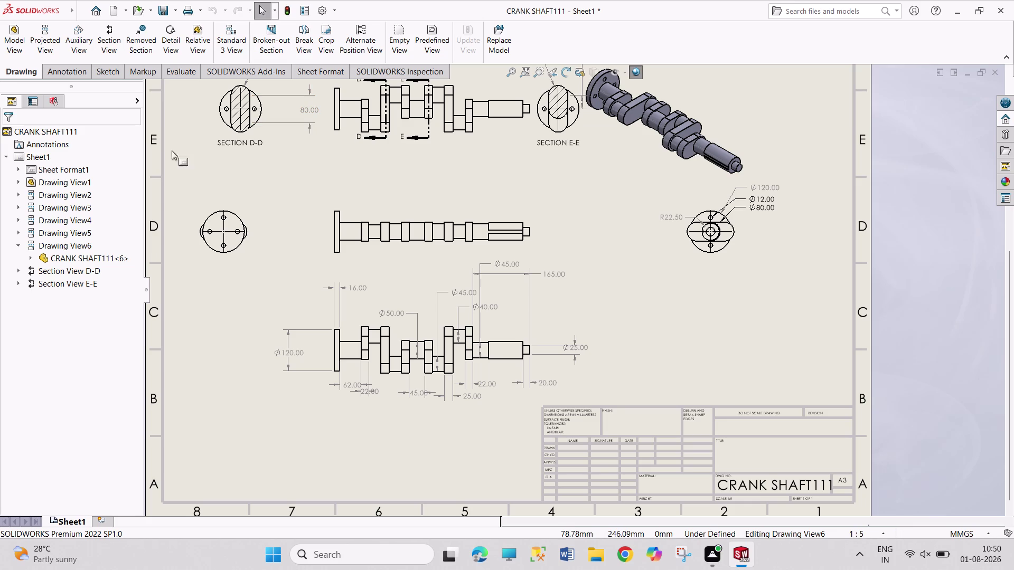
drag(379, 392, 387, 392)
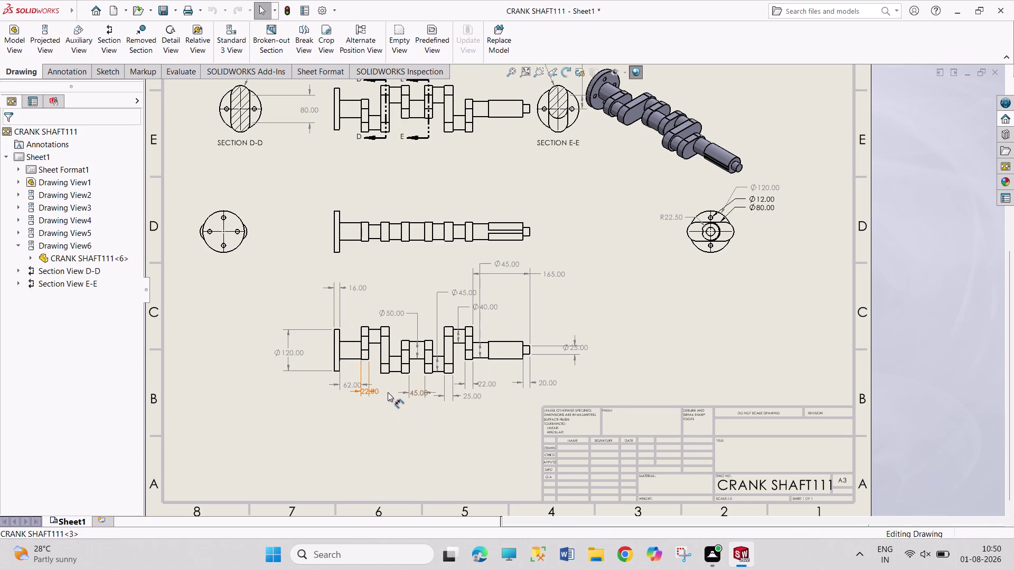
drag(388, 392, 391, 393)
click(385, 430)
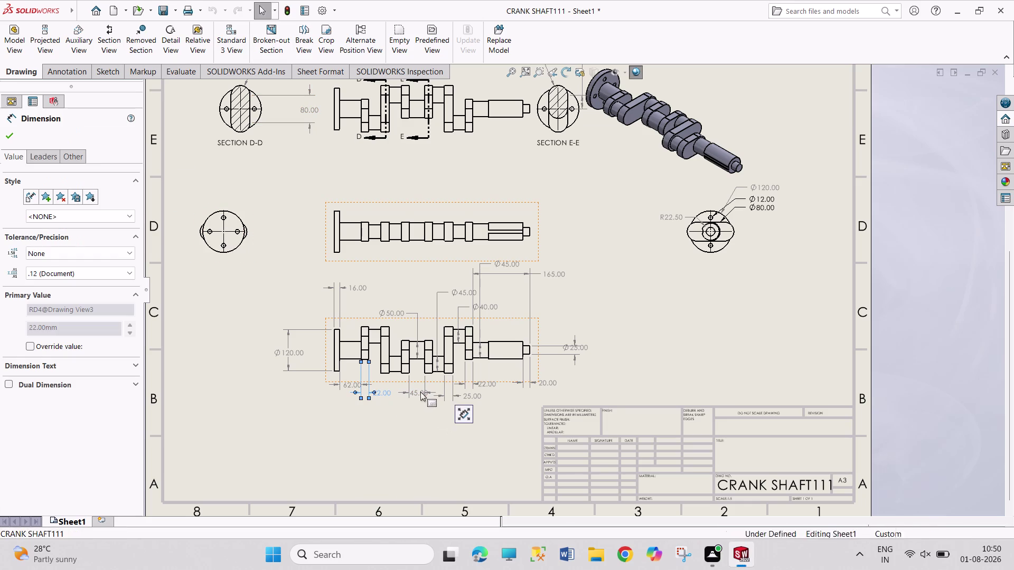
Lower the 45.00 dimension below the shaft and shift its text right.
drag(420, 392, 419, 417)
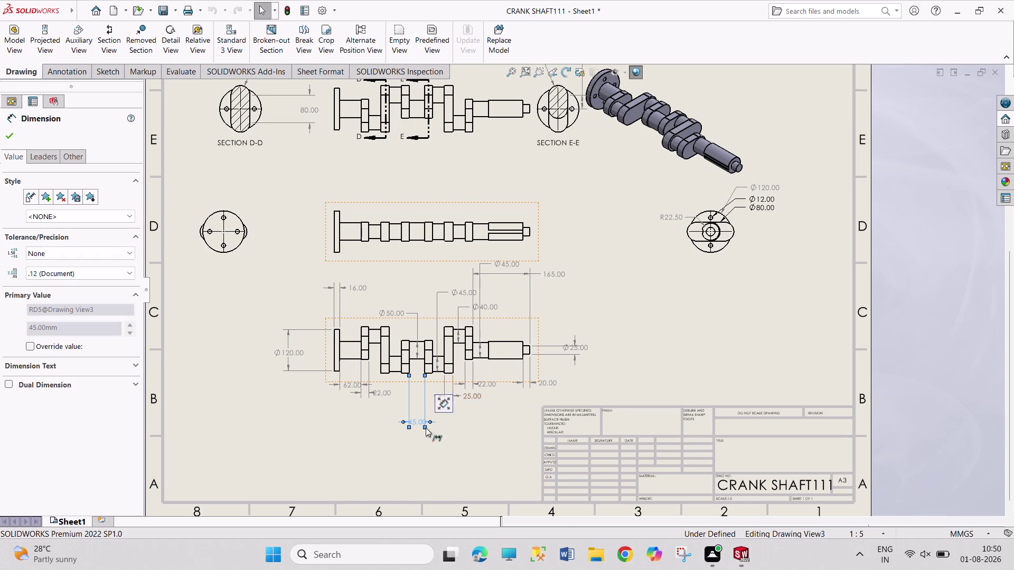
drag(416, 421, 456, 422)
click(493, 429)
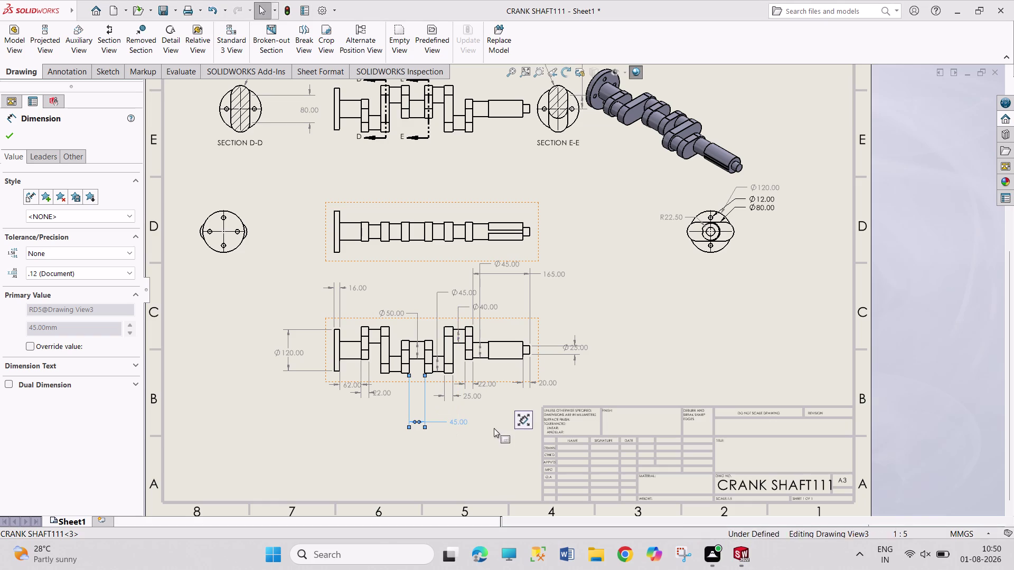
drag(486, 383, 502, 406)
click(630, 357)
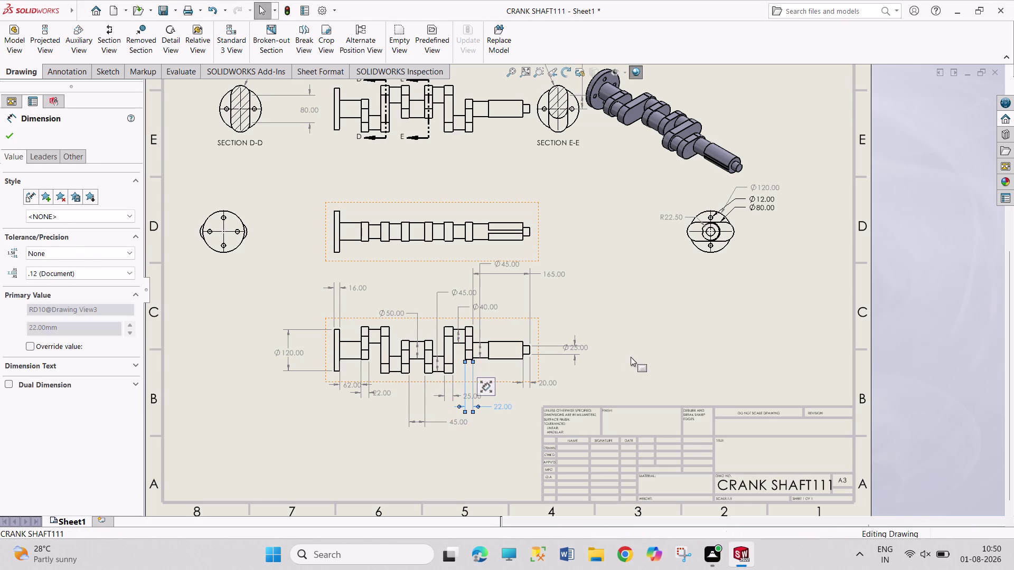
Raise the 22.00 dimension level with the 20.00 dimension.
drag(502, 409, 500, 394)
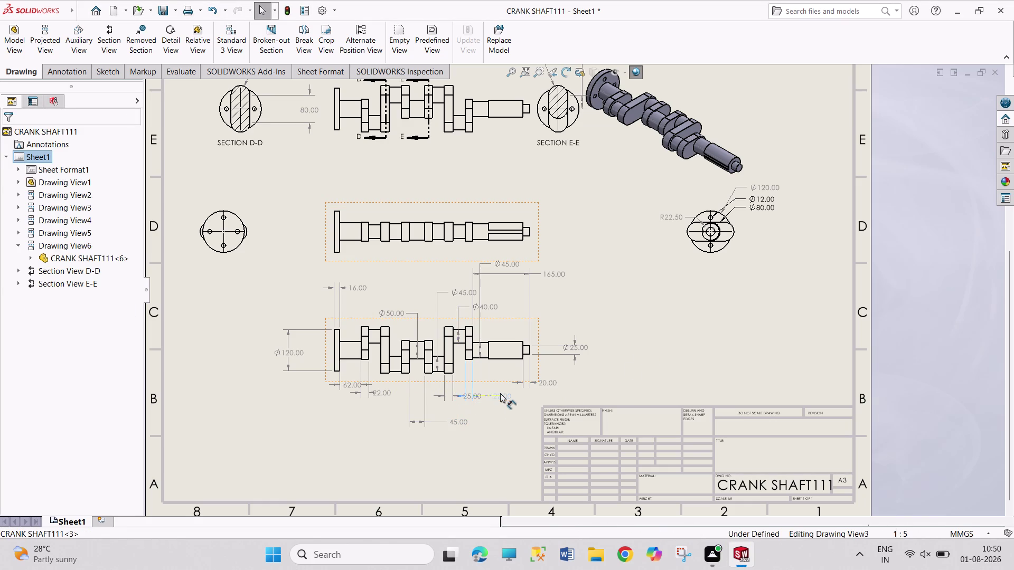
drag(501, 394, 498, 383)
click(688, 340)
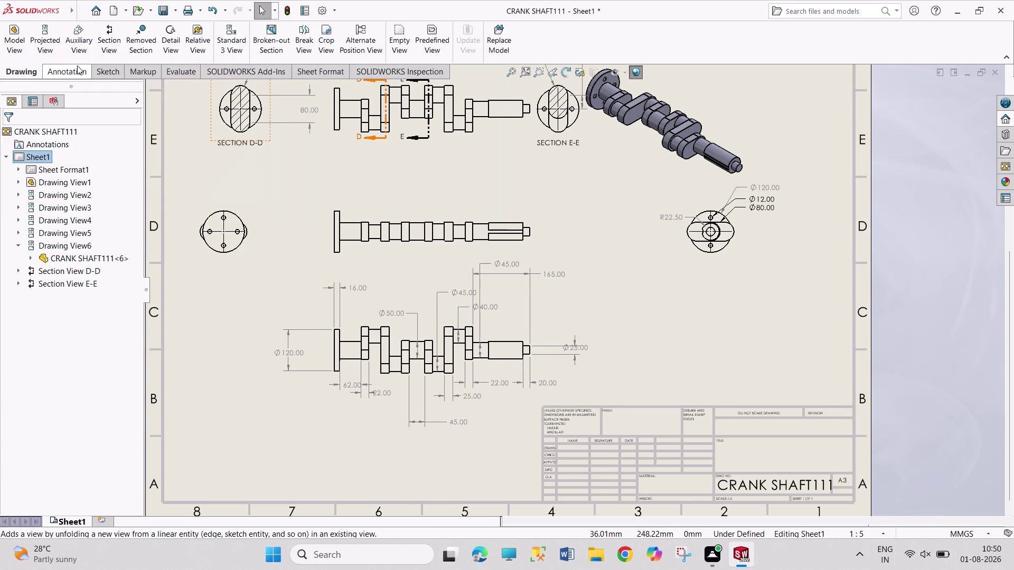
click(63, 68)
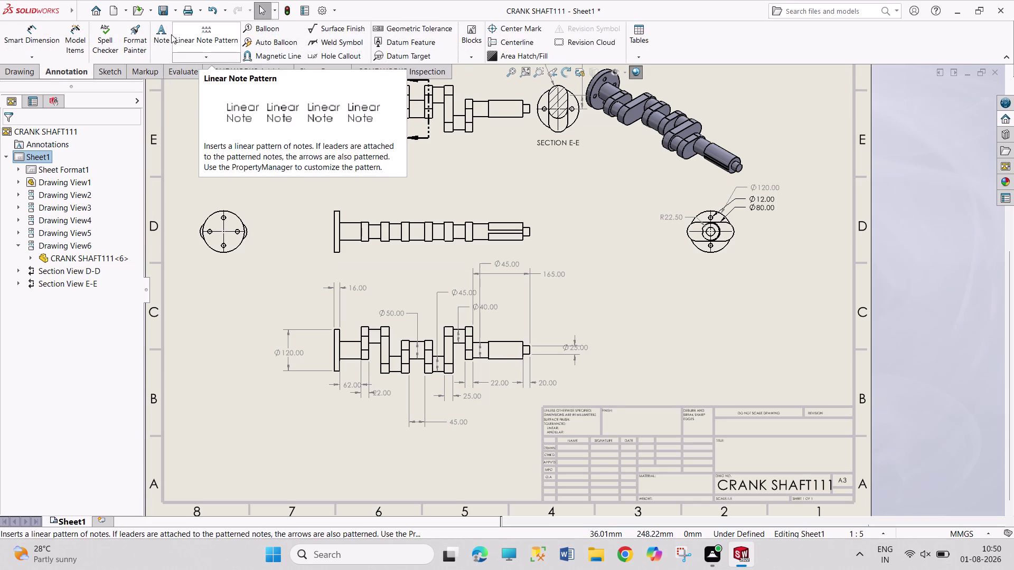
Add a 'TOP VIEW' note beneath the lower crankshaft view.
click(165, 33)
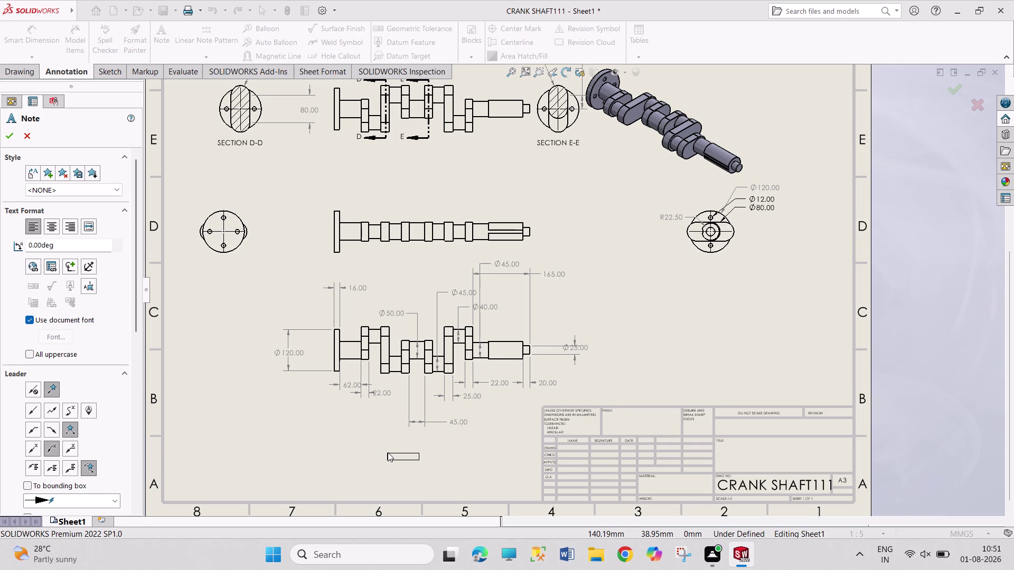
click(388, 451)
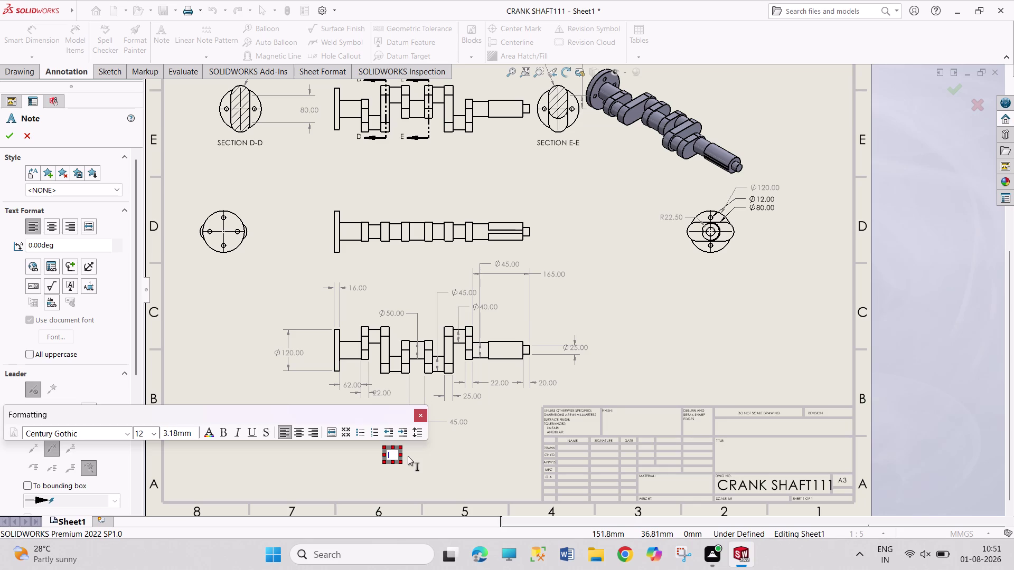
text(TOP)
key(space)
text(VIEW)
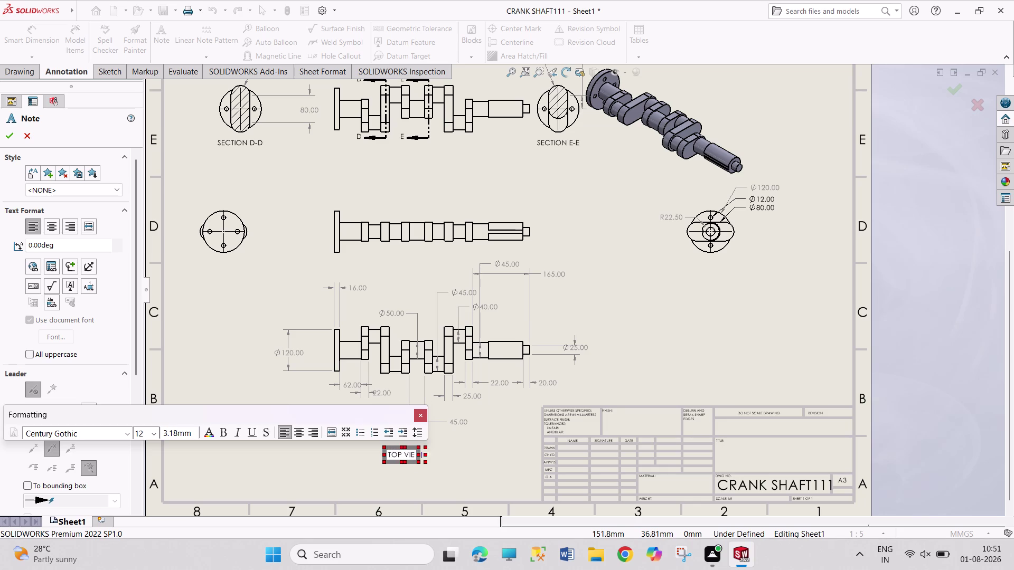
click(425, 472)
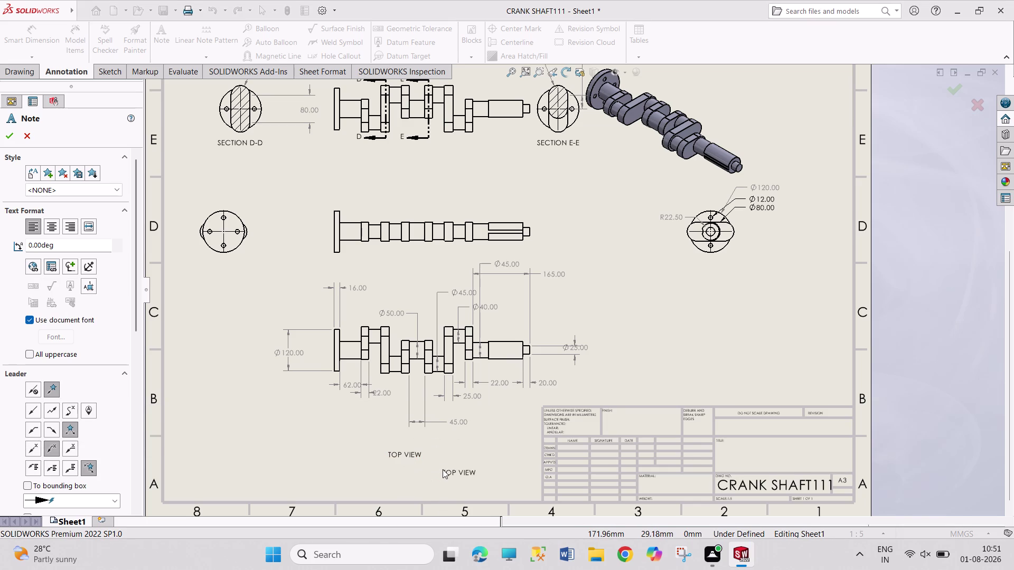
key(Escape)
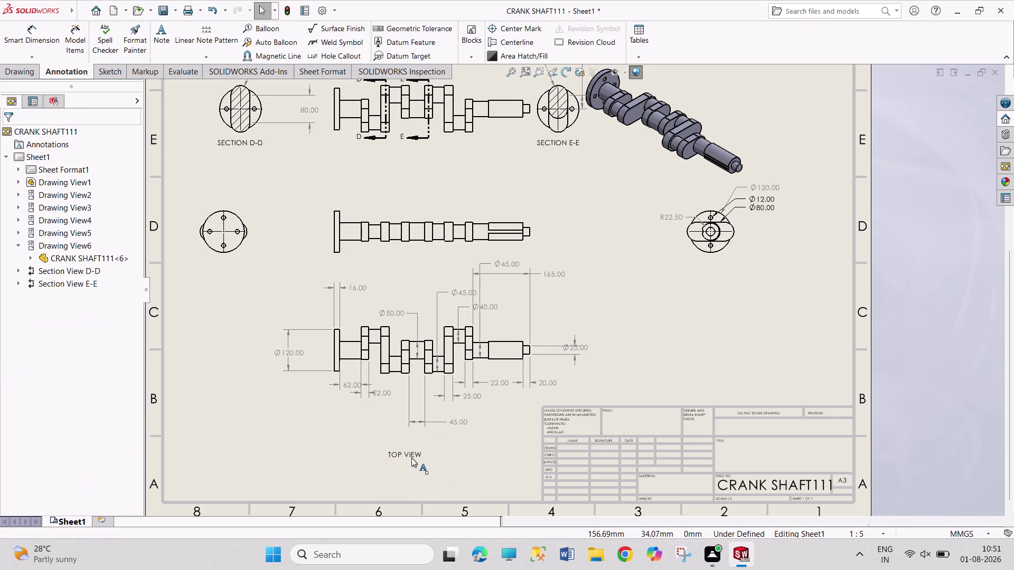
Copy the TOP VIEW label for reuse on the left end view.
click(411, 457)
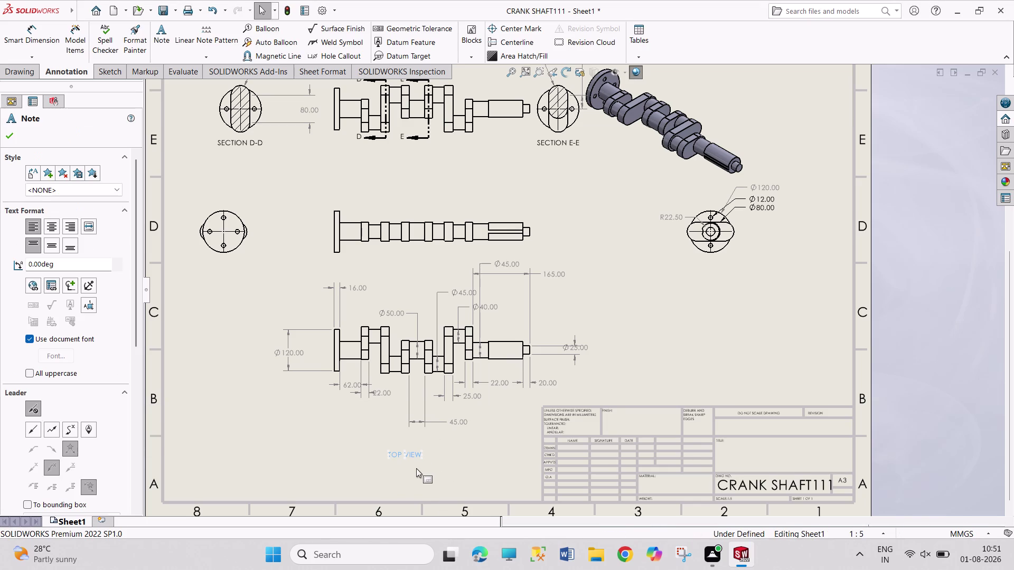
key(ctrl+c)
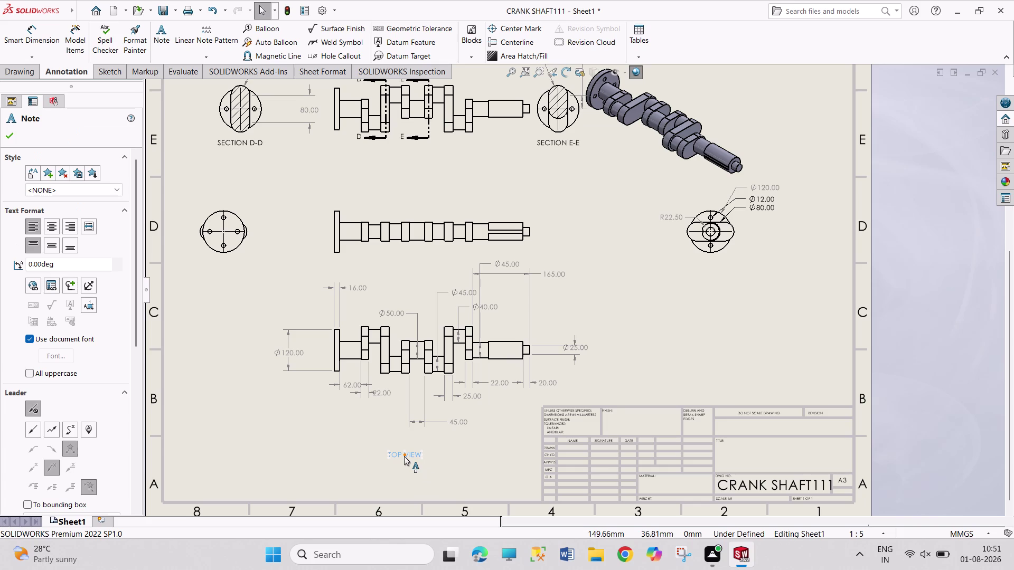
click(216, 271)
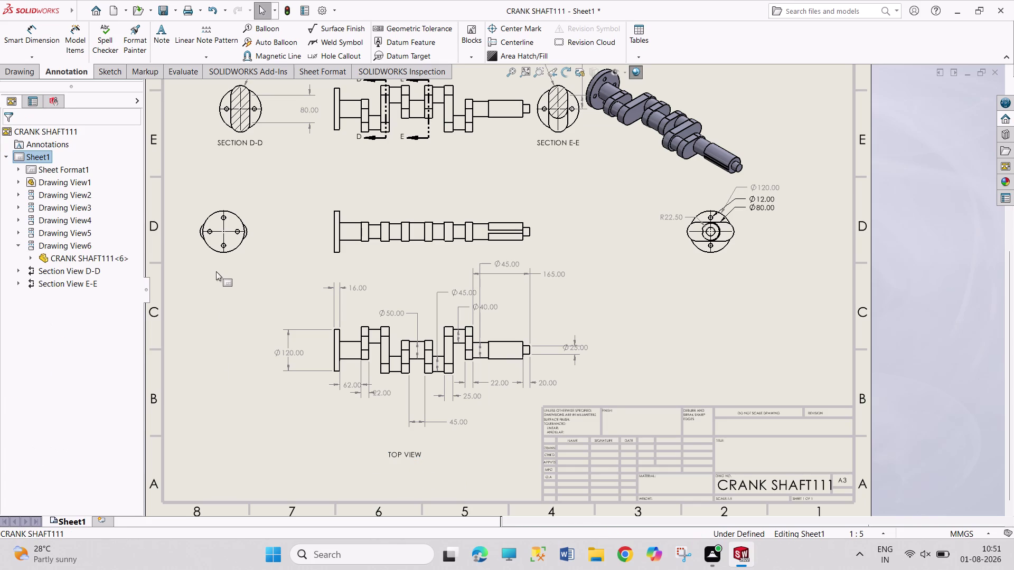
key(ctrl+v)
Paste a copy of the TOP VIEW label below the left end view.
click(216, 271)
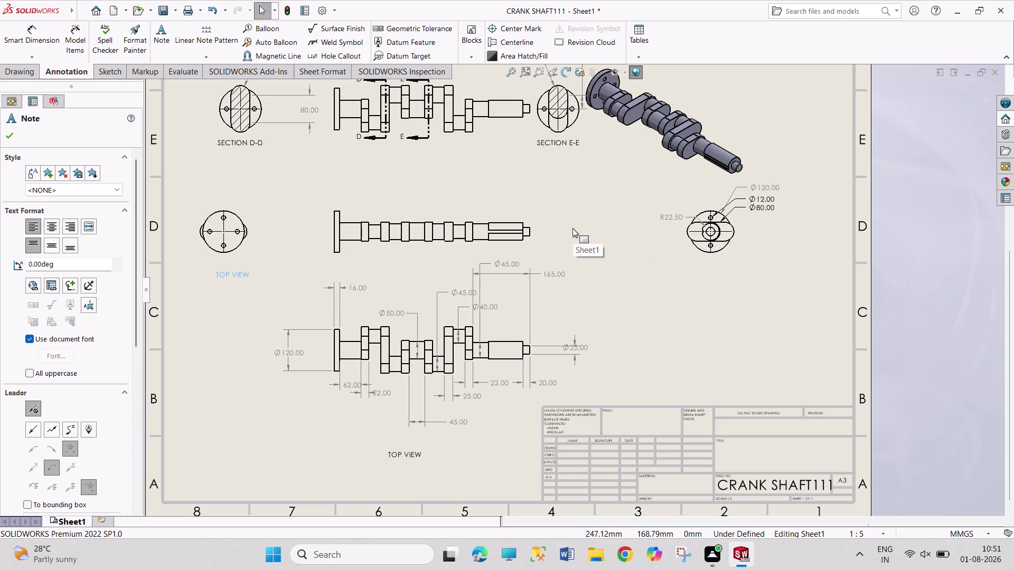
key(ctrl+v)
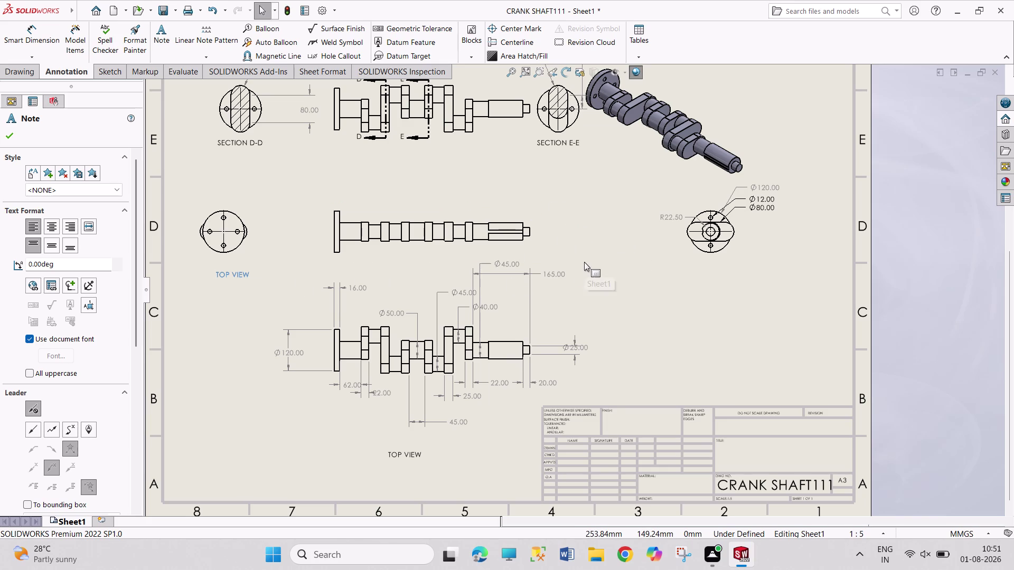
key(ctrl+v)
click(565, 234)
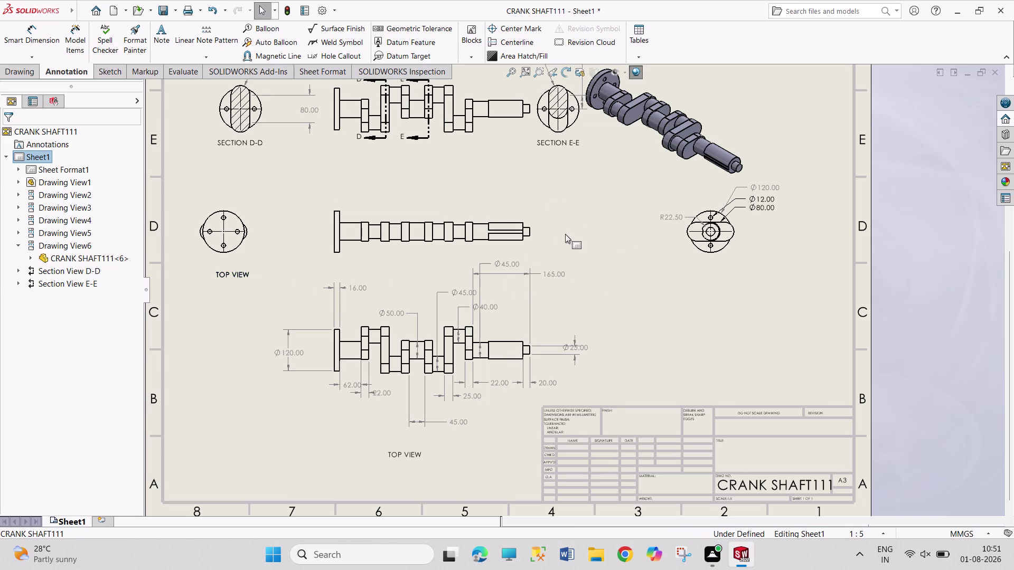
Edit the copied label to read 'LEFT', then undo the change.
double_click(224, 274)
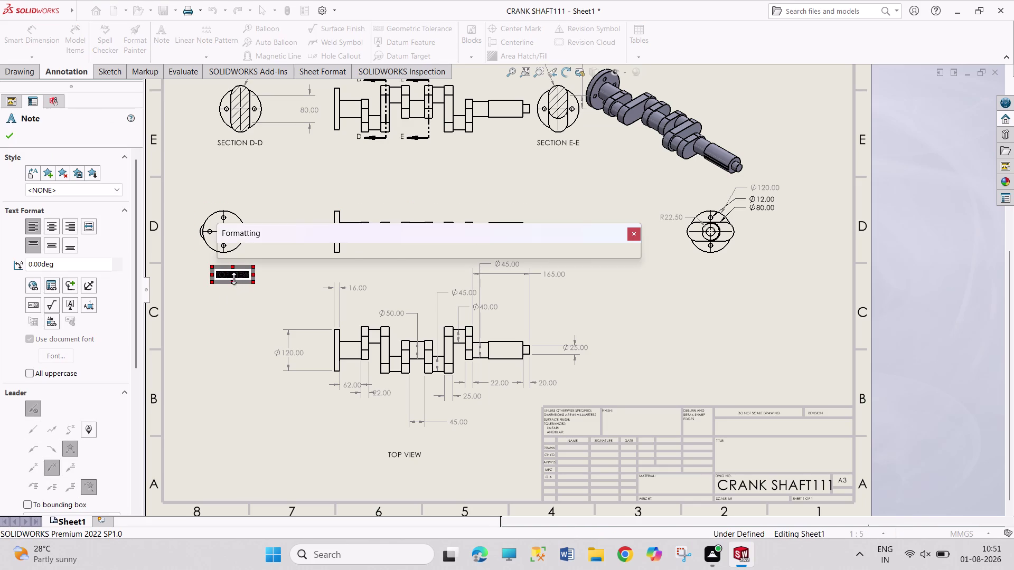
text(L)
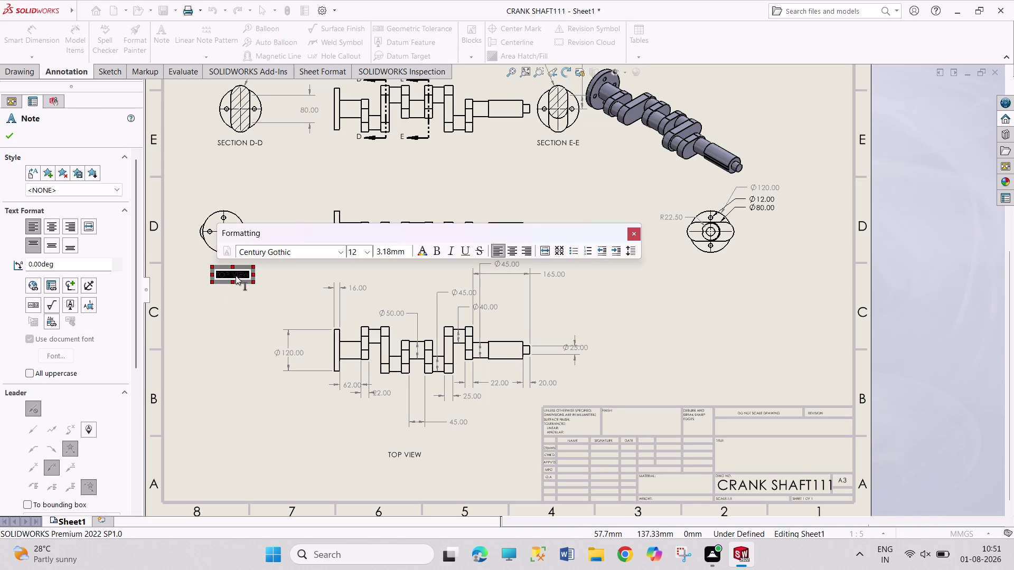
text(EFT)
key(space)
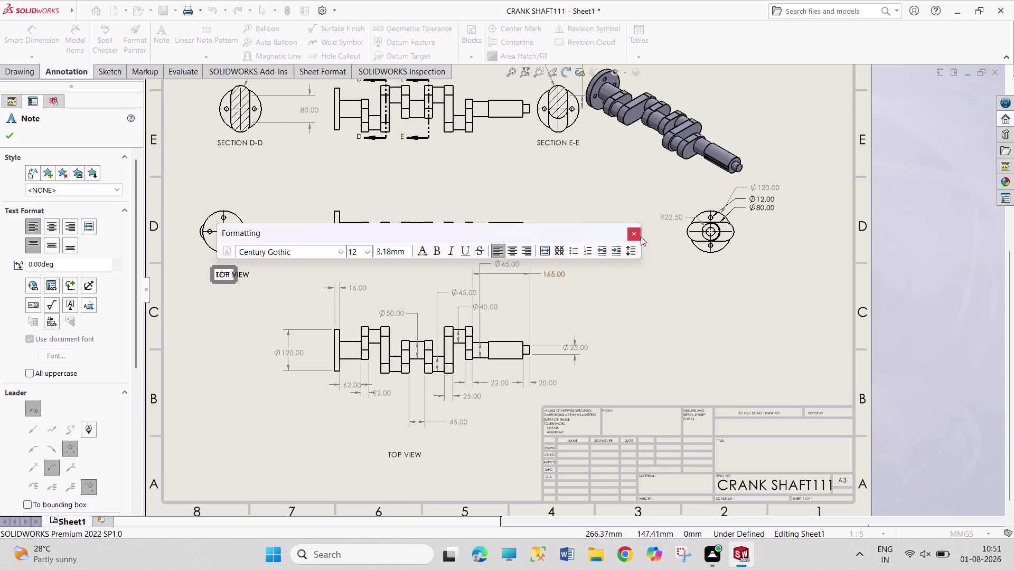
click(213, 321)
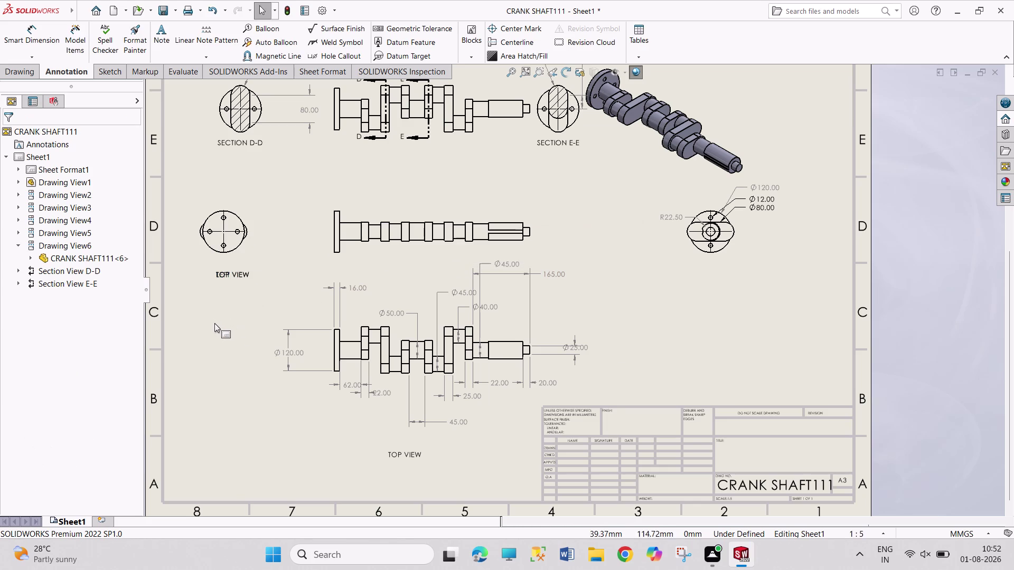
key(ctrl+z)
key(ctrl+z)
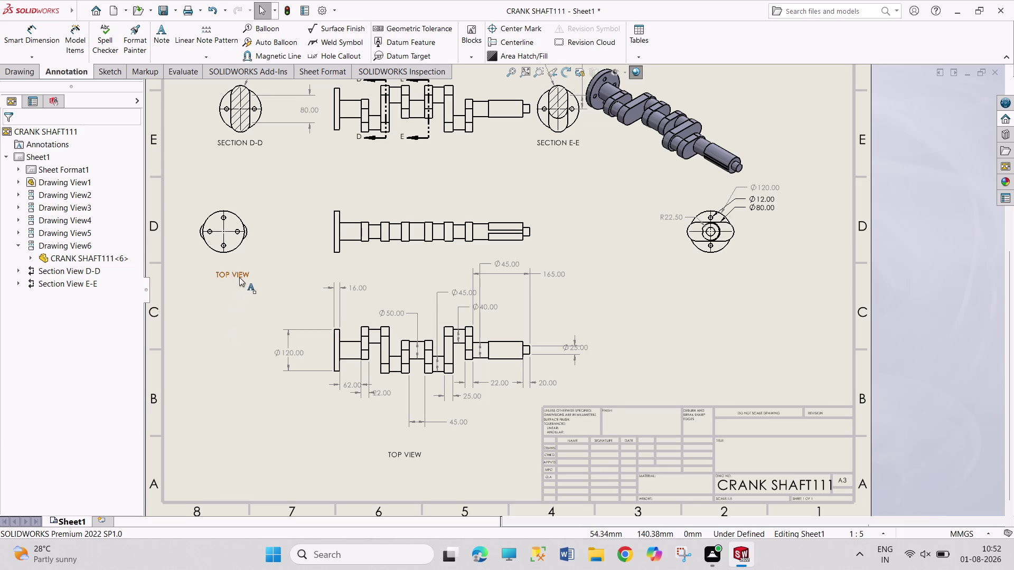
Try editing the copied label's text again, then undo those edits.
double_click(239, 277)
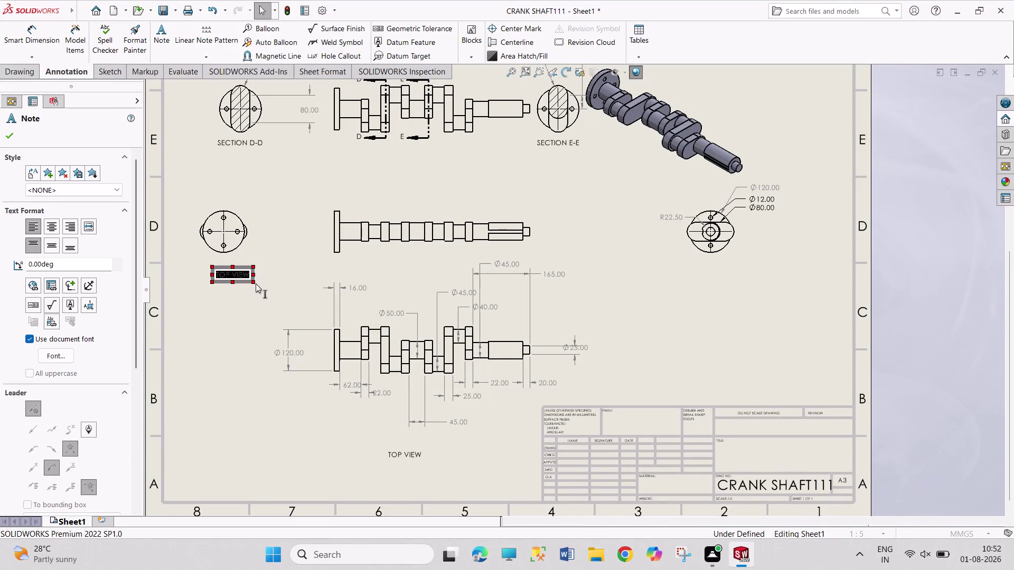
key(BackSpace)
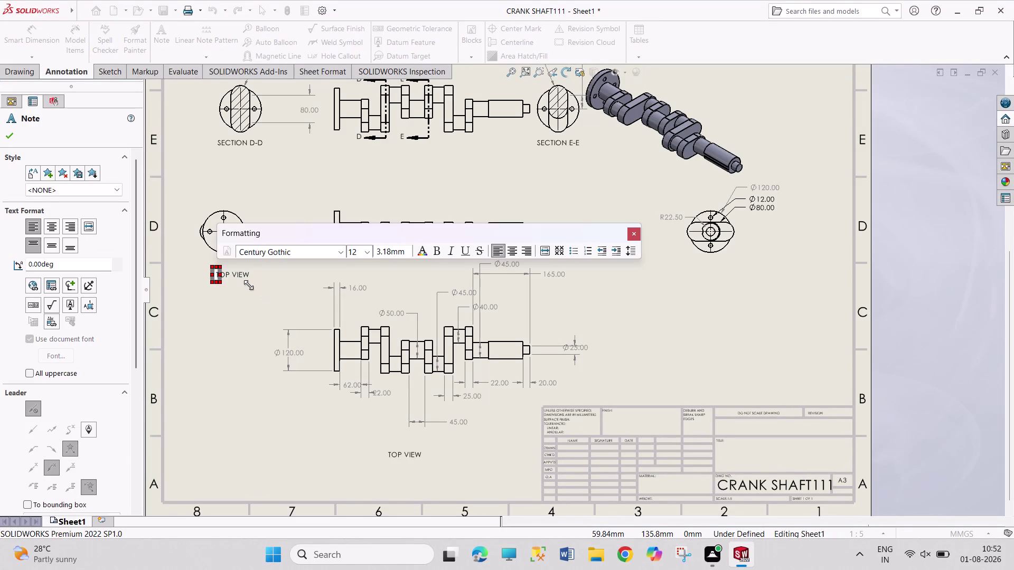
key(Right)
drag(246, 273, 220, 276)
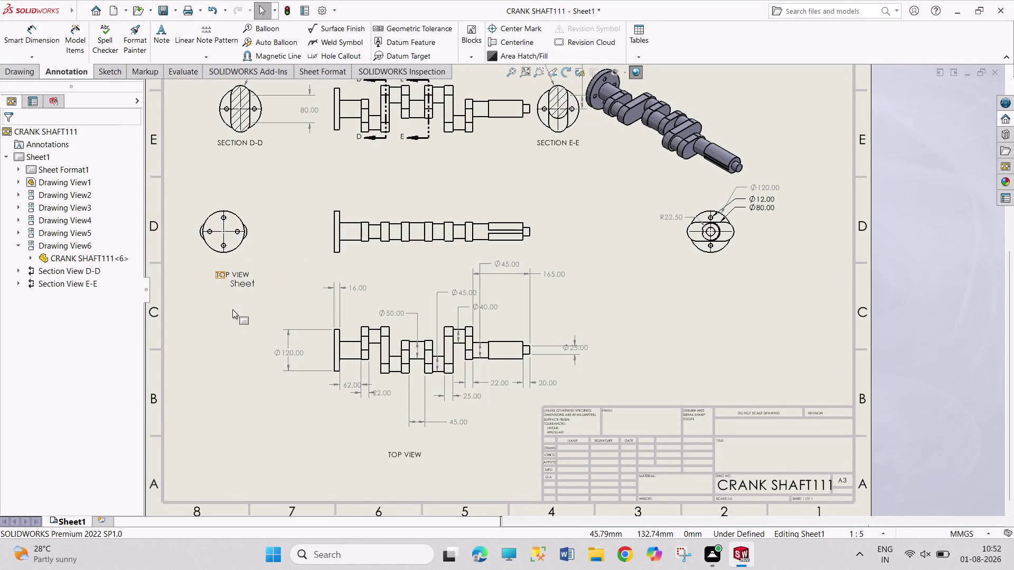
key(ctrl+z)
key(ctrl+z)
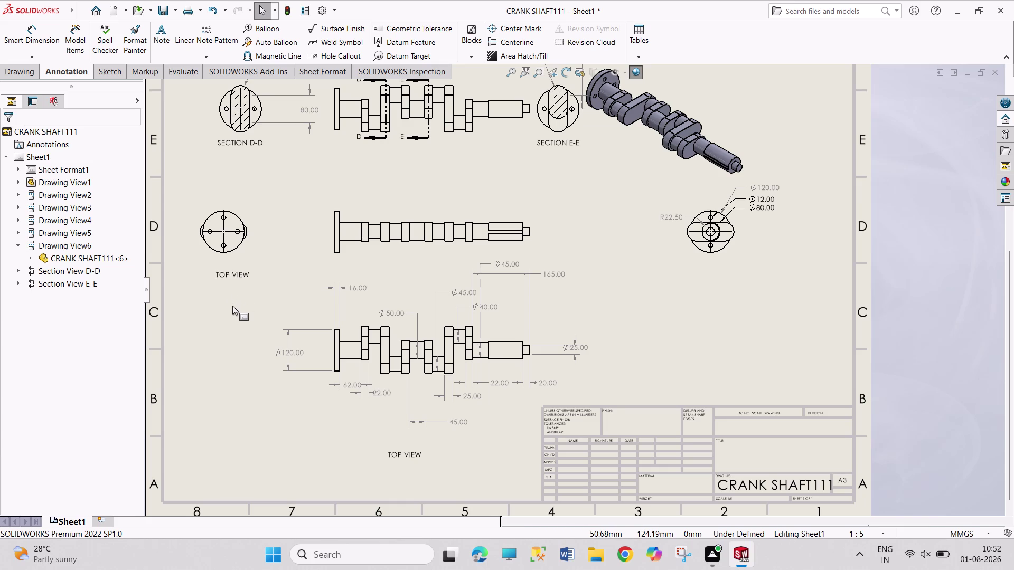
key(ctrl+z)
click(161, 34)
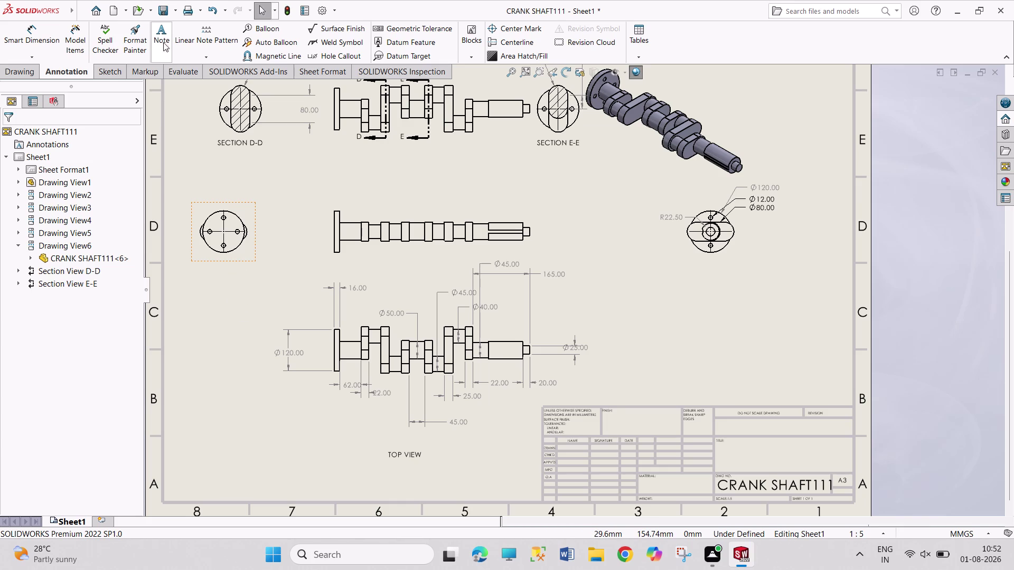
click(216, 280)
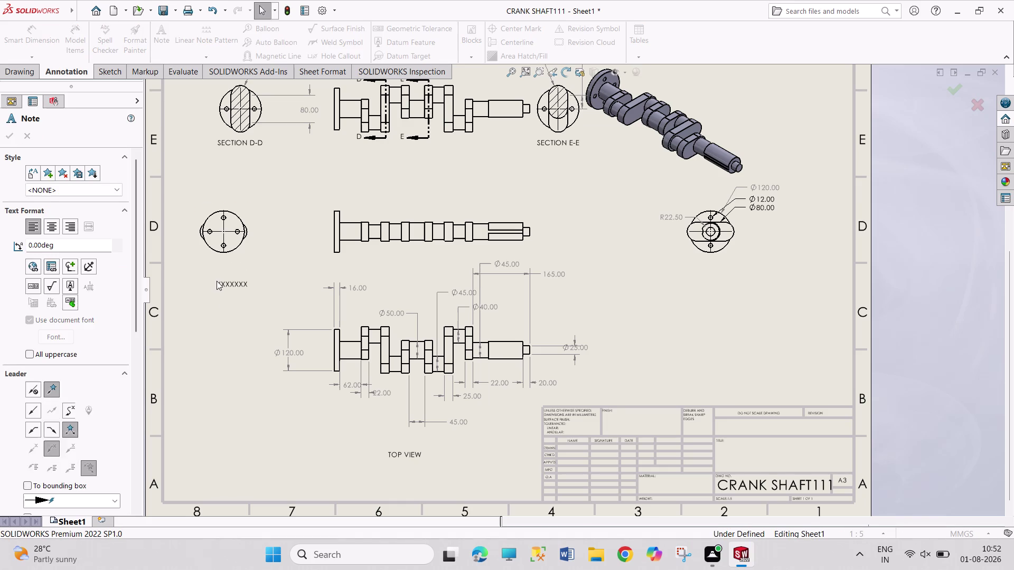
Enter 'LEFT SIDE VIEW' as the note below the left end view.
key(l)
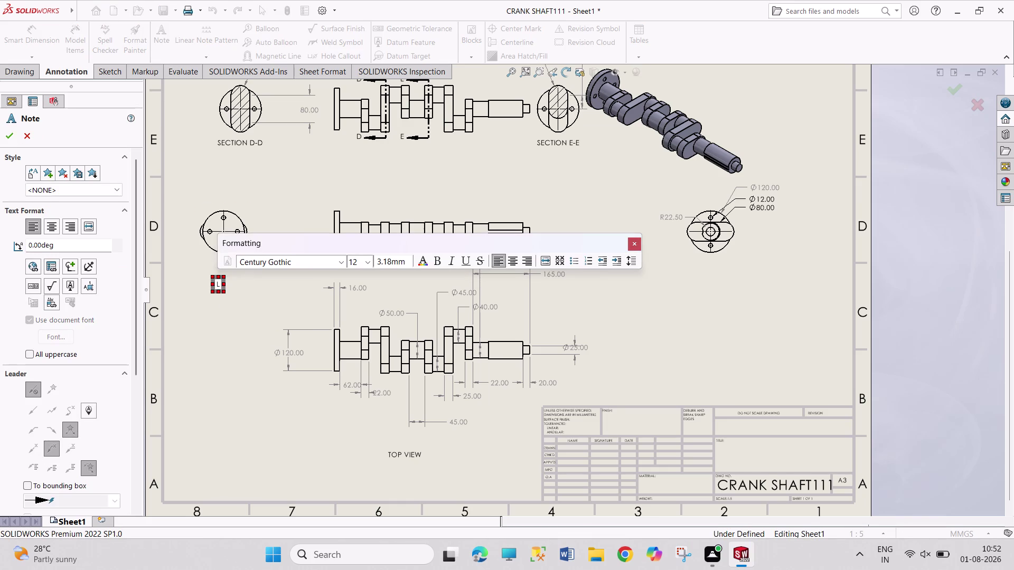
text(EFT SID)
text(E VIE)
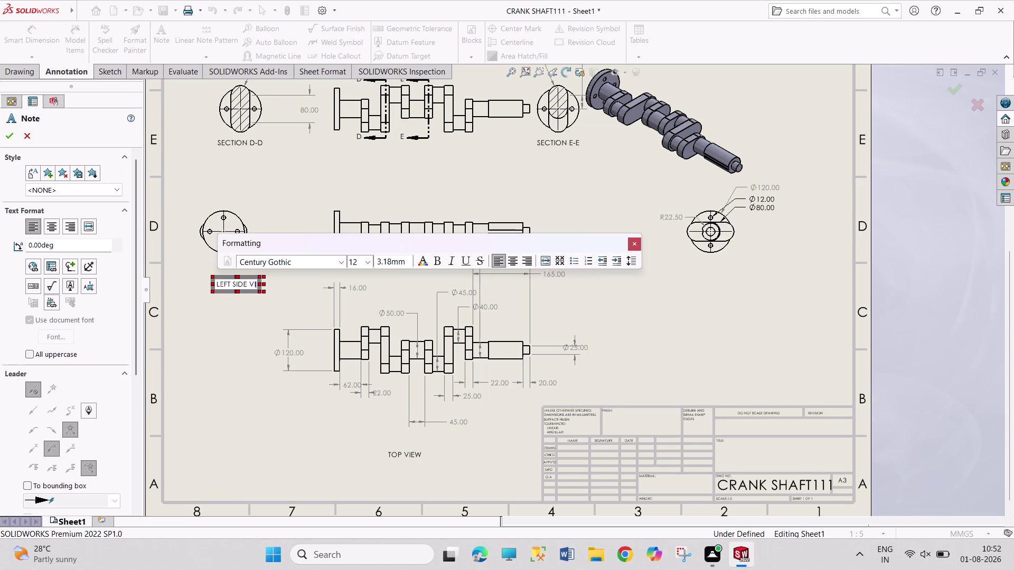
text(W)
click(705, 283)
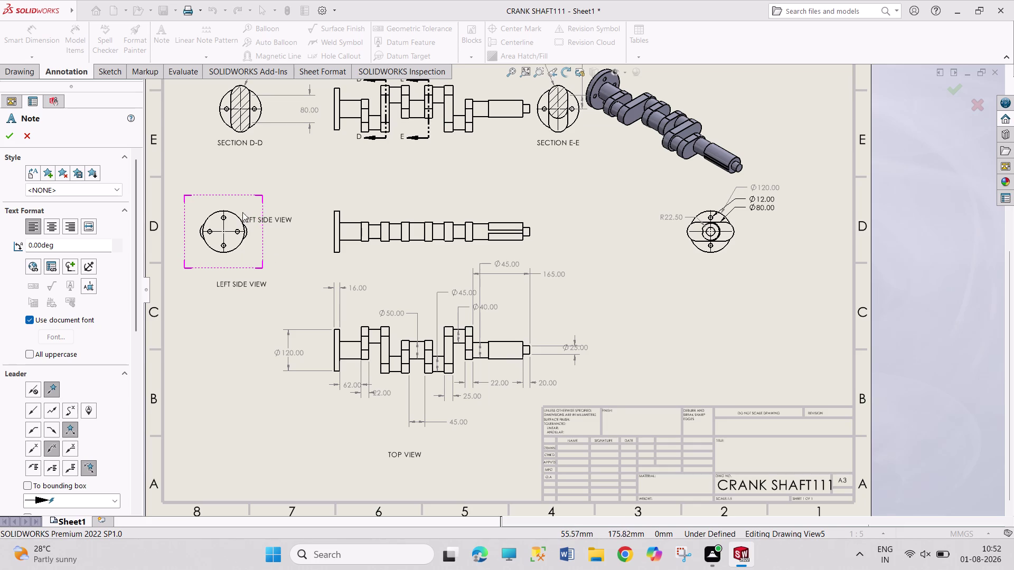
Delete the duplicate LEFT SIDE VIEW copy and begin a note beside the right end view.
click(249, 202)
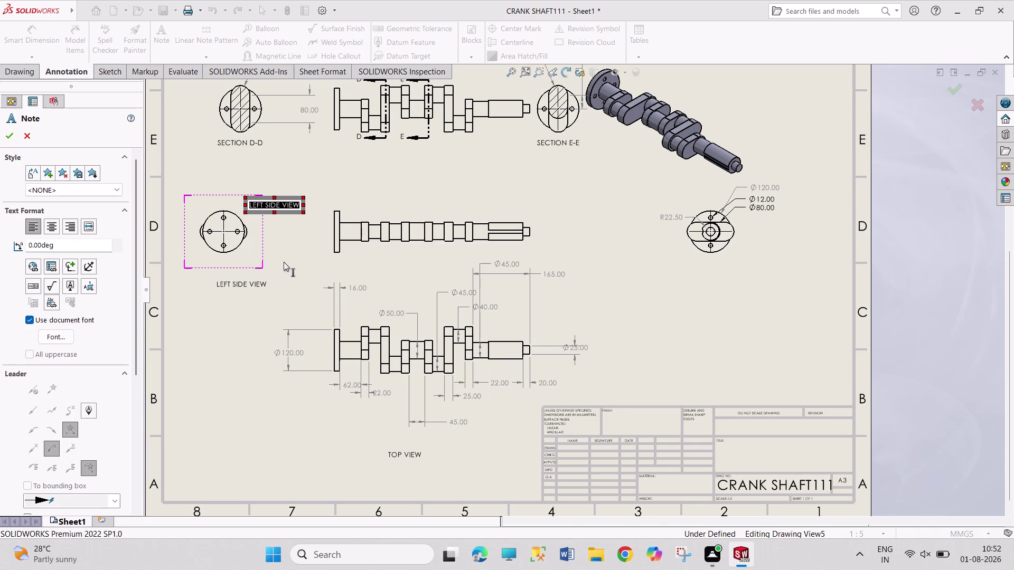
key(ctrl+z)
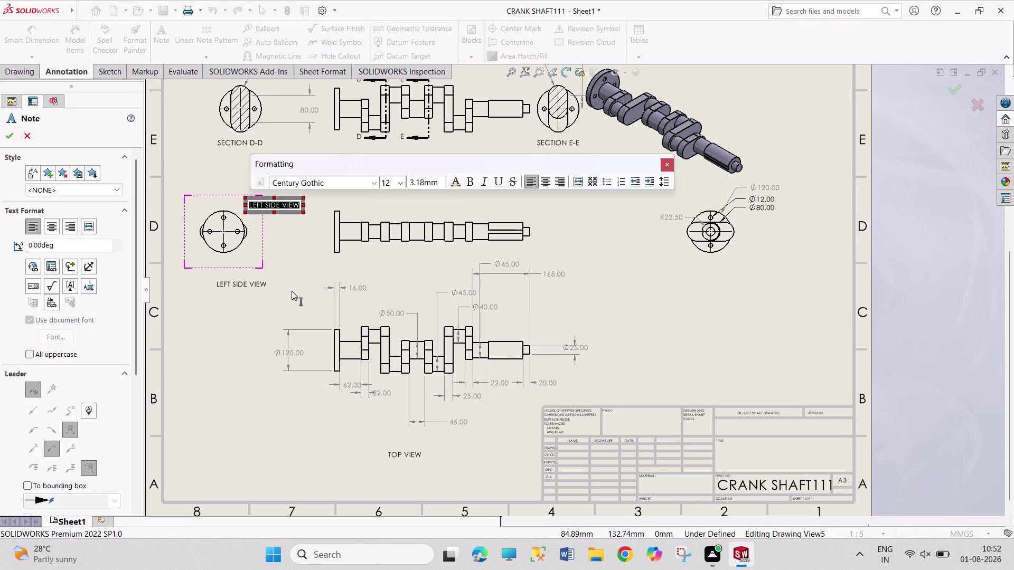
key(Escape)
key(Escape)
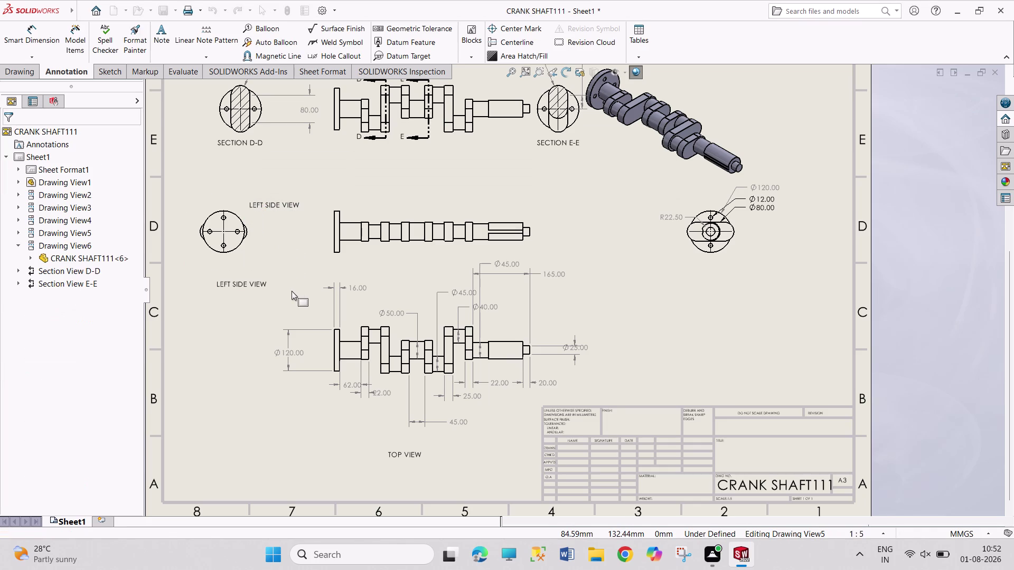
key(ctrl+z)
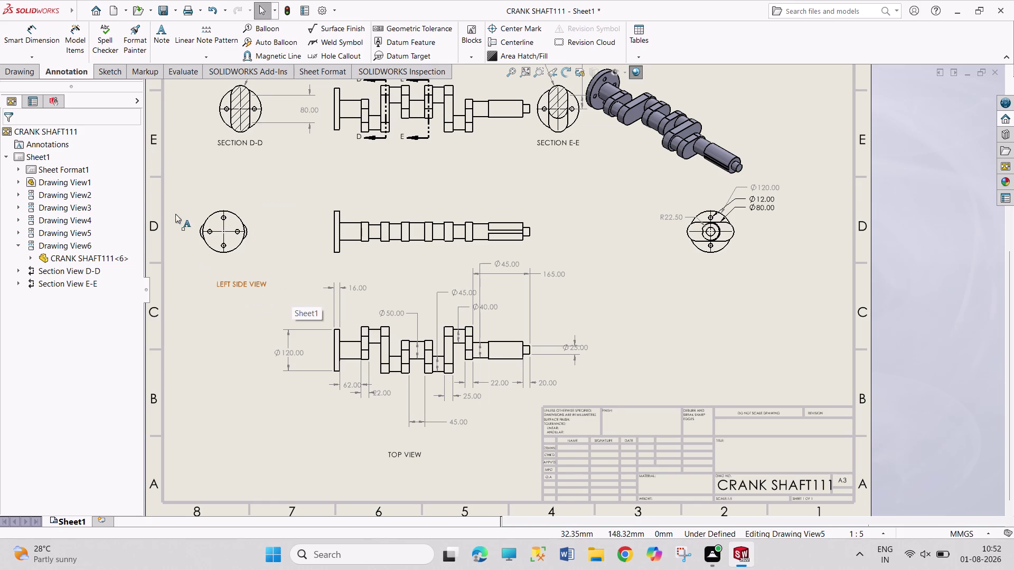
click(159, 35)
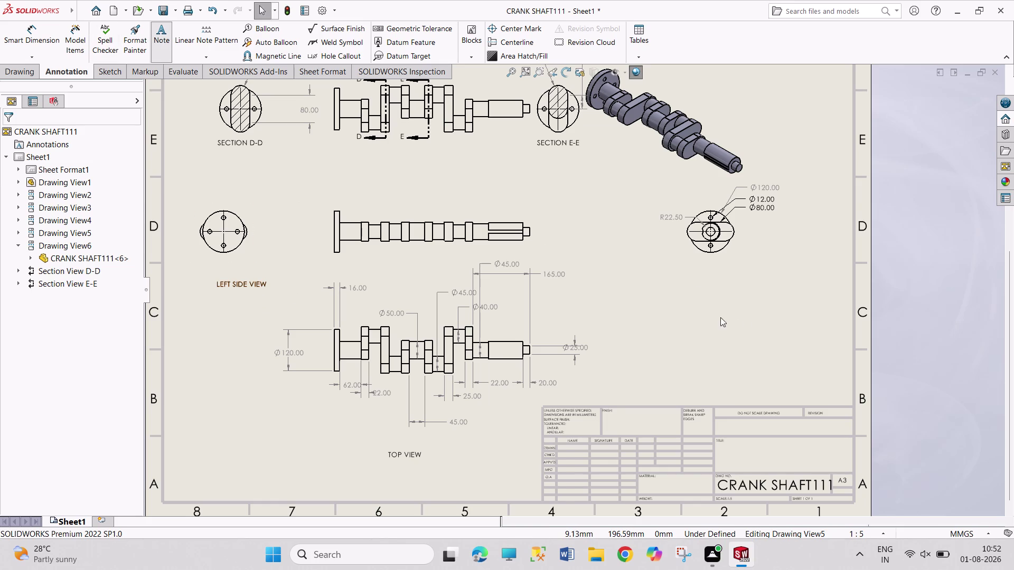
click(703, 273)
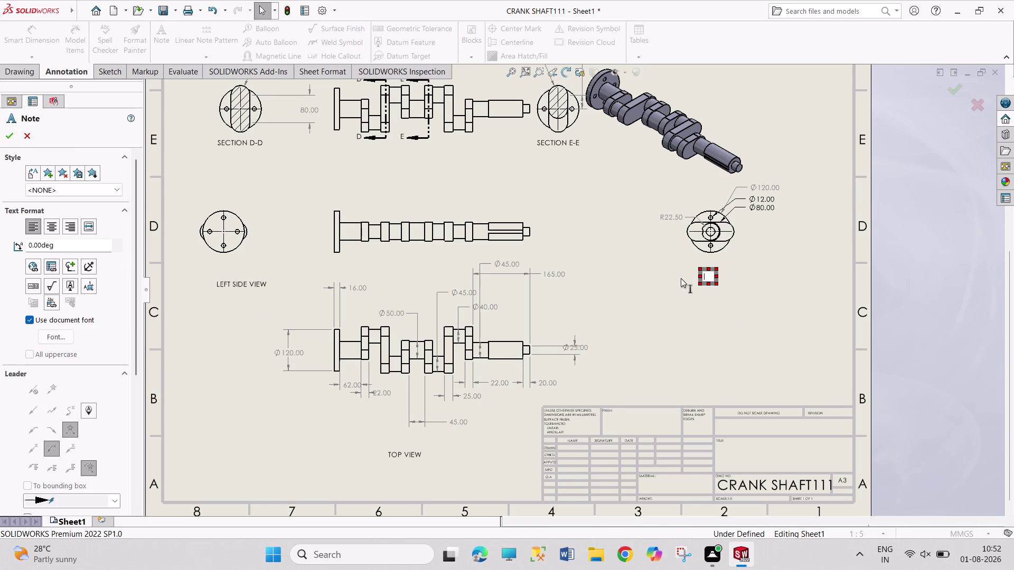
Enter 'RIGHT SIDE VIEW' as the note beneath the right end view.
text(RIGHT)
key(space)
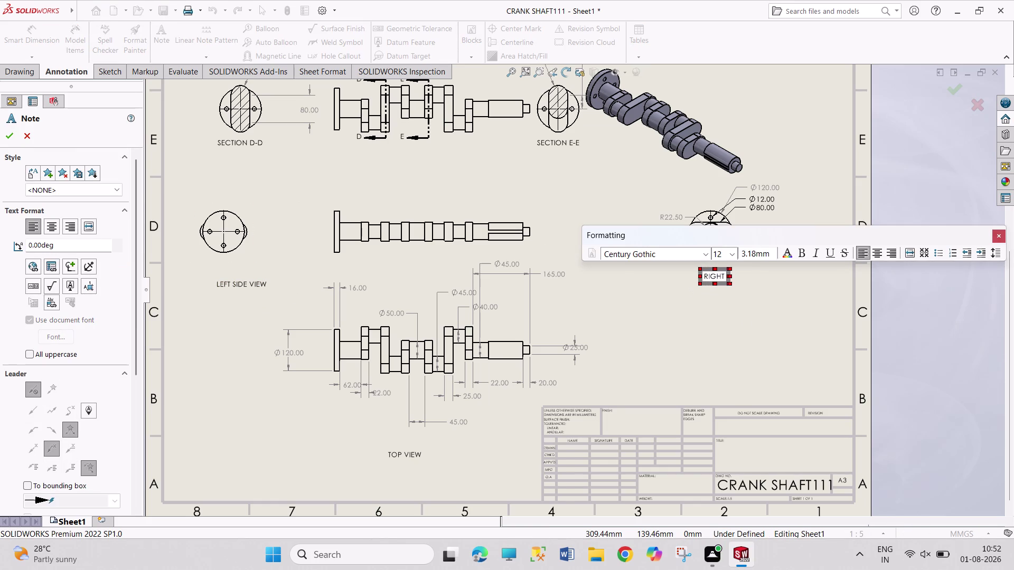
text(SIDE)
key(space)
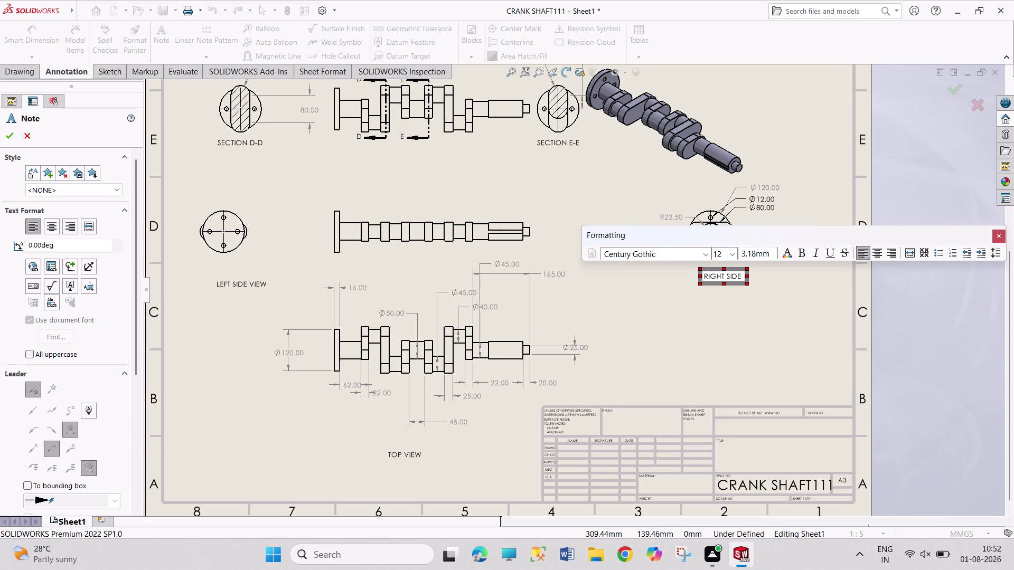
text(VIEW)
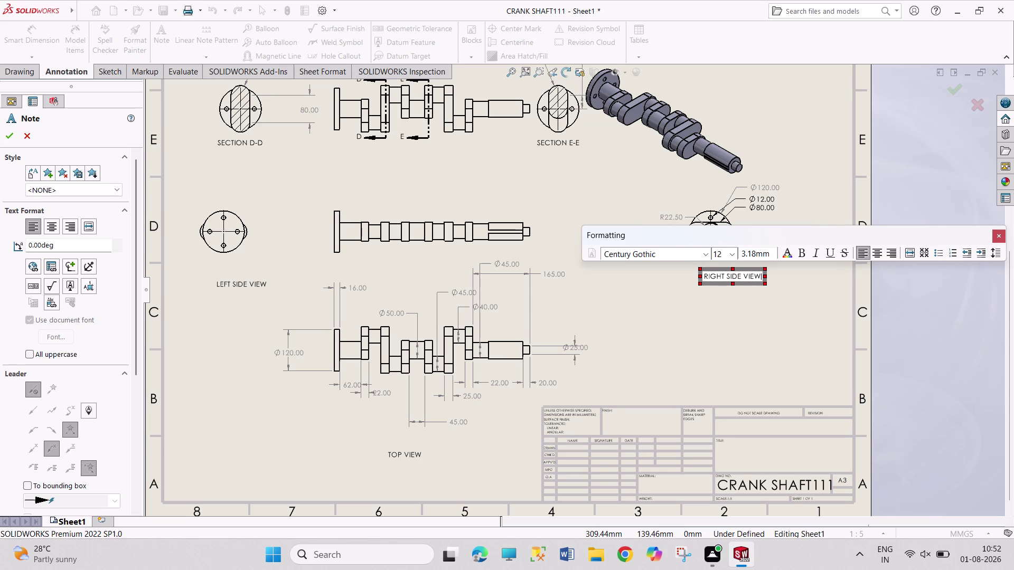
click(788, 318)
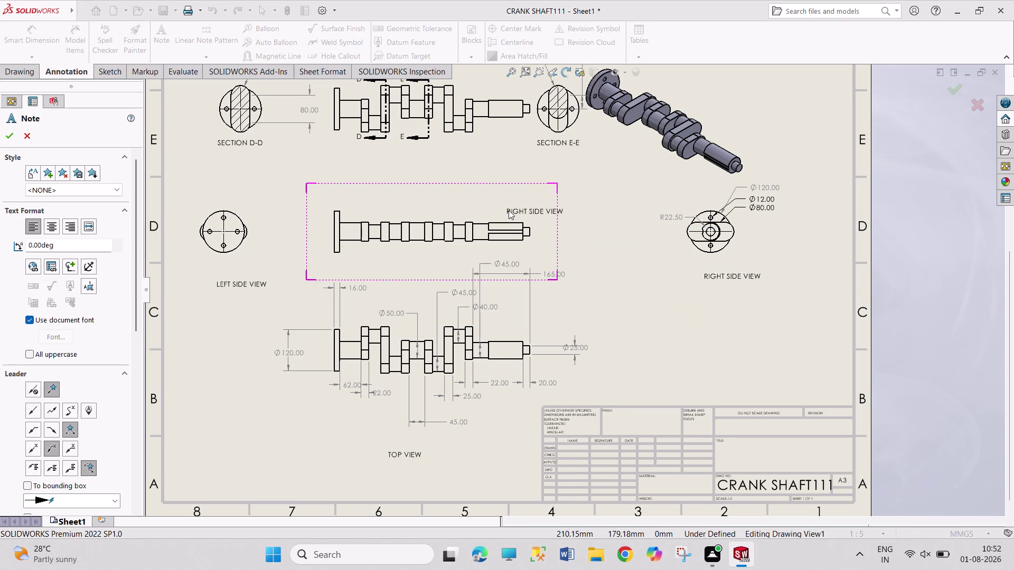
key(Escape)
click(229, 286)
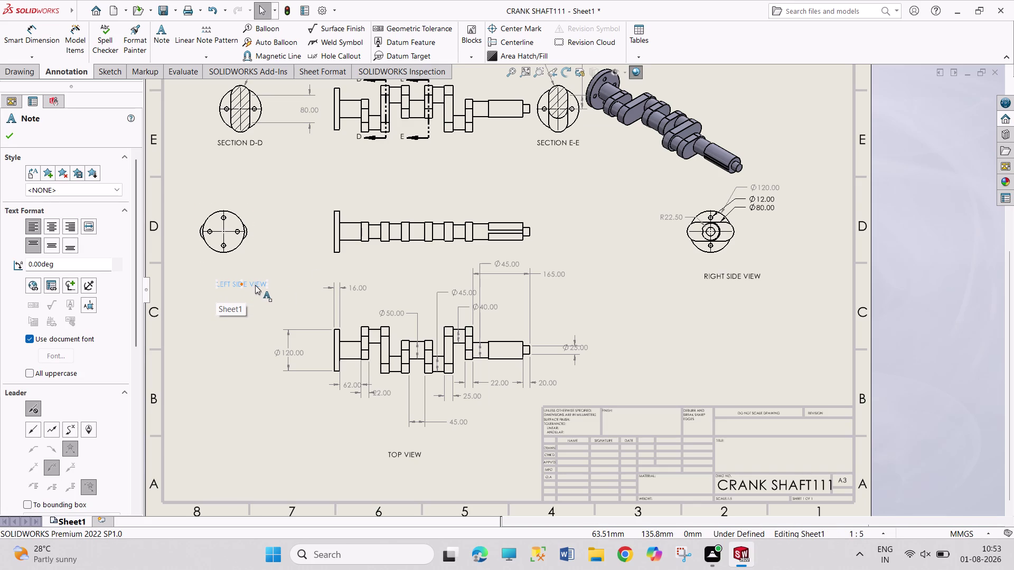
Raise the LEFT SIDE VIEW and RIGHT SIDE VIEW labels level beneath their views.
drag(255, 285, 230, 259)
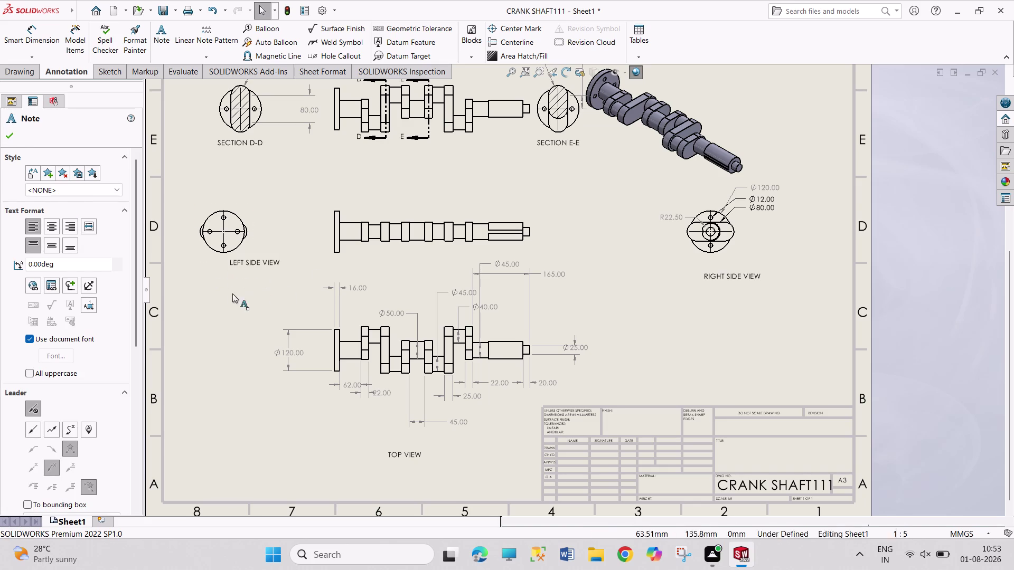
drag(239, 263, 213, 269)
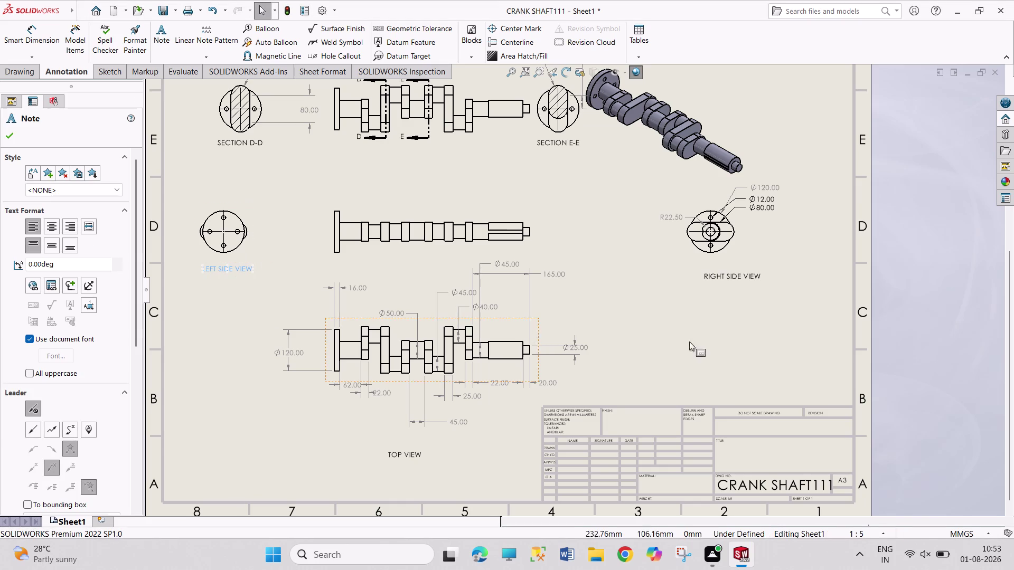
drag(714, 277, 700, 268)
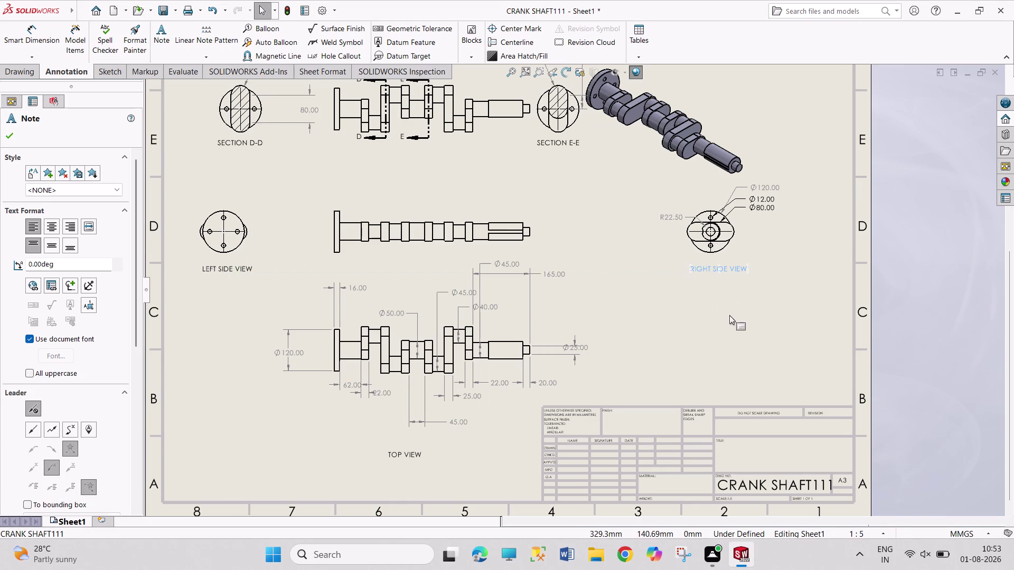
click(729, 317)
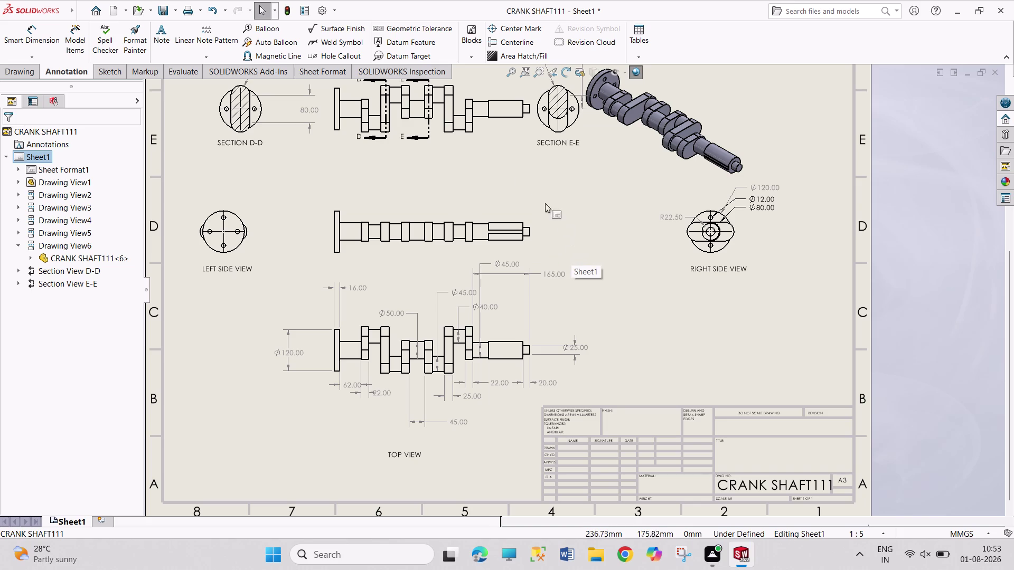
click(153, 38)
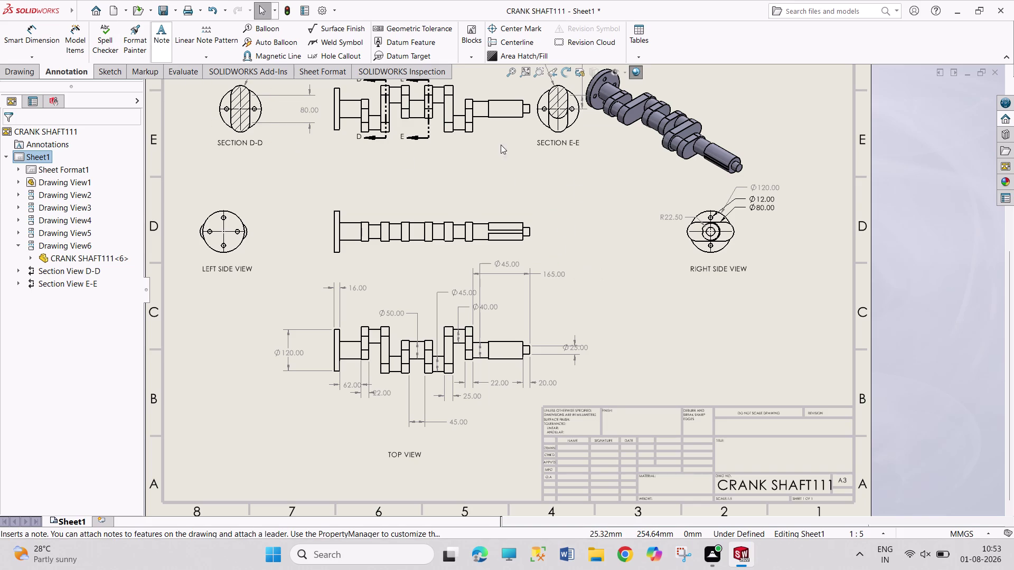
Place a 'FRONT VIEW' note to the right of the long front view.
click(554, 233)
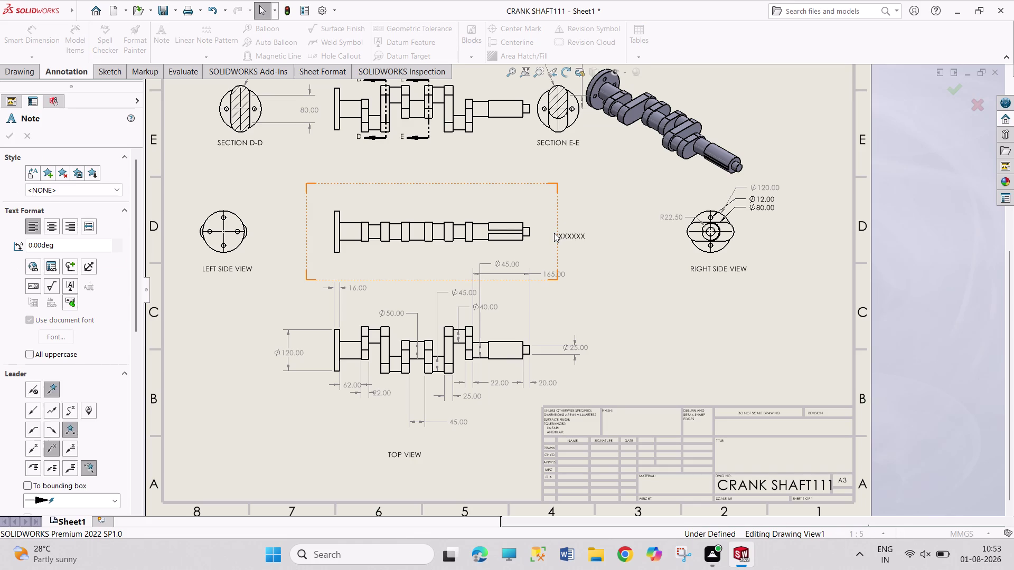
text(FR)
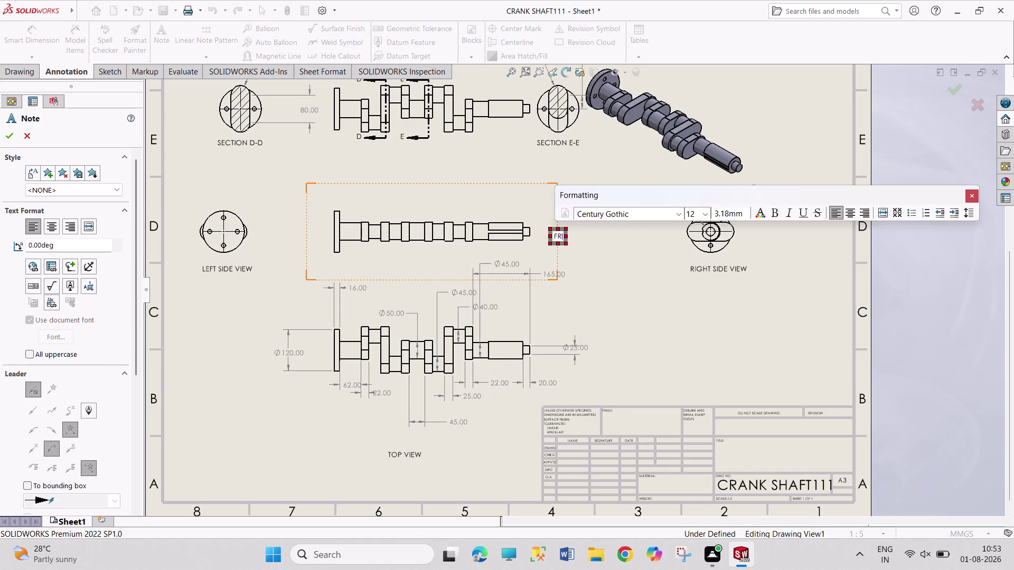
text(ONT V)
text(IEW)
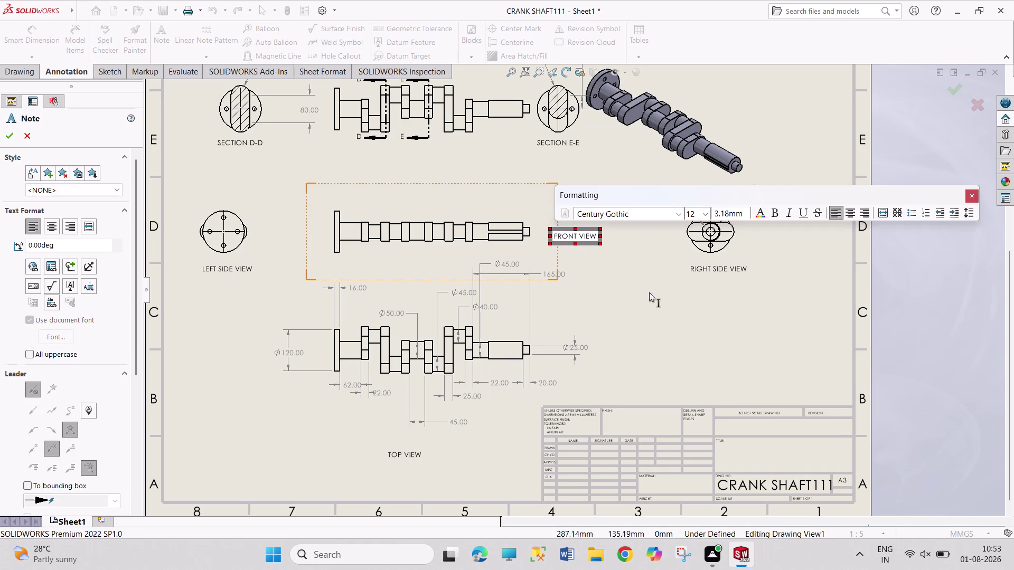
click(715, 315)
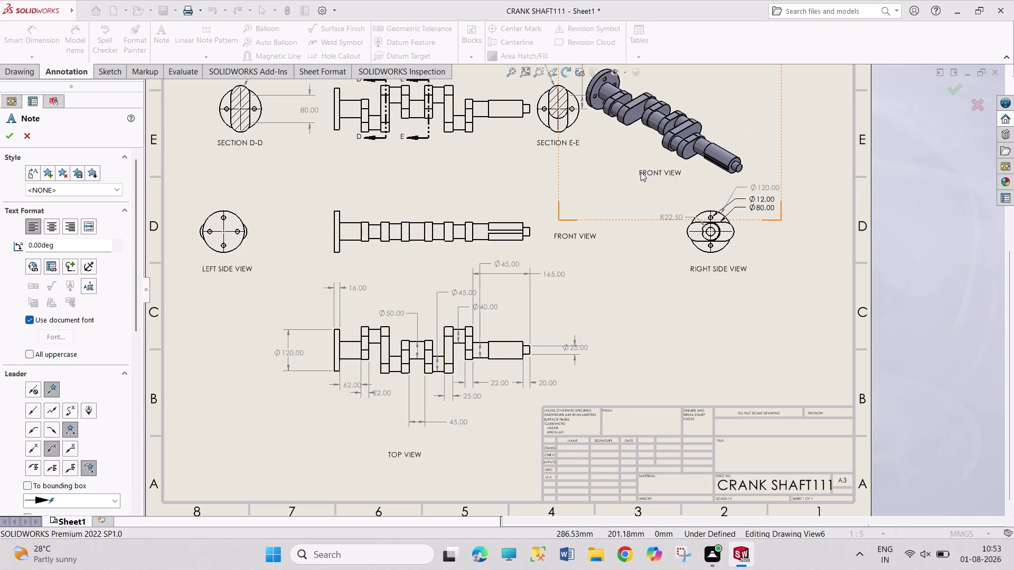
click(637, 173)
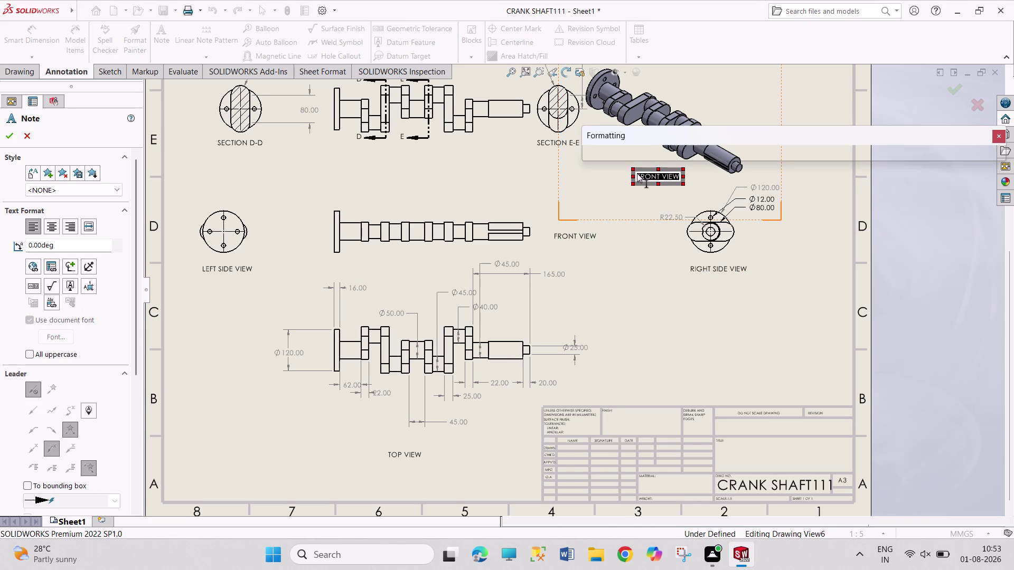
Type the note ISOMETRIC VIEW beneath the shaded 3D crankshaft.
text(ISO)
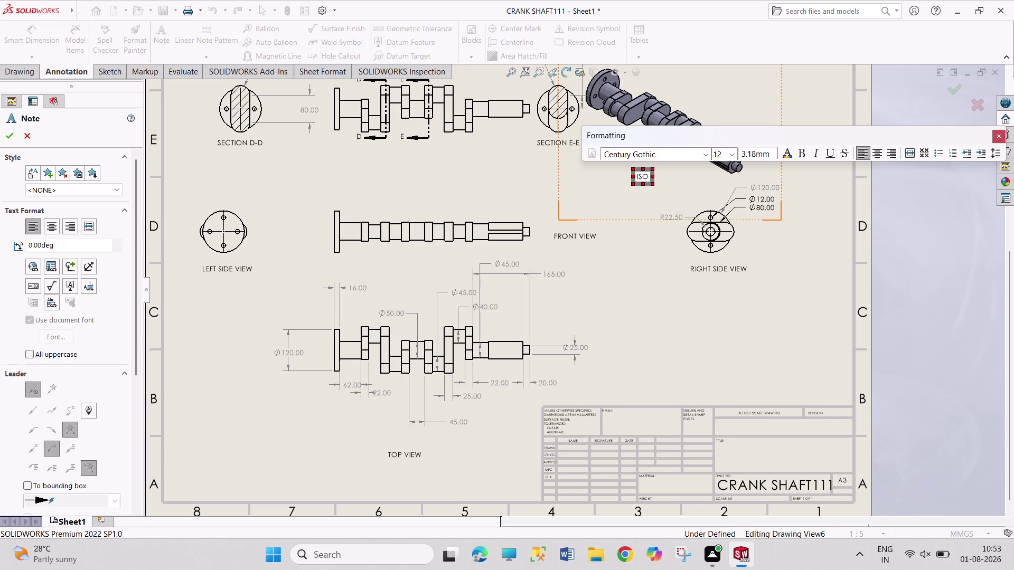
text(METRIC)
key(space)
text(VI)
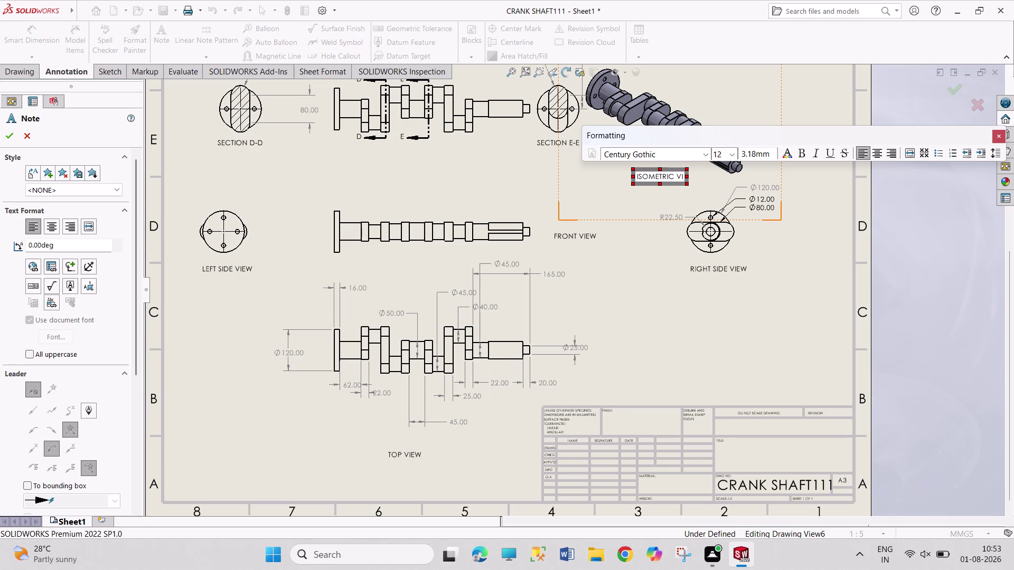
text(EW)
click(798, 102)
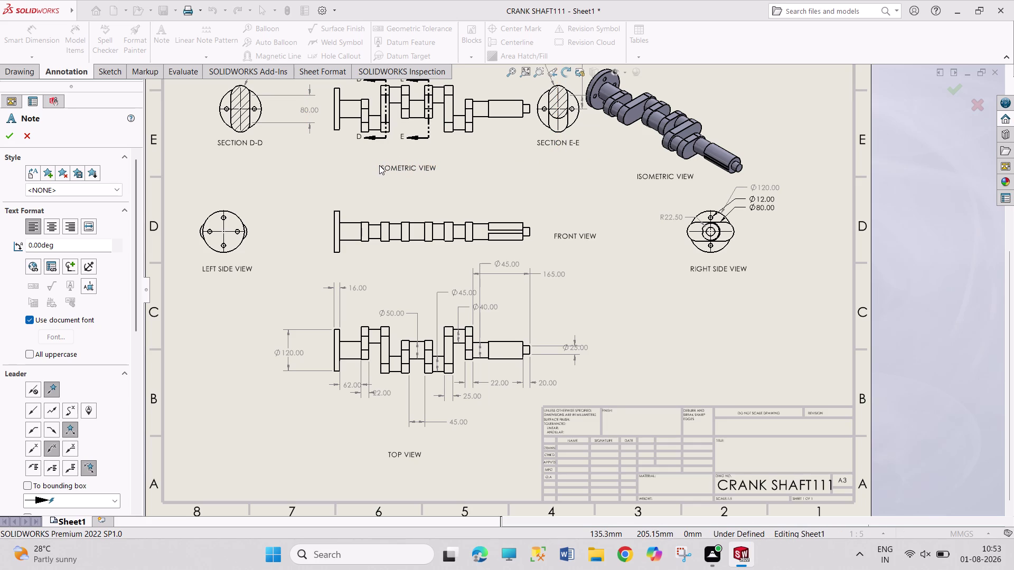
click(379, 165)
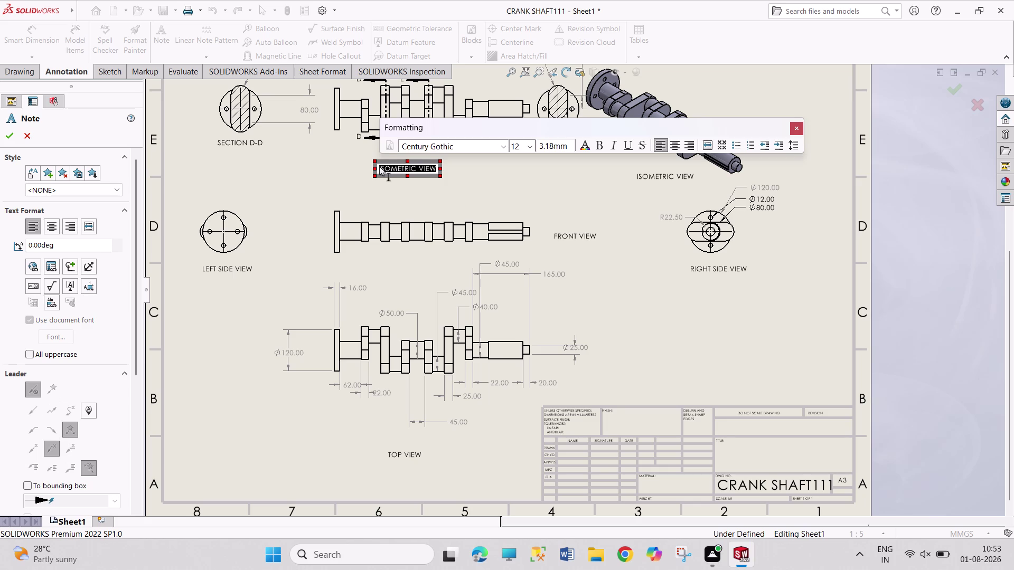
Enter BOTTOM VIEW as the note under the upper shaft view and exit the Note tool.
text(BOTTO)
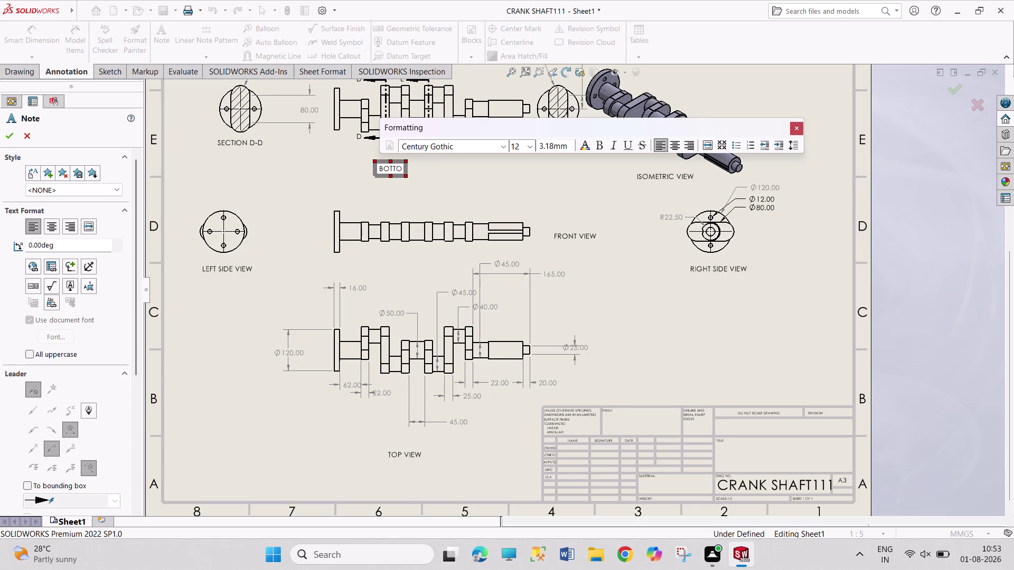
text(M VIEW)
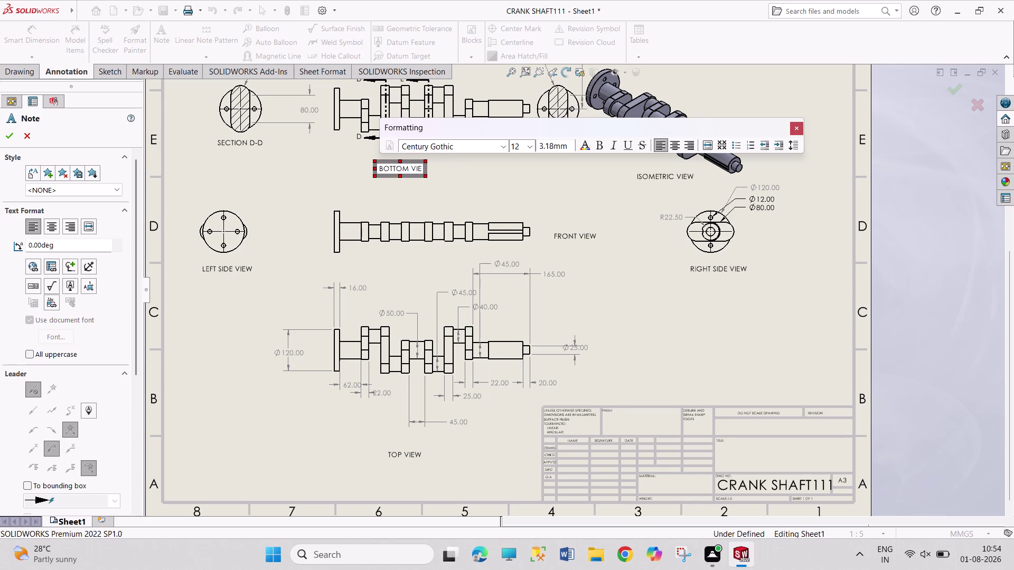
click(532, 184)
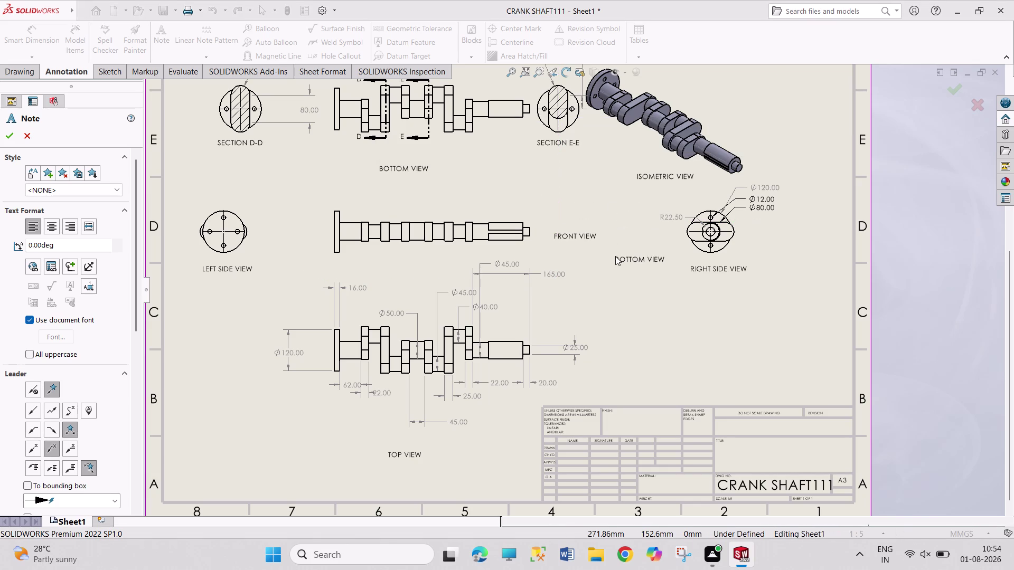
key(Escape)
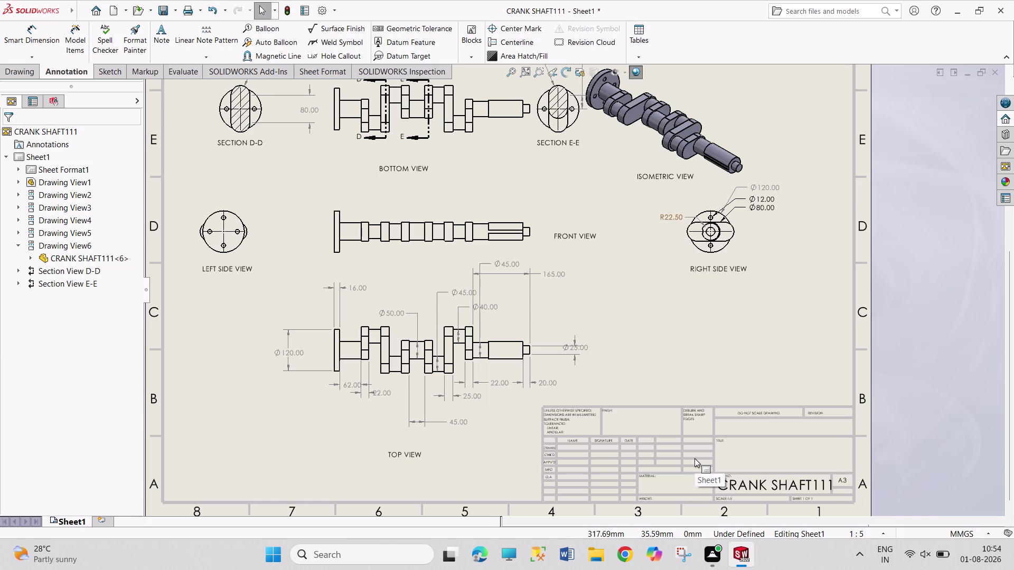
scroll(up, 3)
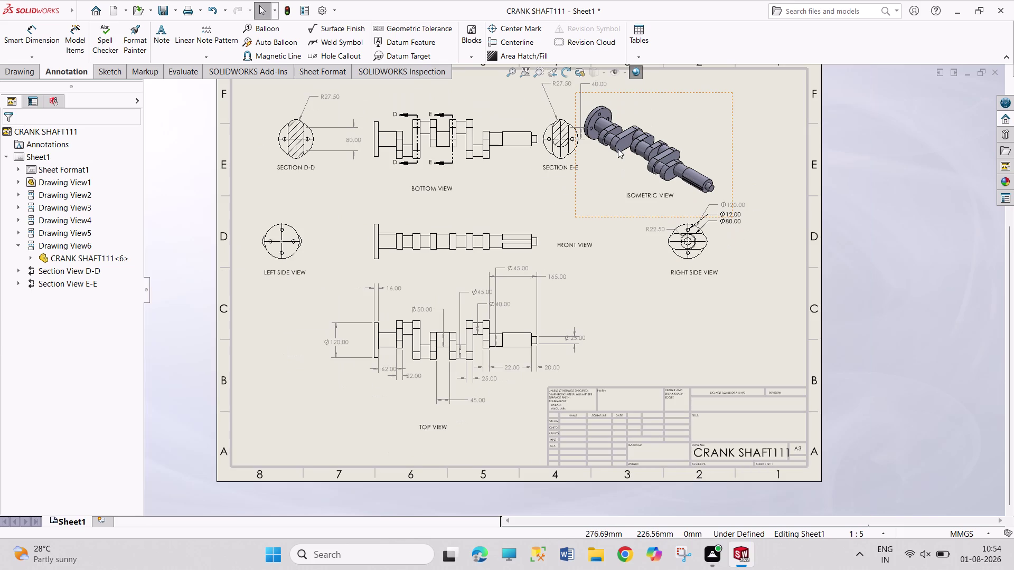
click(618, 148)
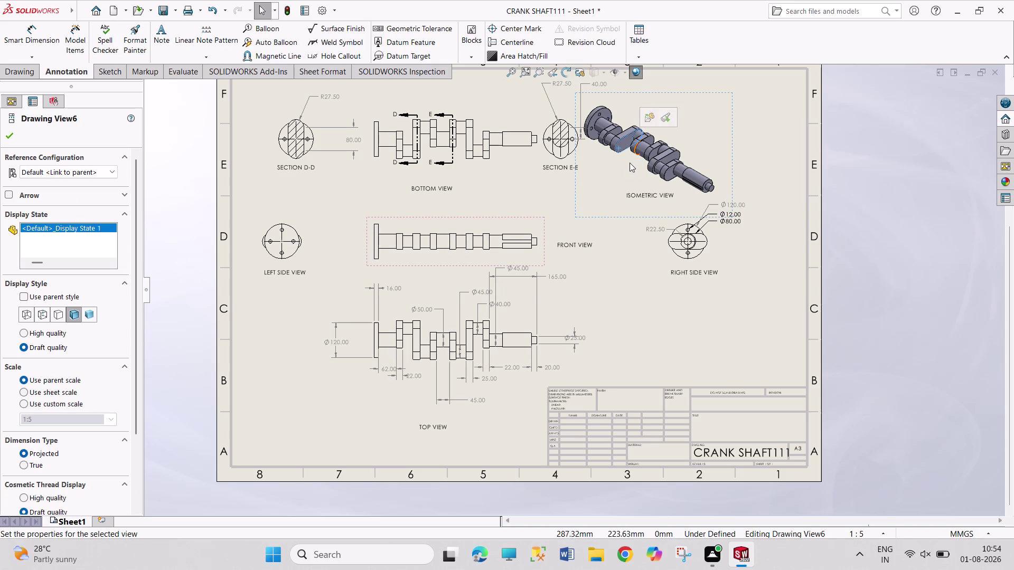
drag(620, 169, 666, 147)
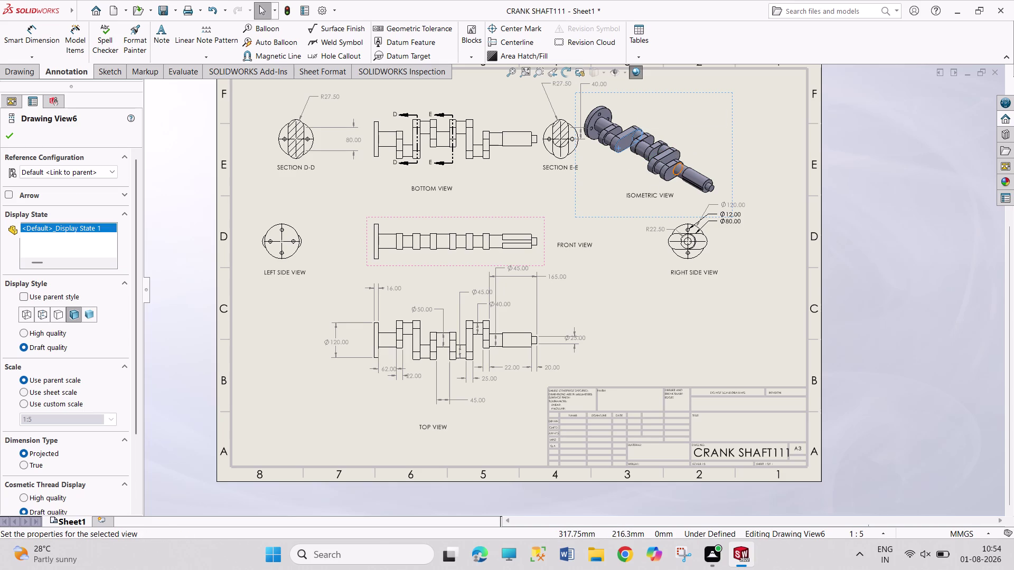
drag(576, 214, 616, 193)
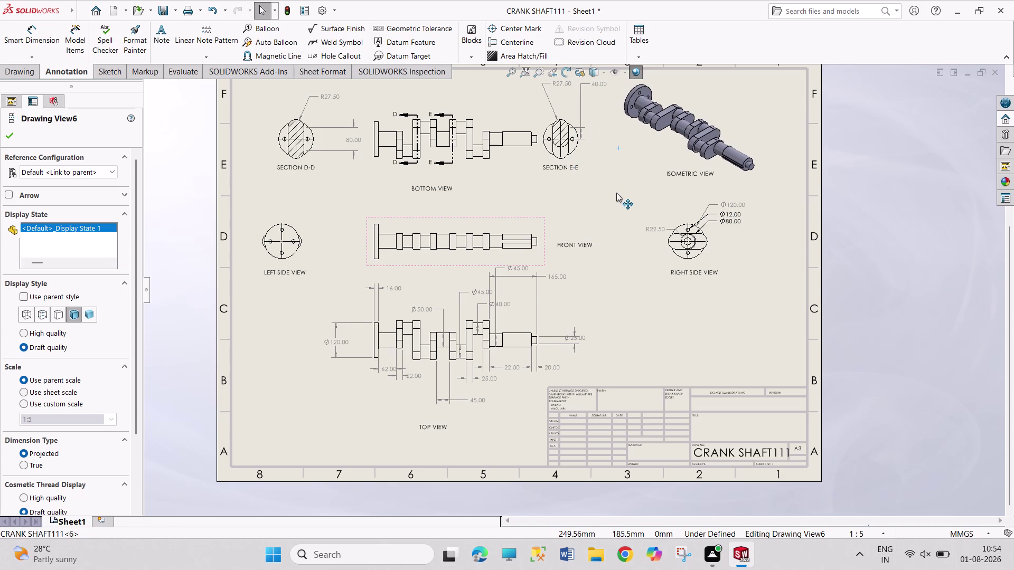
drag(616, 193, 625, 195)
click(877, 218)
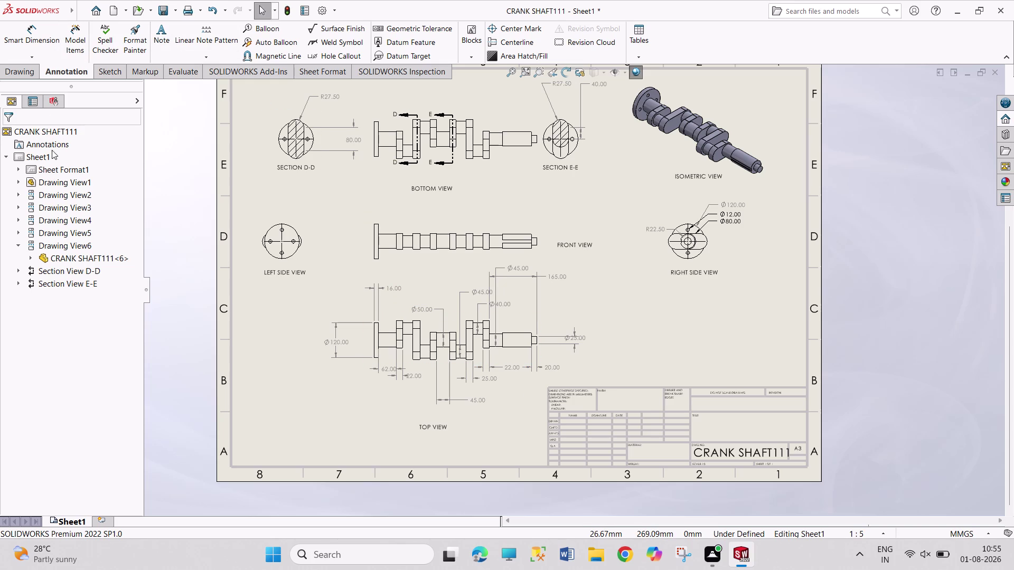
Switch Sheet1 to sheet-format editing and zoom in on the title block.
right_click(47, 170)
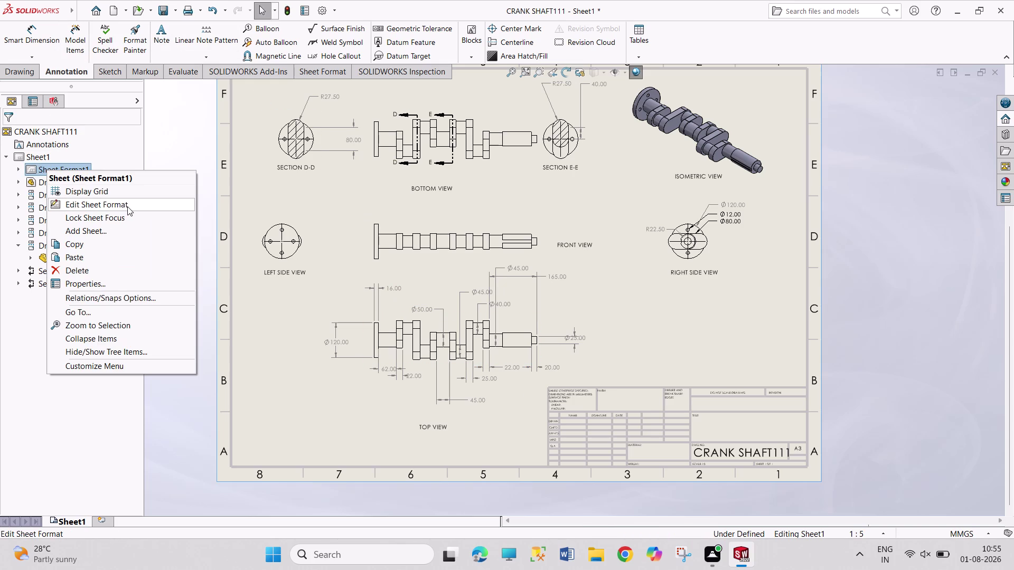
click(40, 154)
right_click(40, 155)
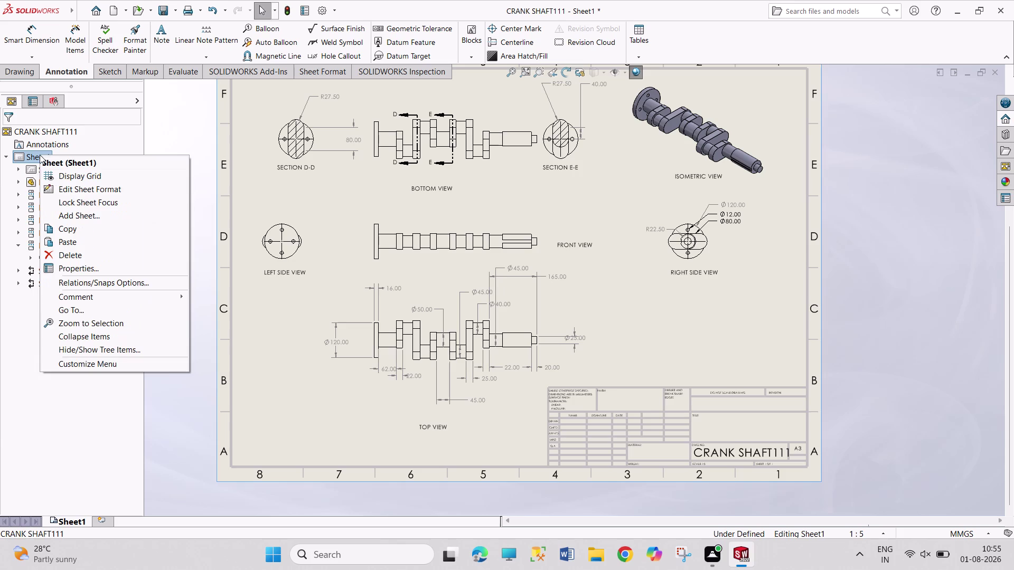
click(96, 185)
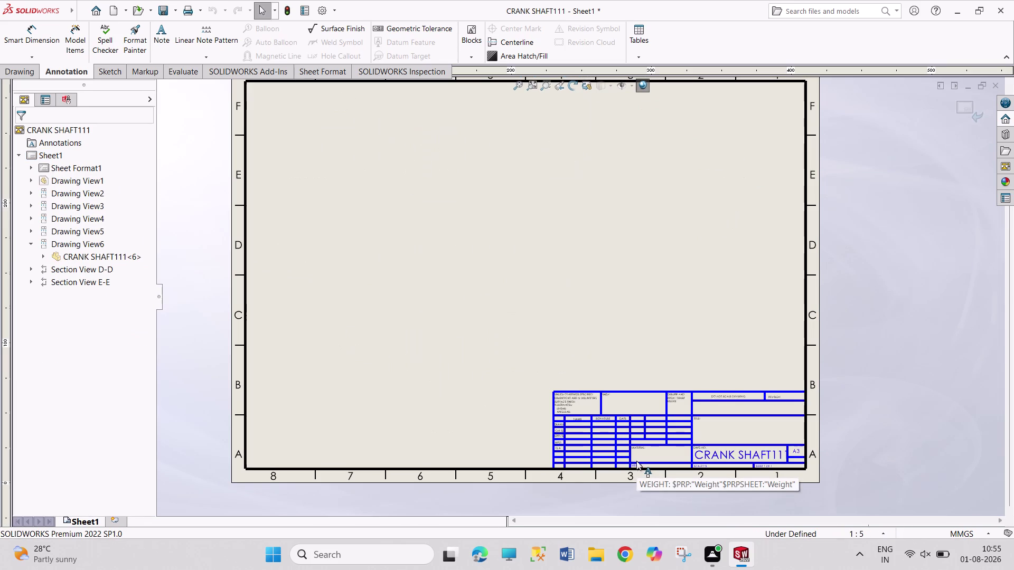
scroll(down, 3)
scroll(down, 3)
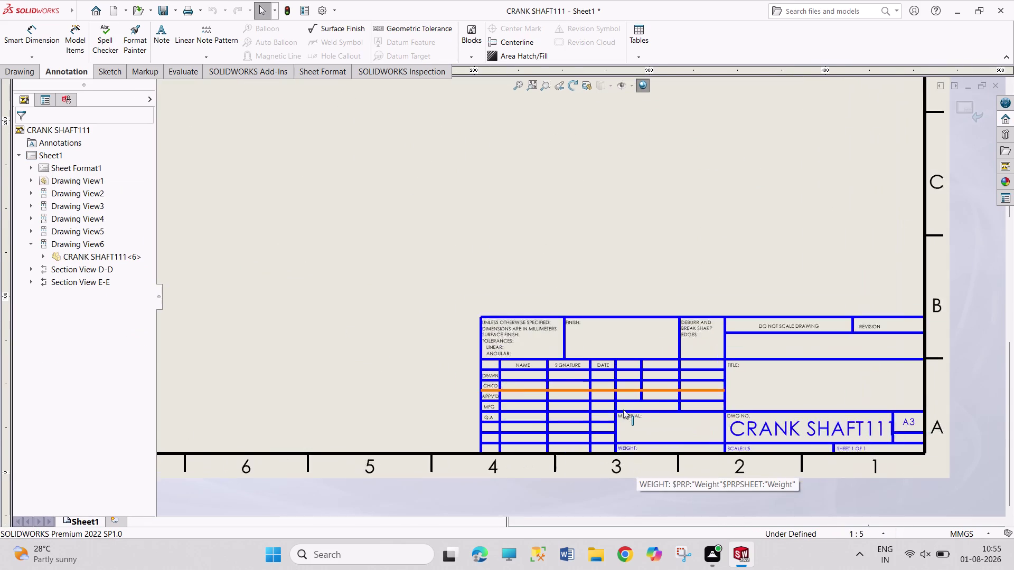
scroll(down, 3)
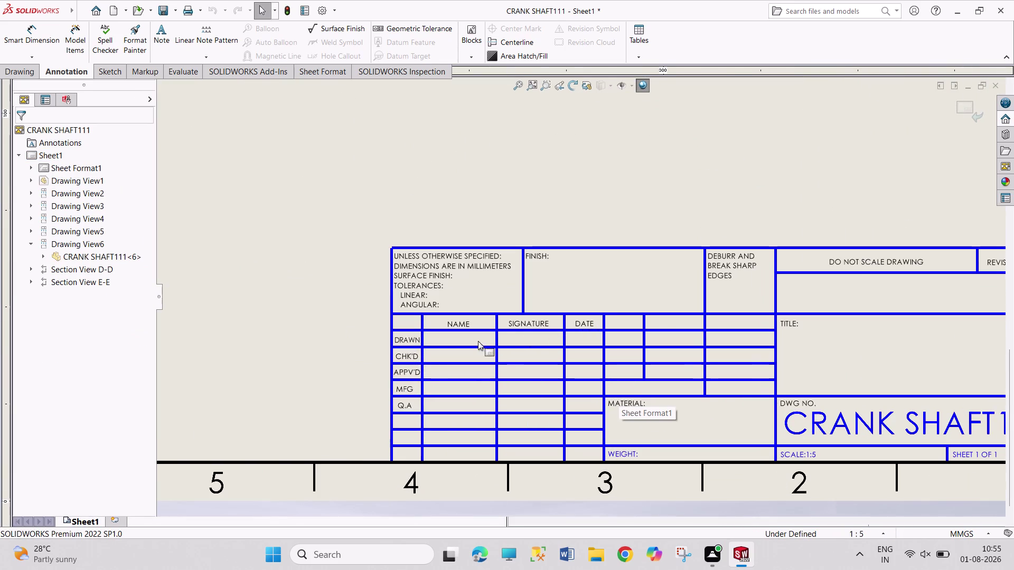
Attempt to edit the text in the DRAWN row's name cell.
click(446, 339)
double_click(447, 338)
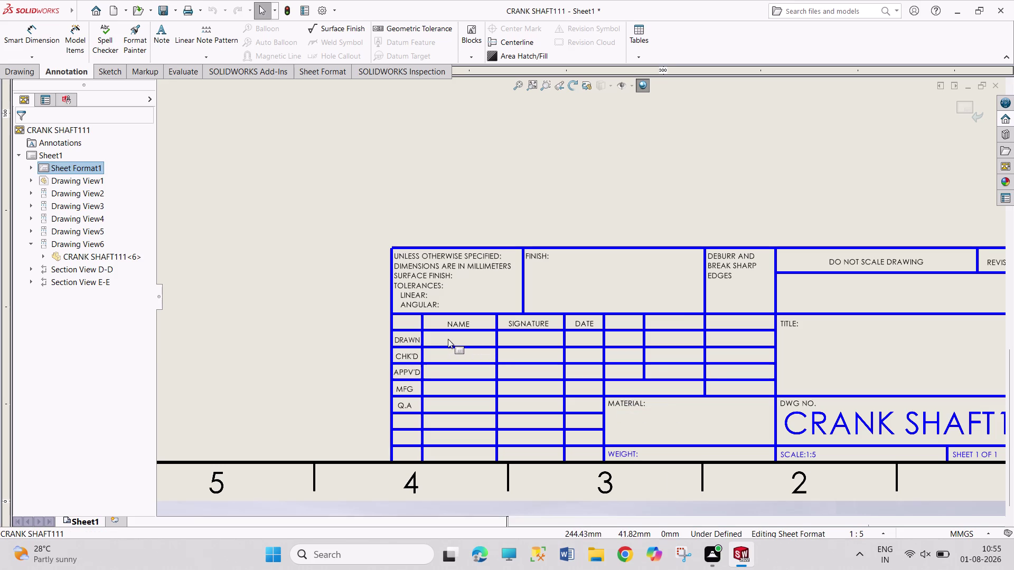
double_click(448, 339)
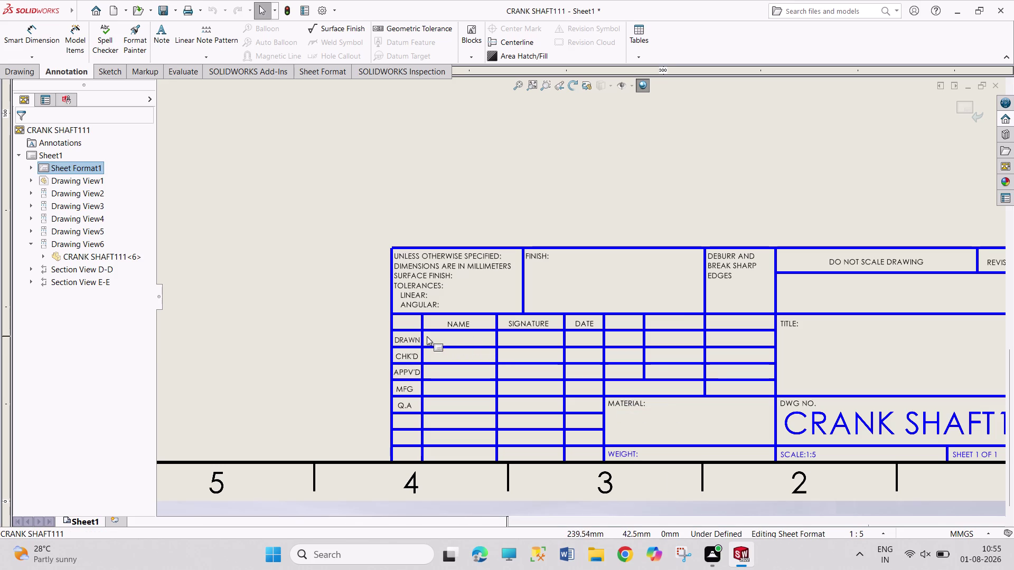
double_click(410, 340)
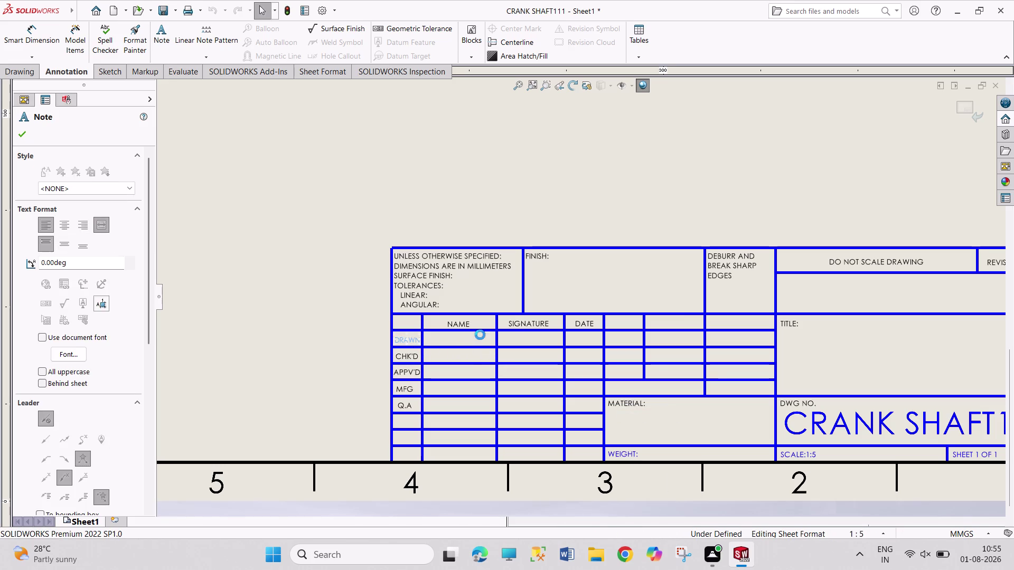
click(453, 341)
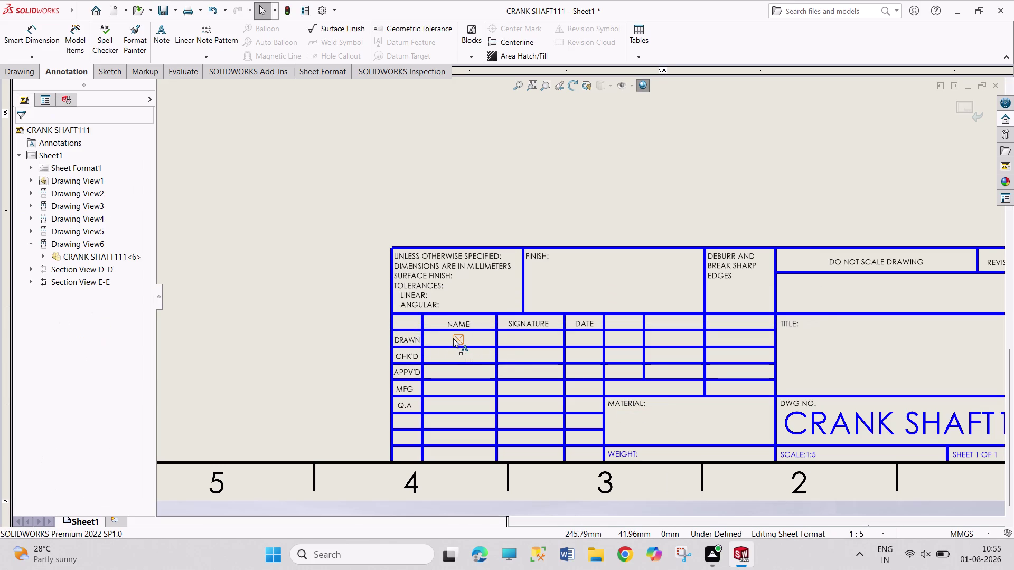
Enter the name PRAVEEN in the DRAWN name cell and close the note editor.
double_click(452, 338)
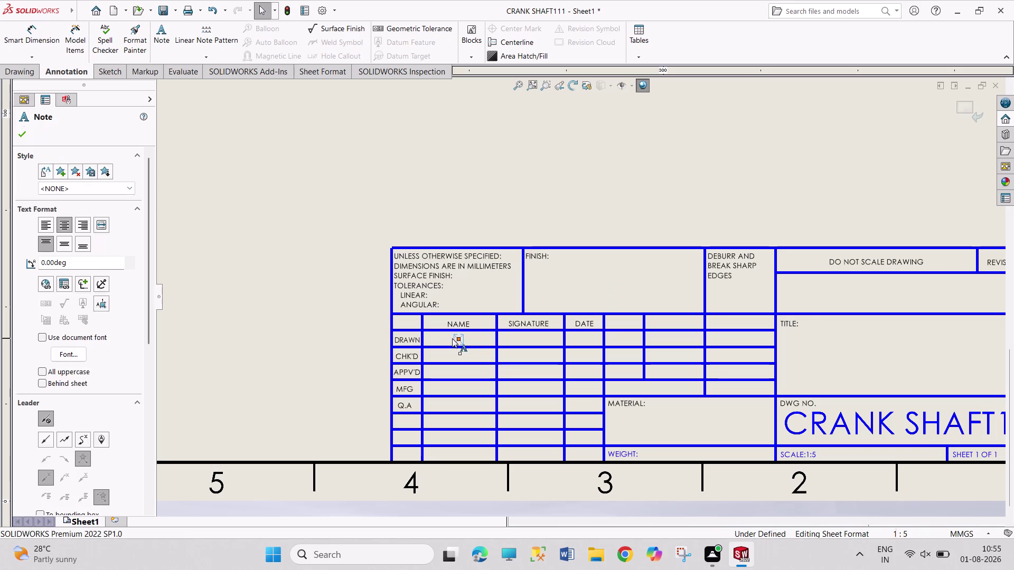
key(p)
text(R)
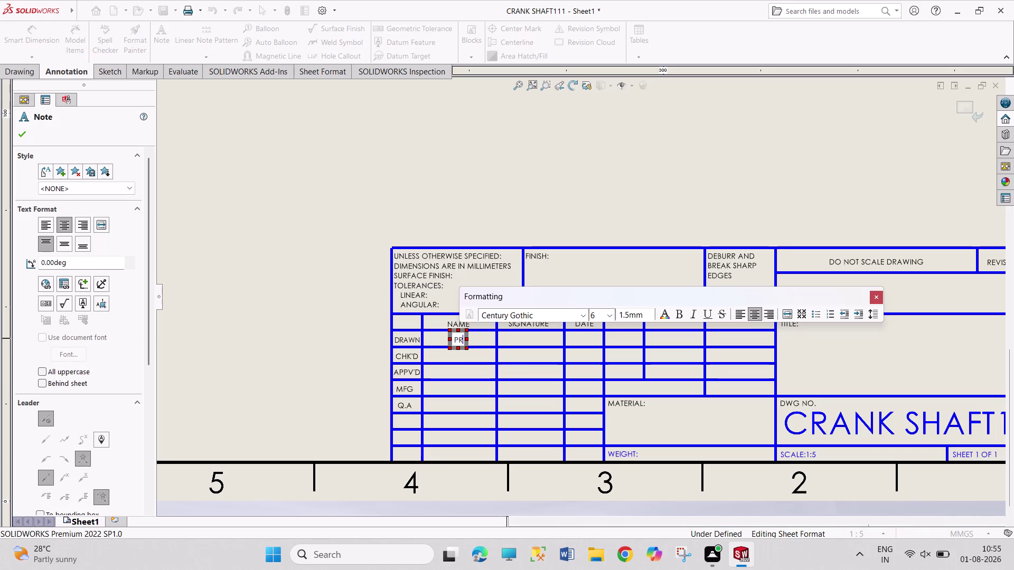
text(AVEEN)
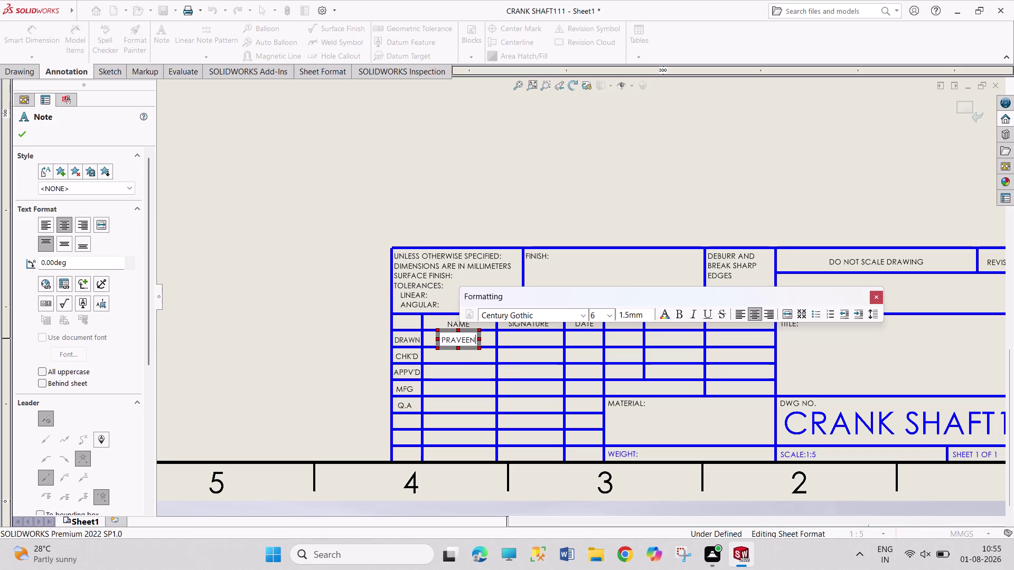
click(675, 180)
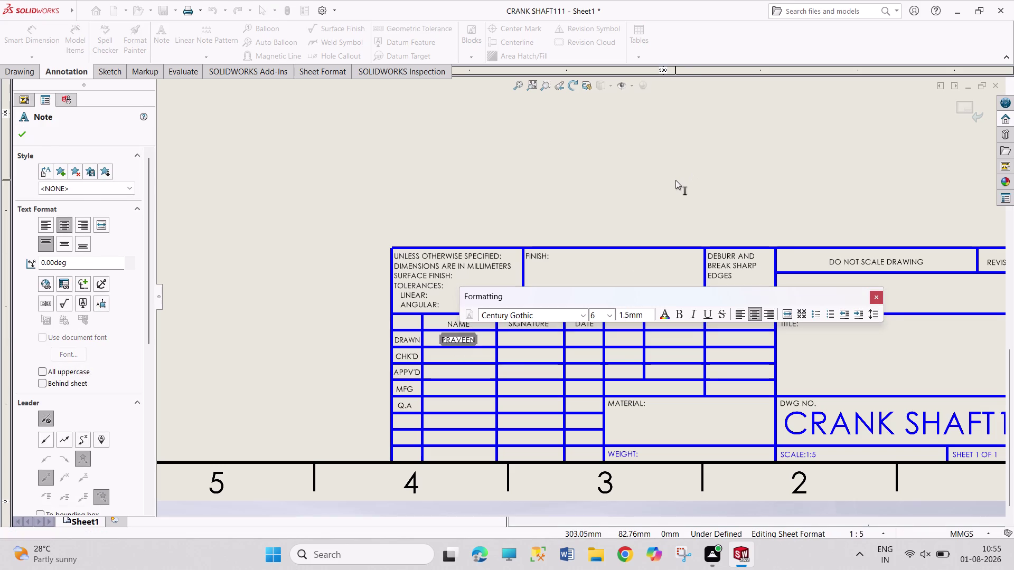
click(580, 341)
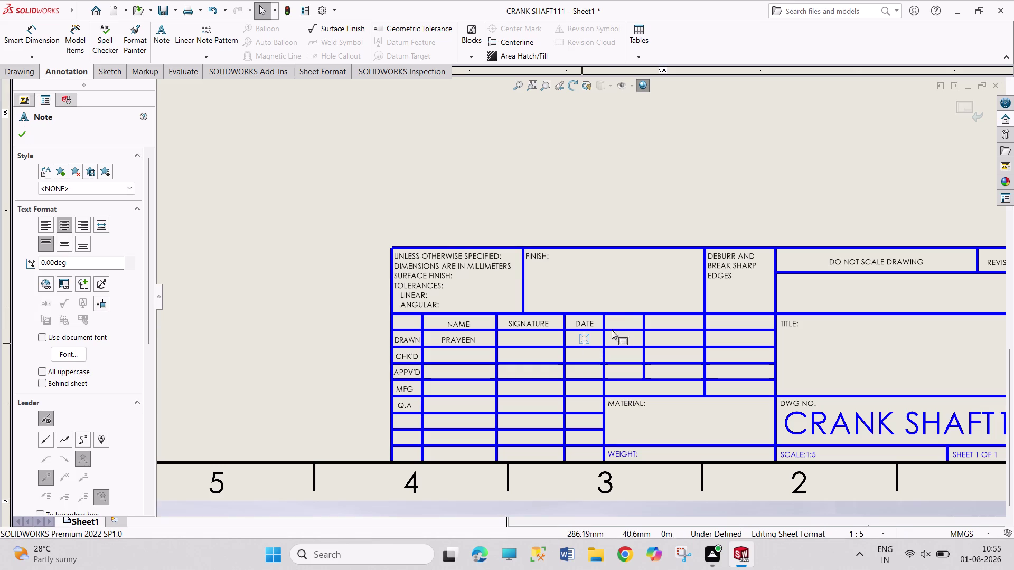
click(18, 137)
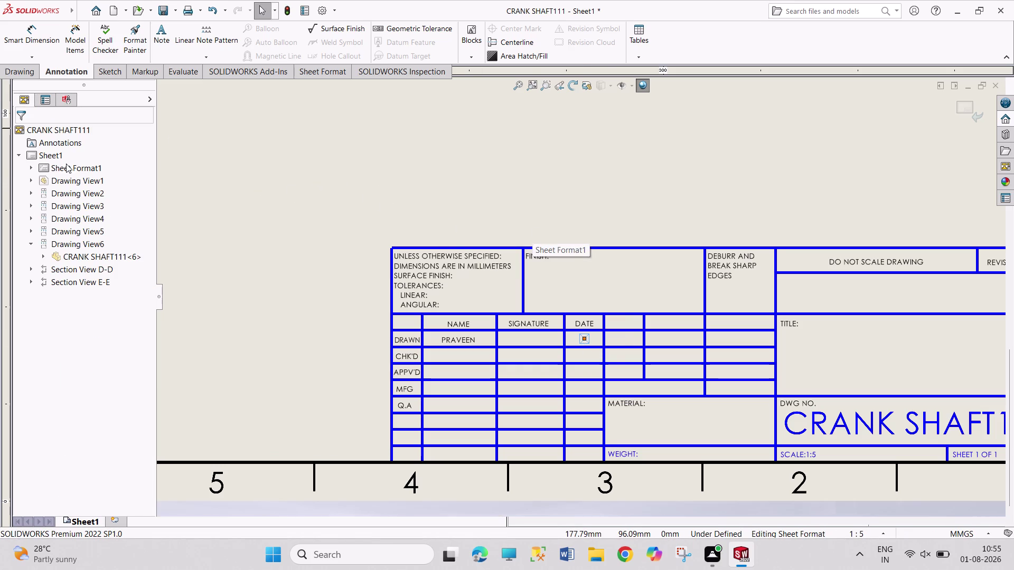
right_click(53, 152)
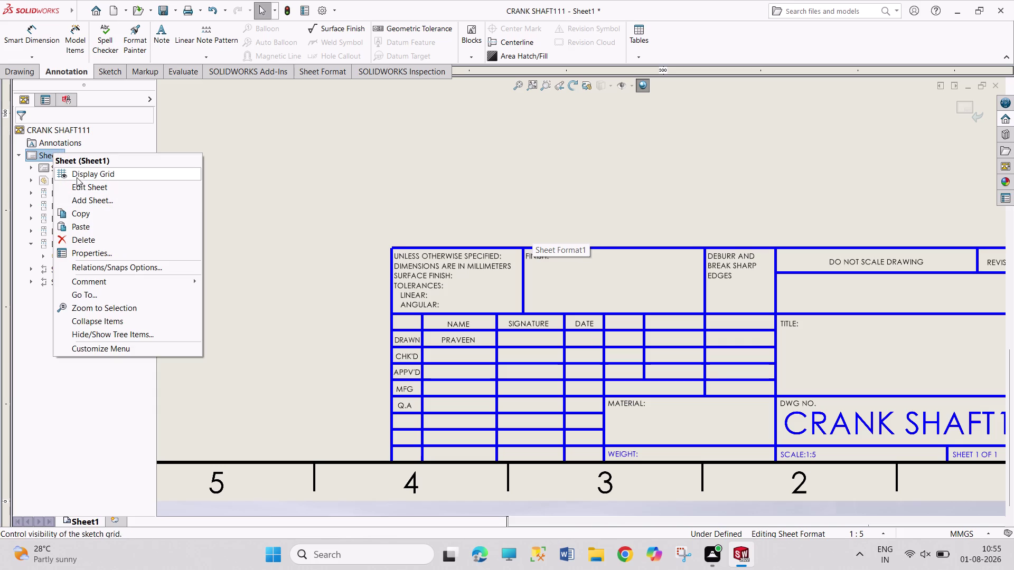
Return to Edit Sheet and zoom to show the full sheet with all views.
click(116, 189)
scroll(up, 3)
scroll(up, 3)
scroll(up, 3)
scroll(up, 3)
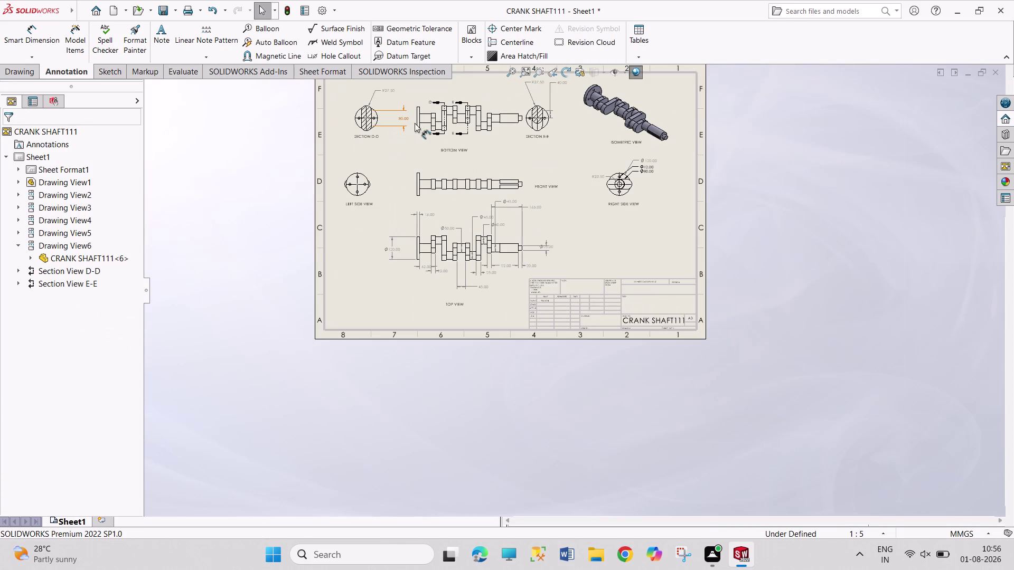
scroll(down, 3)
scroll(down, 3)
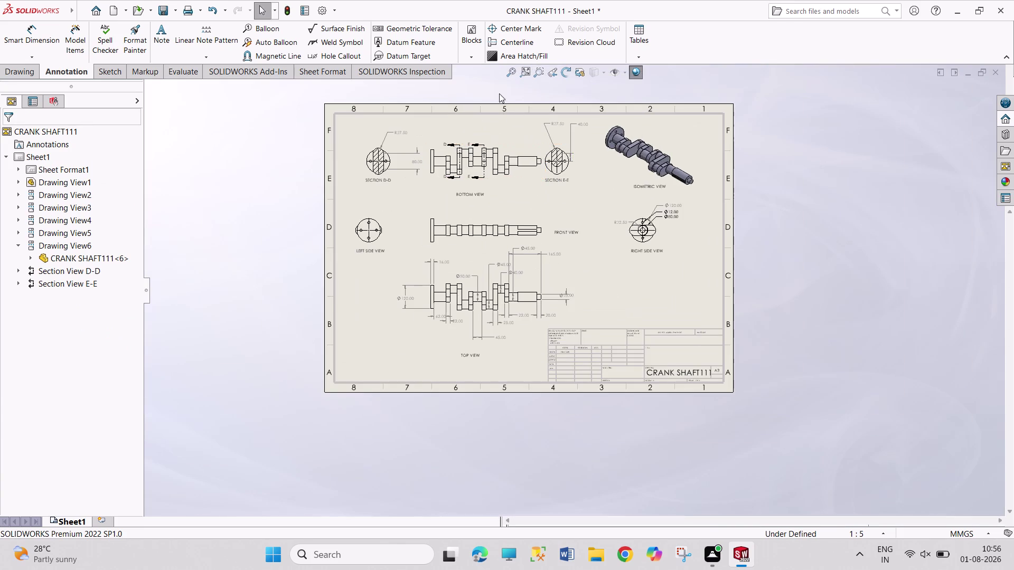
scroll(down, 3)
scroll(down, 3)
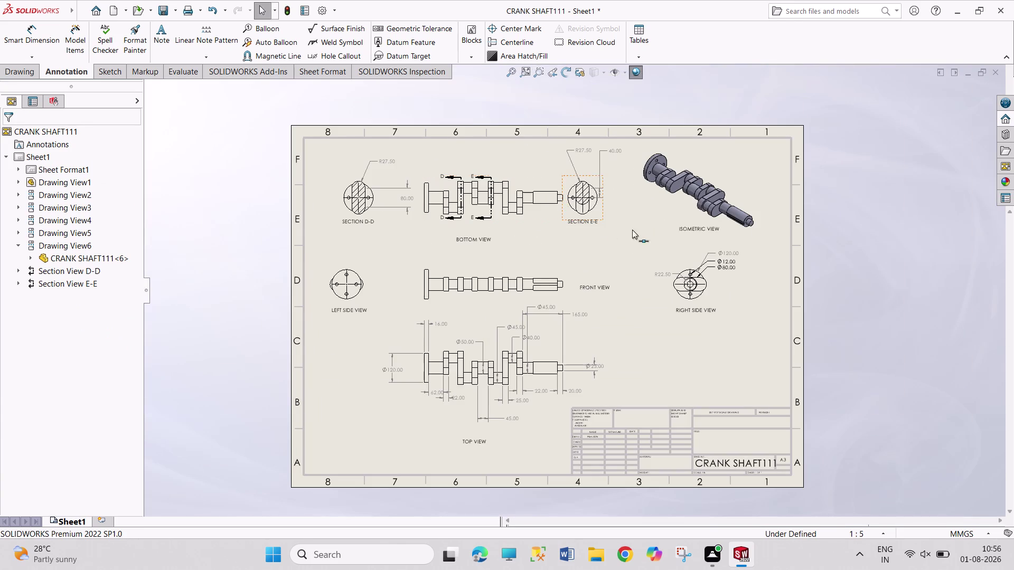
key(ctrl+s)
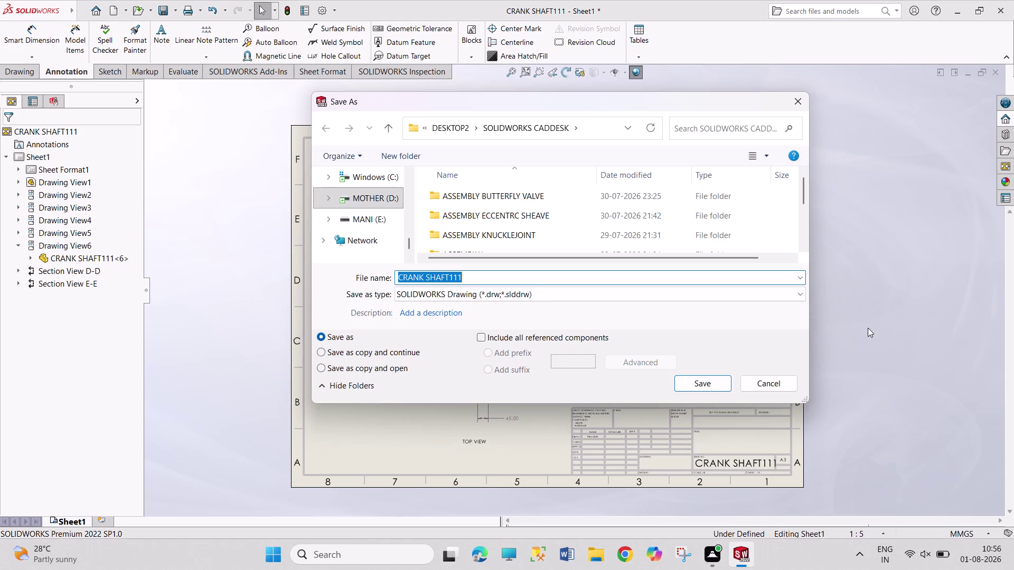
Append DRAFTING to the file name and save as CRANK SHAFT111DRAFTING.
click(471, 276)
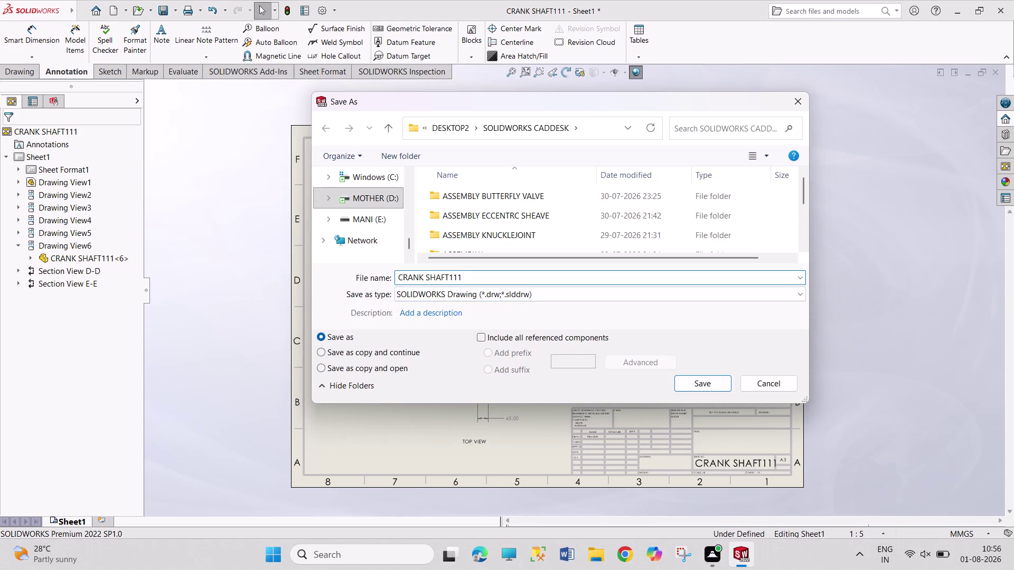
text(DRAF)
text(TING)
click(701, 385)
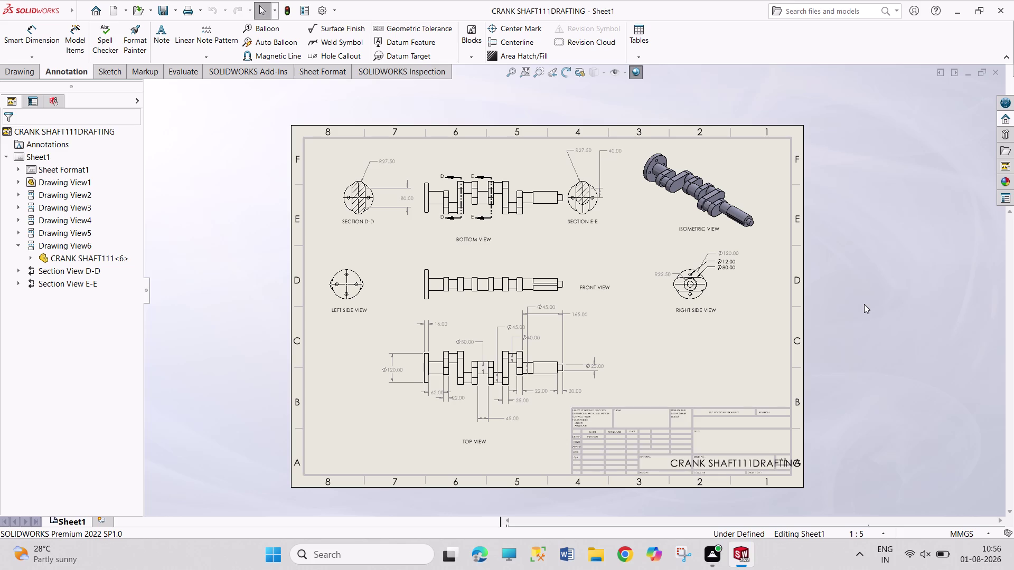
double_click(724, 464)
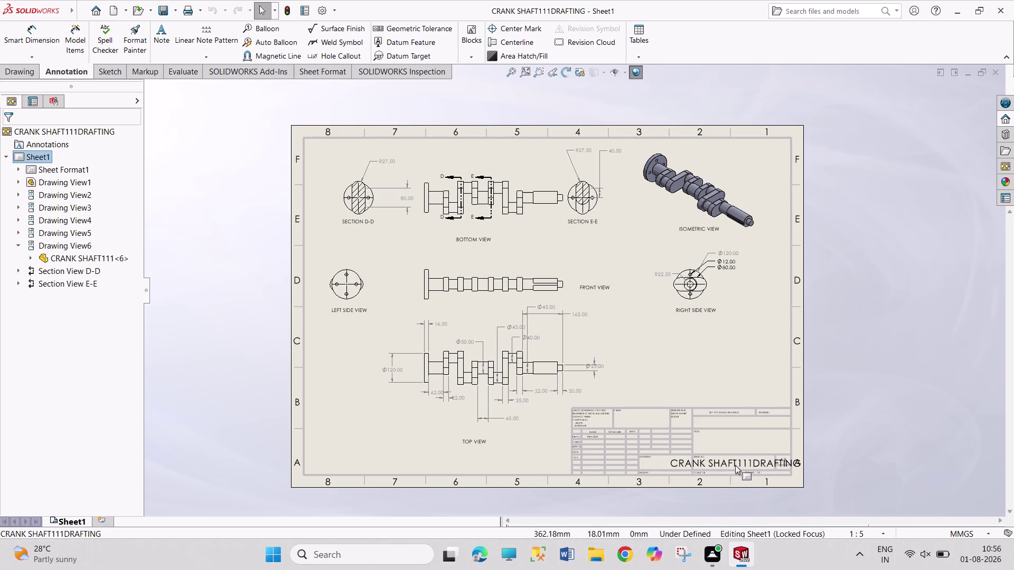
Enter sheet-format editing on Sheet1 and open the title block's drawing number note.
double_click(747, 461)
click(725, 460)
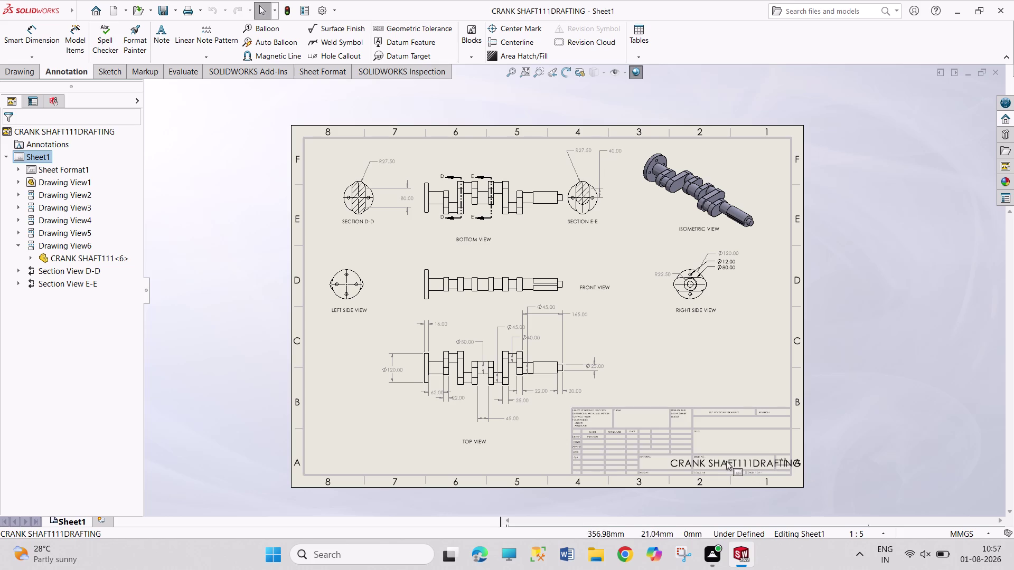
drag(726, 461, 700, 465)
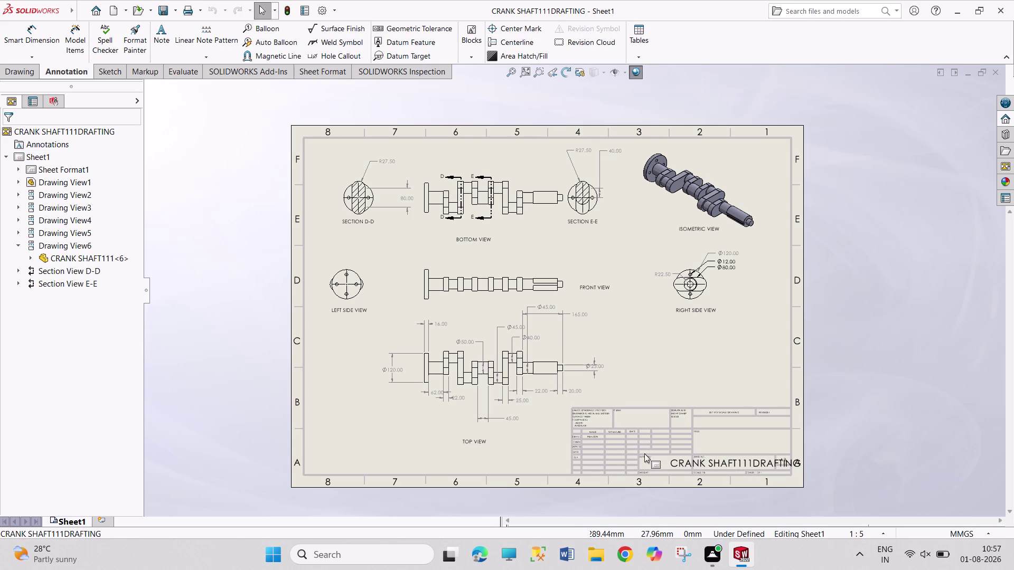
key(Escape)
key(Escape)
key(Escape)
double_click(713, 462)
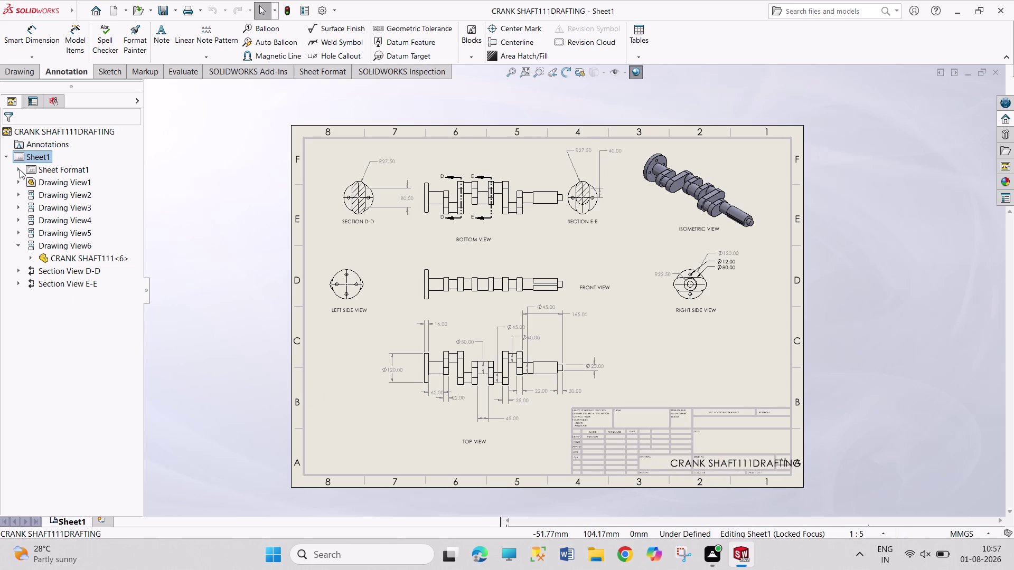
right_click(36, 156)
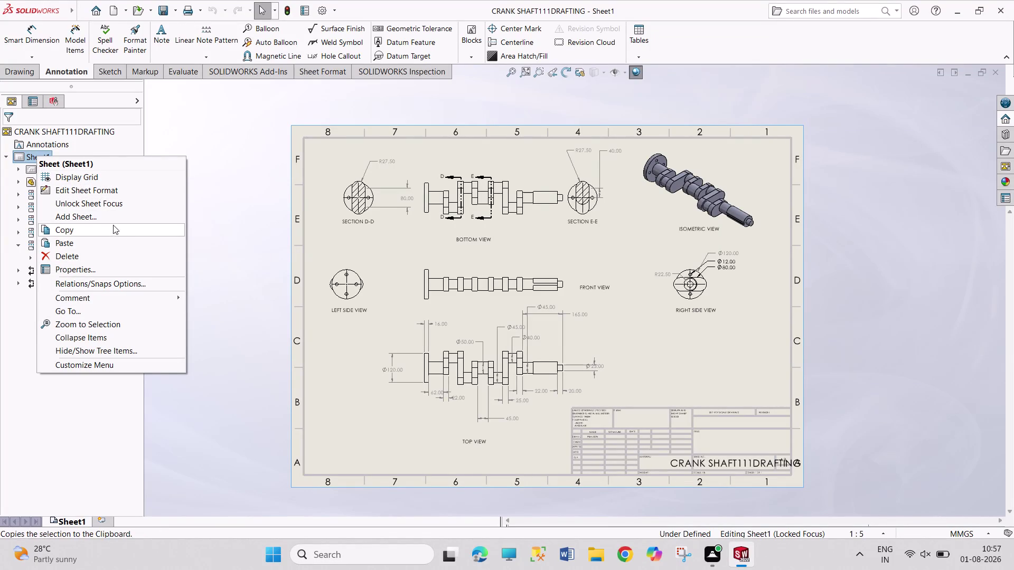
click(134, 192)
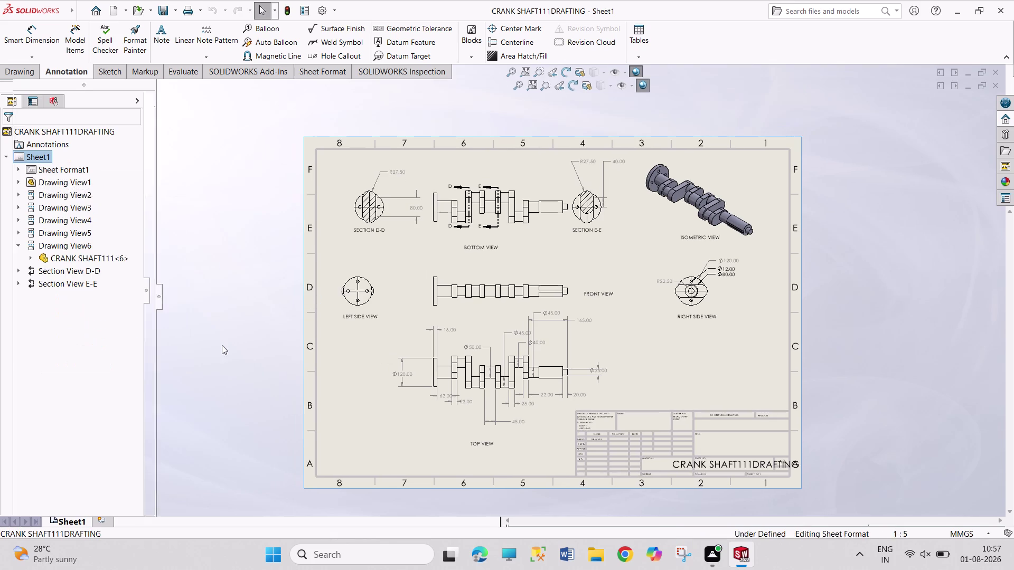
double_click(734, 462)
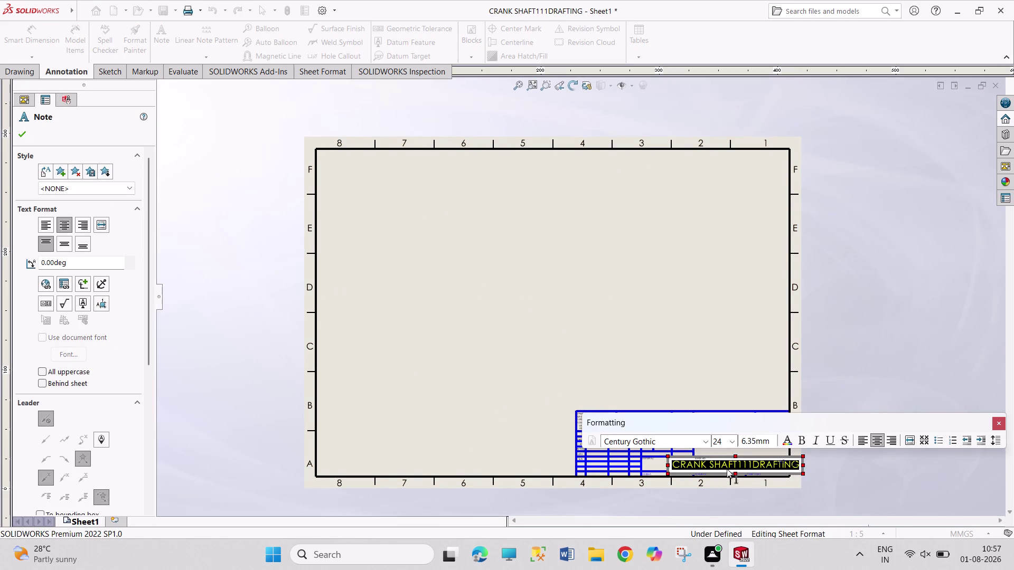
Give the CRANK SHAFT111DRAFTING title-block note a smaller text size so it fits its cell.
click(735, 440)
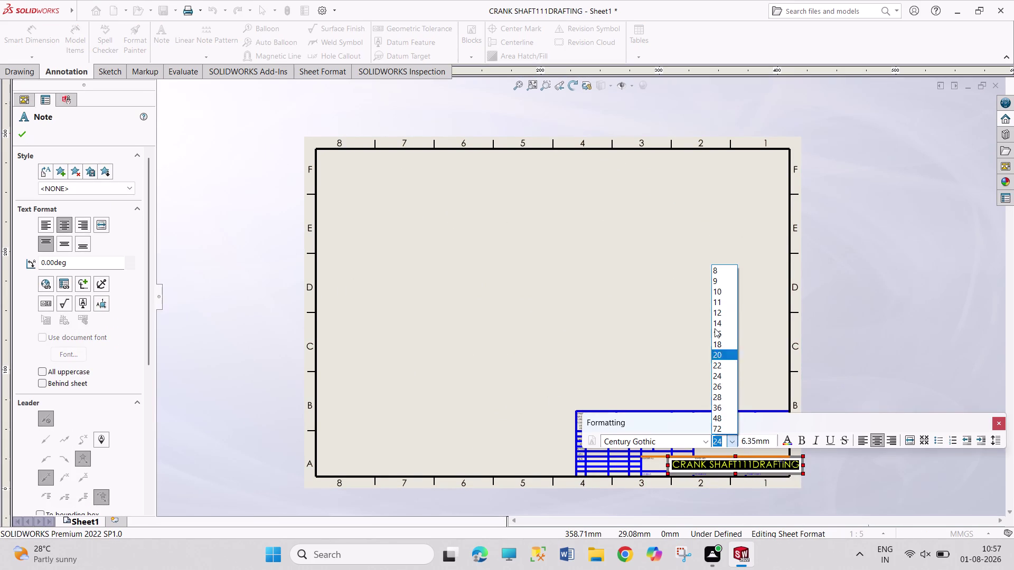
click(720, 303)
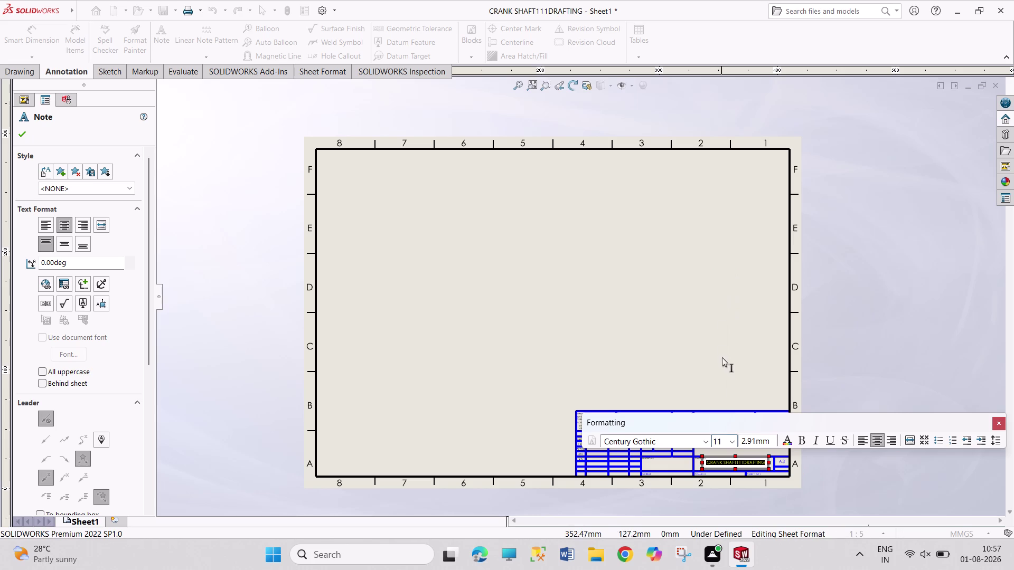
click(918, 352)
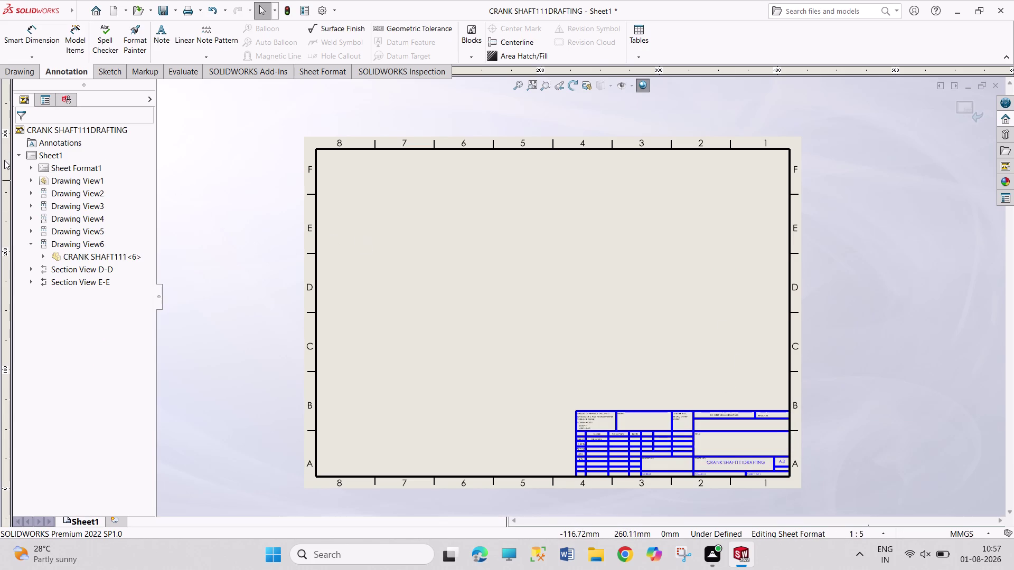
right_click(53, 154)
Return to Edit Sheet, zoom to the whole drawing and save it.
click(86, 183)
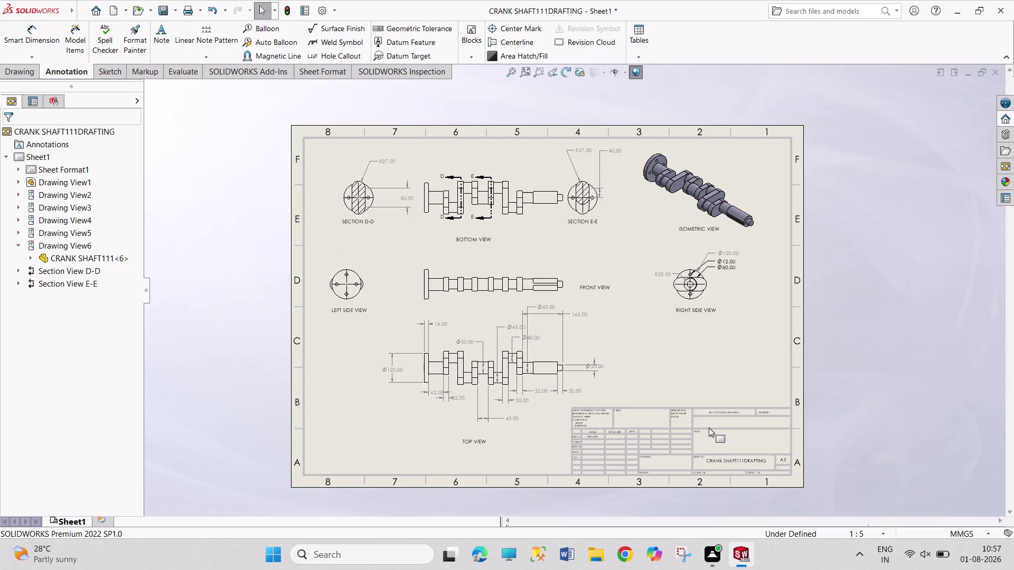
scroll(down, 3)
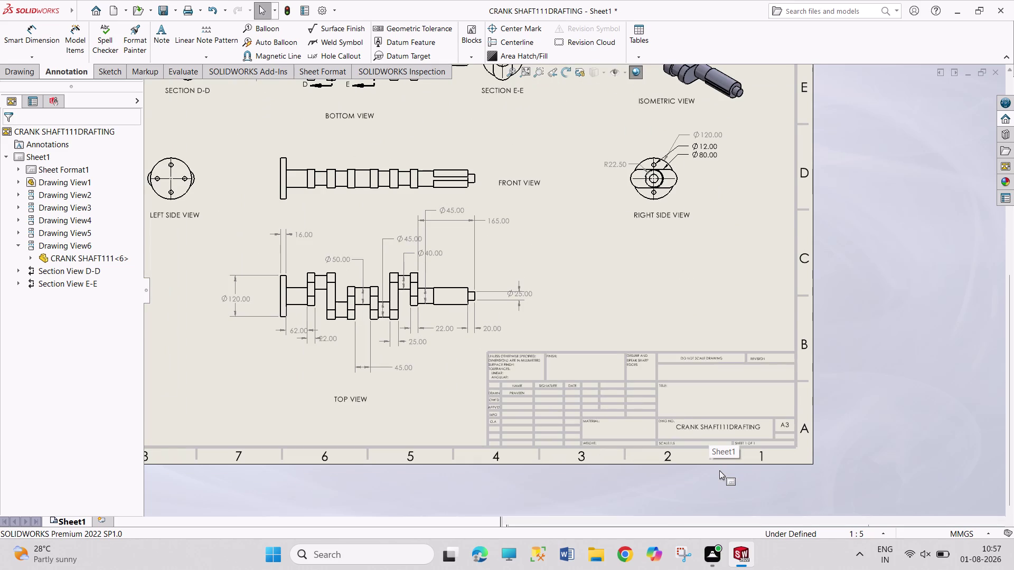
scroll(up, 3)
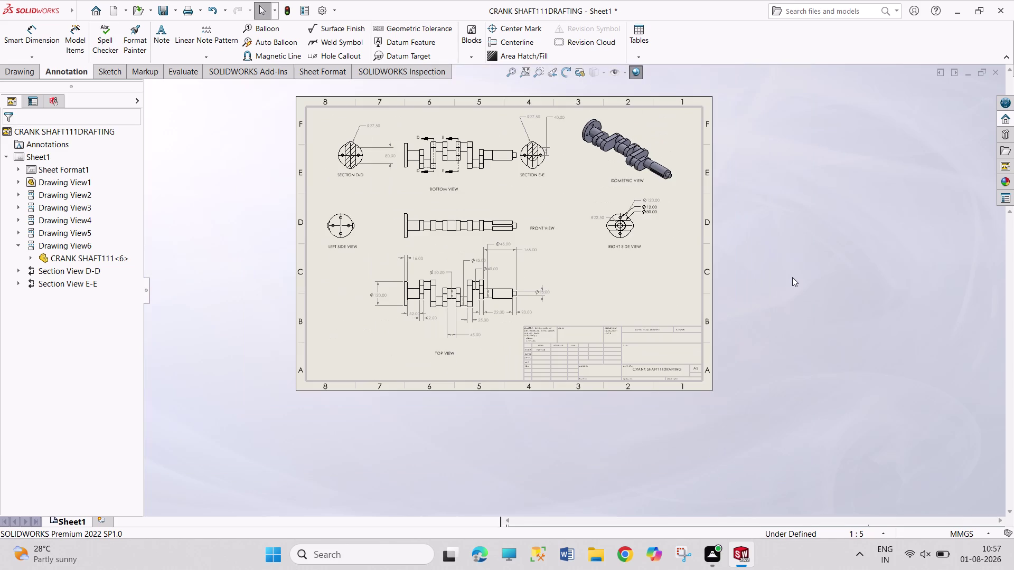
key(ctrl+s)
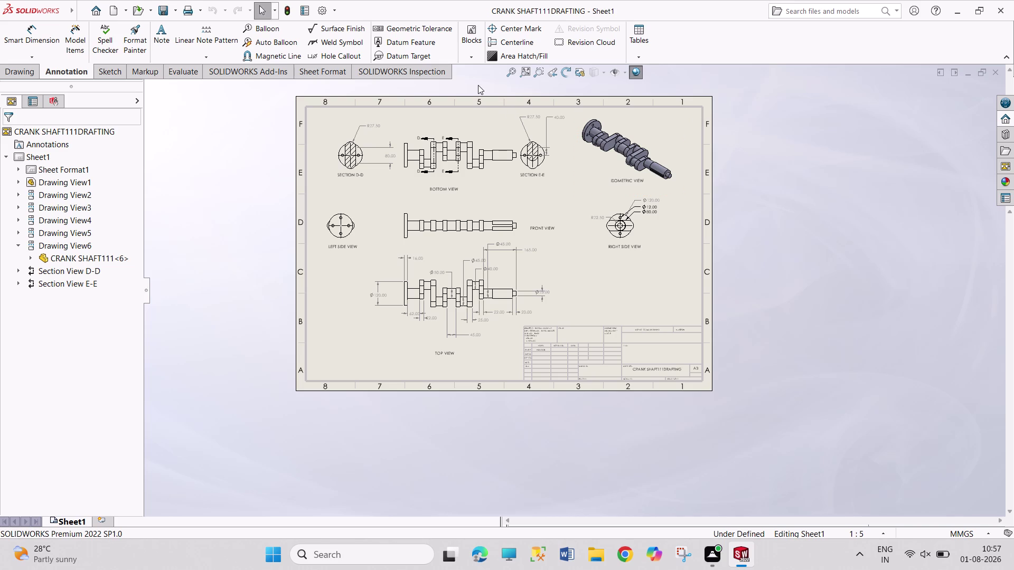
scroll(down, 3)
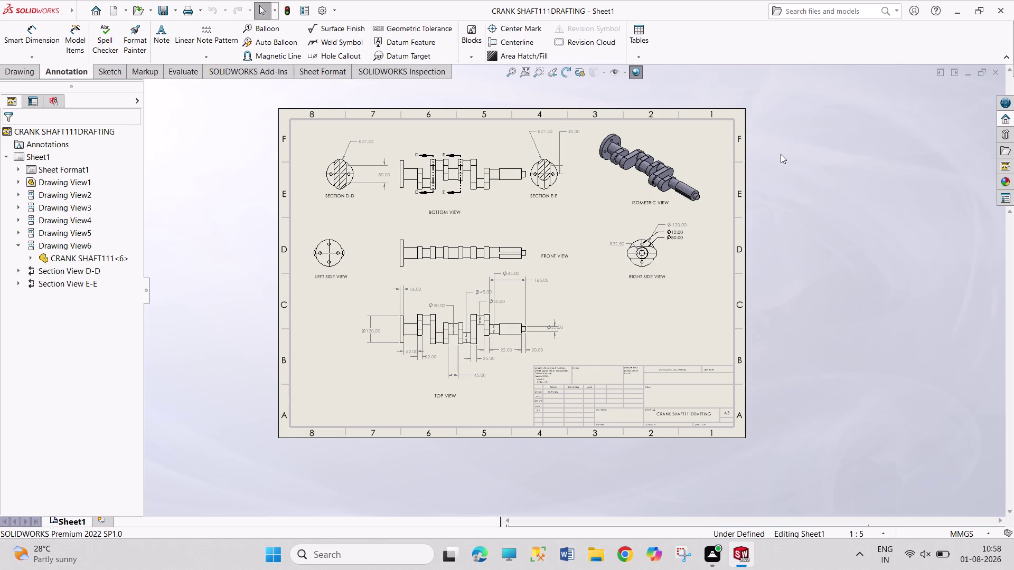
scroll(down, 3)
scroll(down, 3)
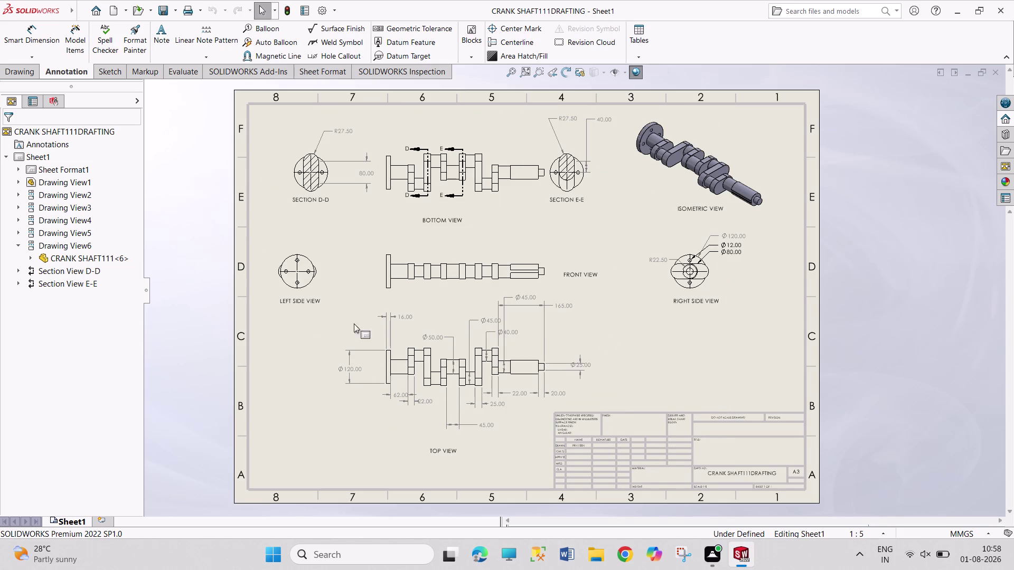
click(586, 275)
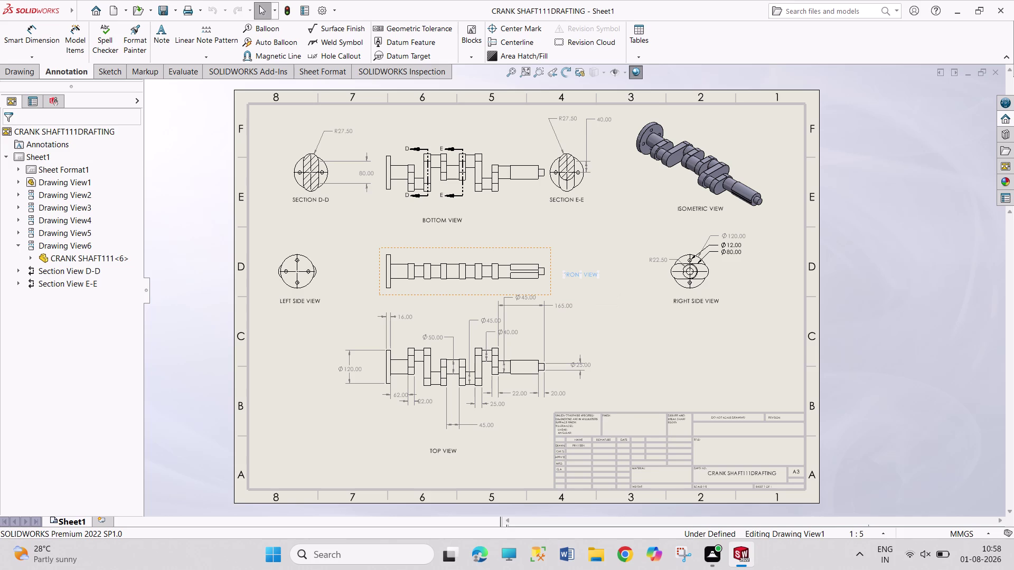
Centre the FRONT VIEW label beneath the front crankshaft view.
drag(570, 272, 553, 278)
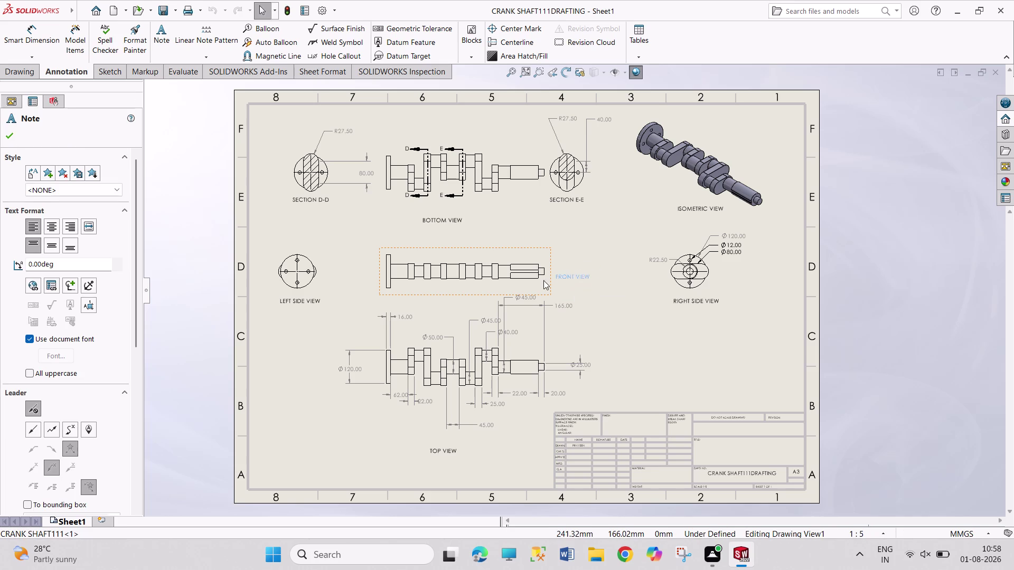
drag(553, 279, 449, 288)
click(884, 317)
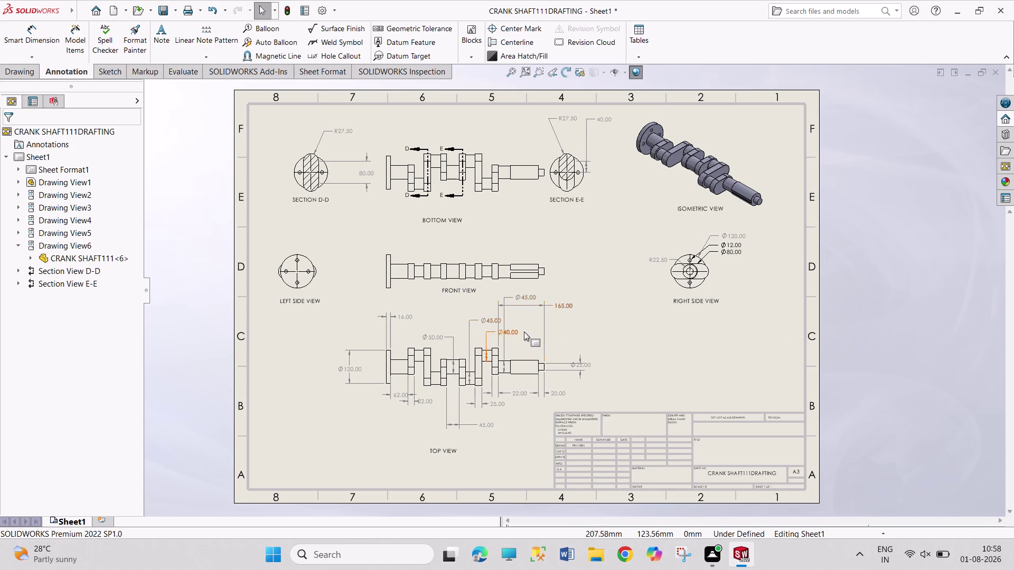
Shift the Ø40.00 dimension to the right, clear of nearby dimensions.
drag(514, 332, 526, 332)
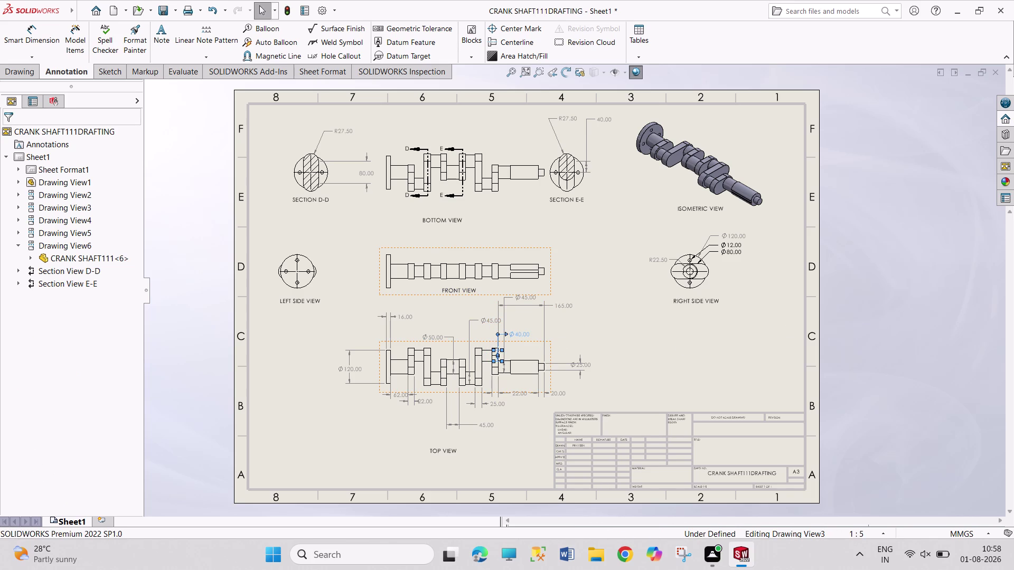
click(873, 306)
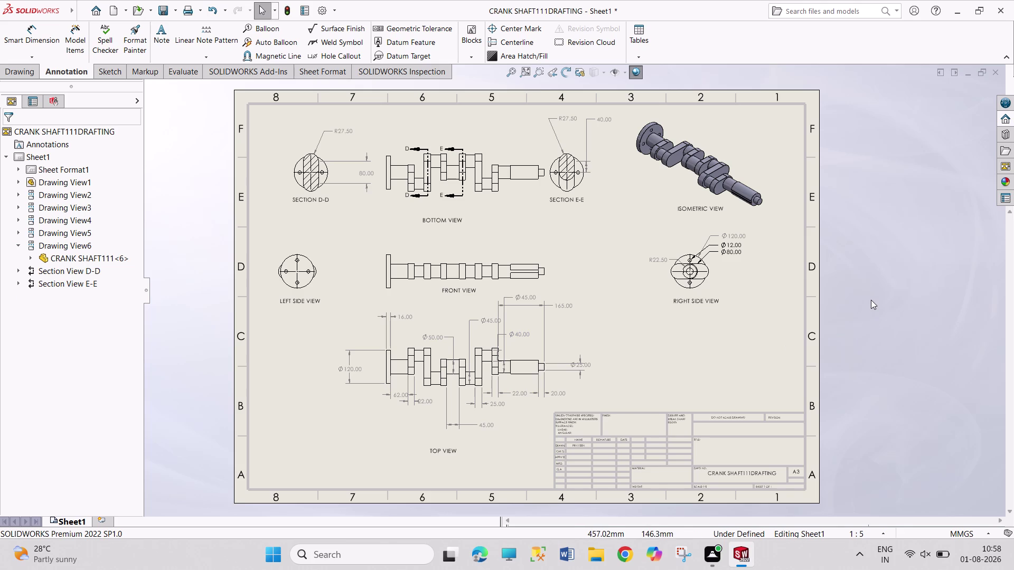
key(ctrl+p)
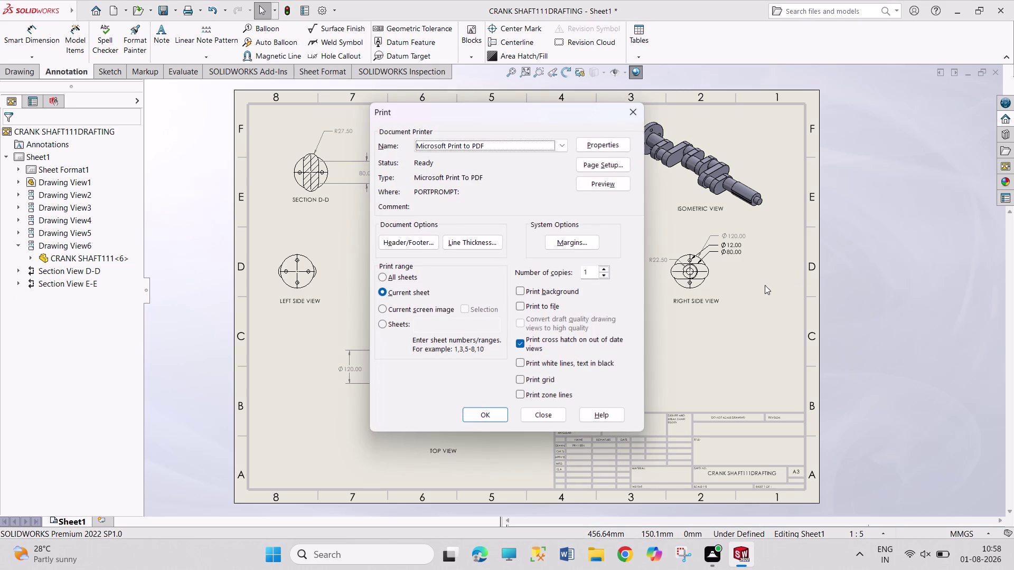
Print the sheet with Microsoft Print to PDF, saving a CRANK SHAFT PDF to the Desktop.
click(495, 413)
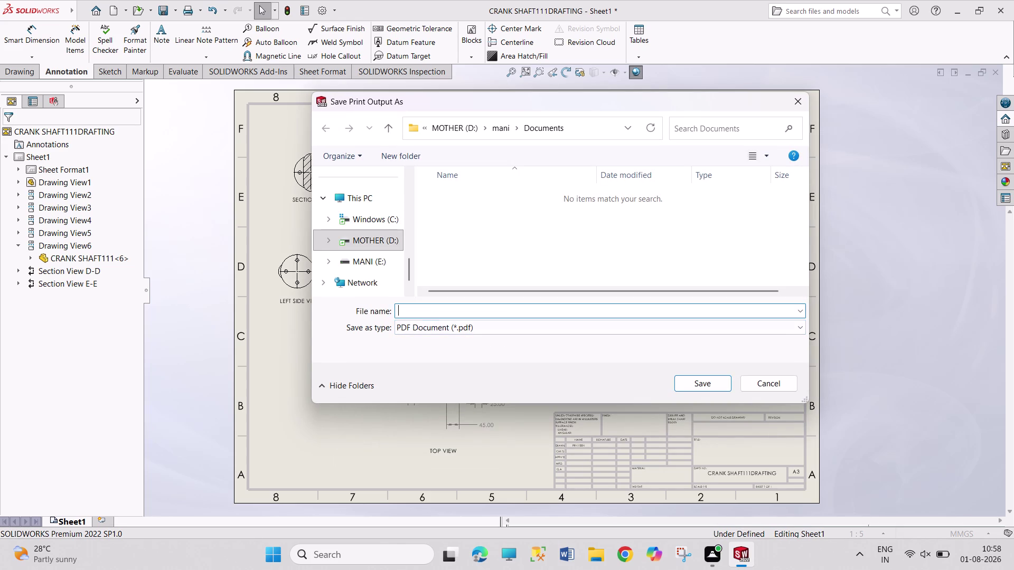
scroll(up, 3)
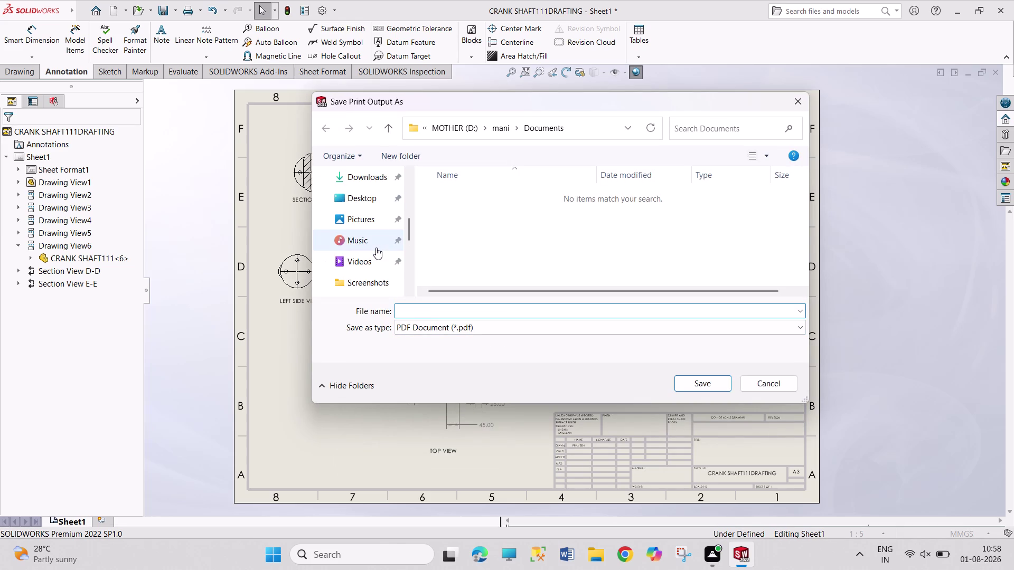
click(376, 205)
click(405, 337)
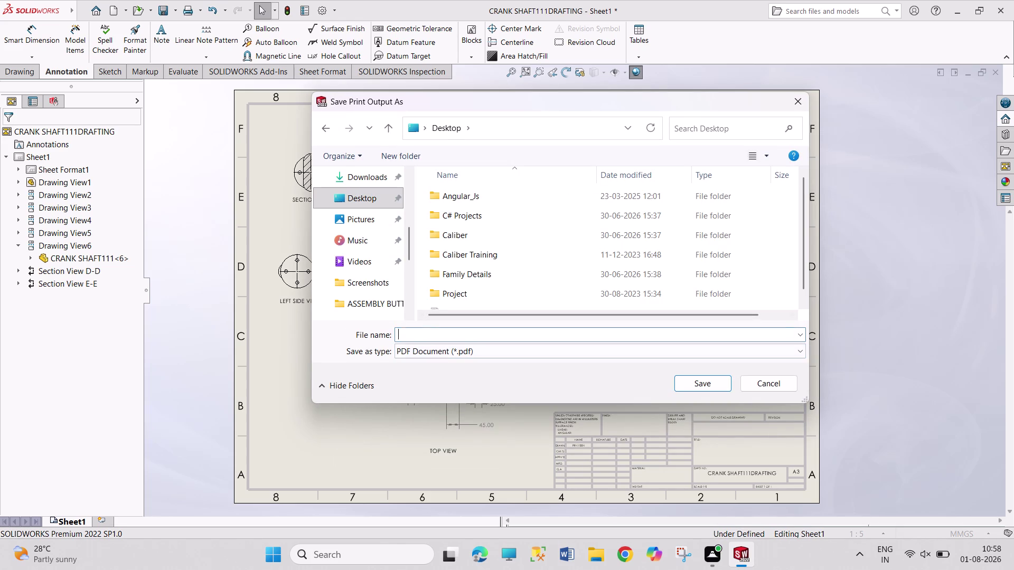
text(CRANK)
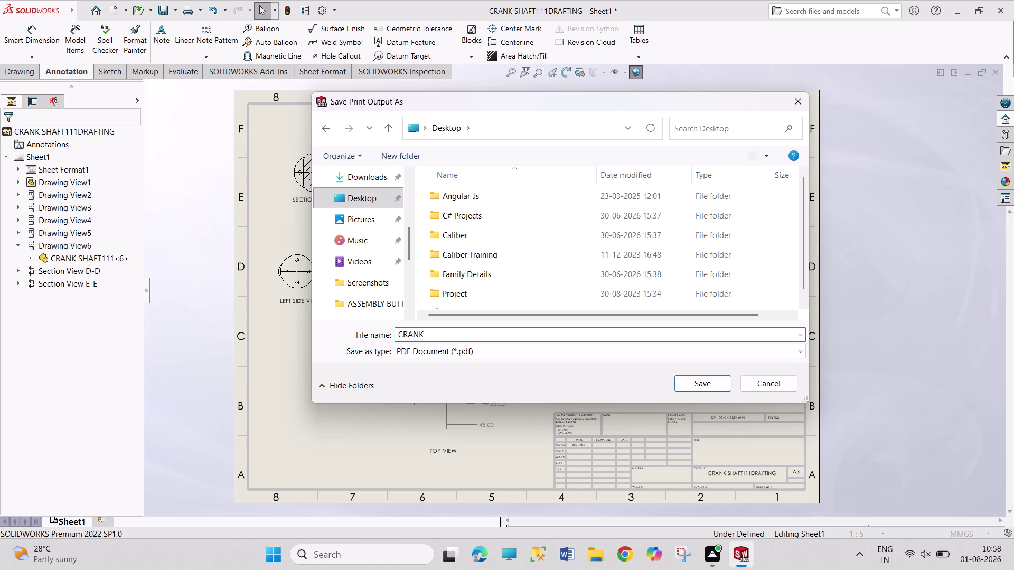
text(SHAFT)
key(Return)
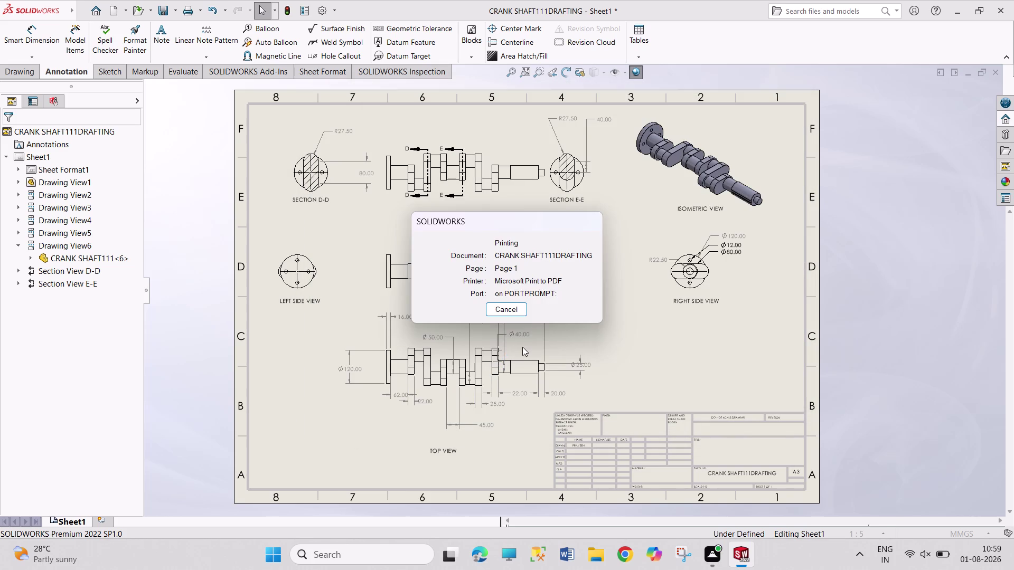
click(984, 432)
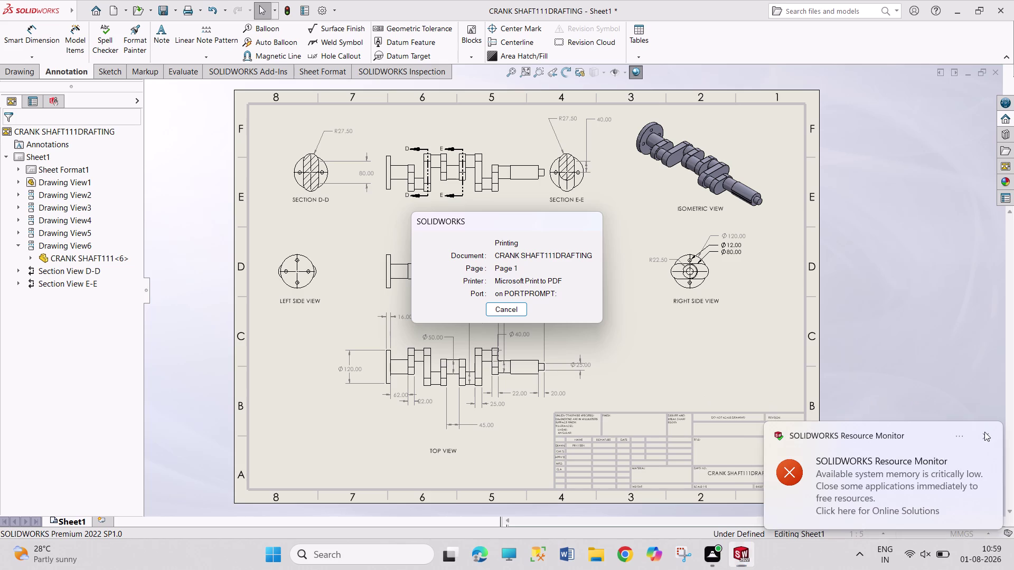
Dismiss the low-memory warning, printing progress box and system-check notice, then save the drawing.
click(521, 311)
click(514, 308)
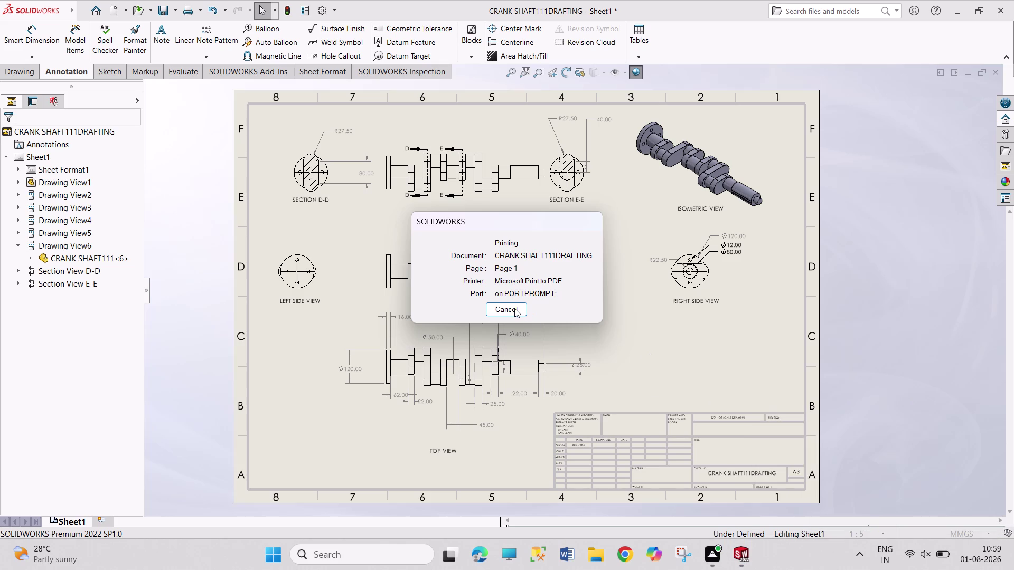
click(514, 309)
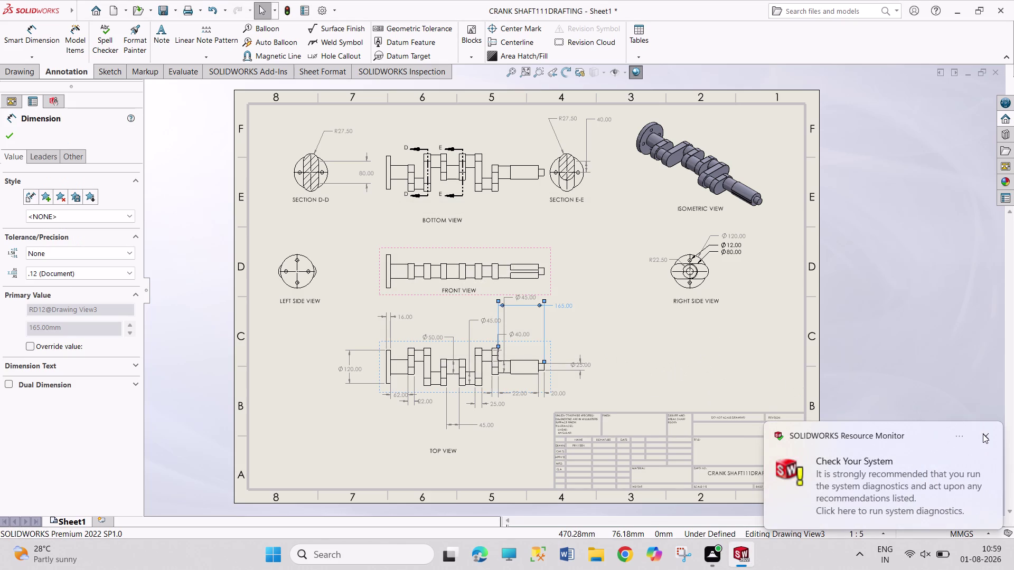
click(983, 434)
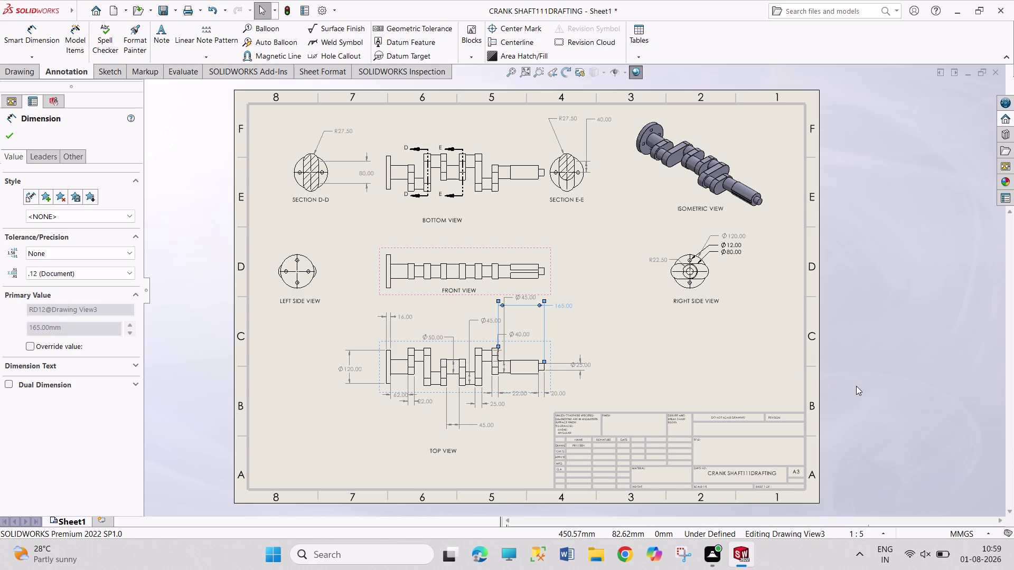
key(ctrl+s)
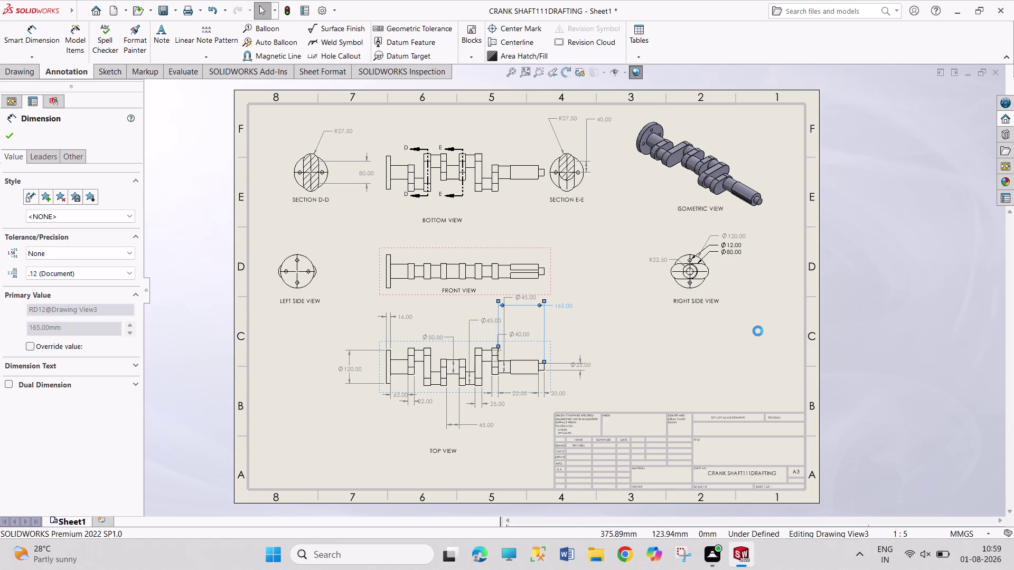
key(ctrl+s)
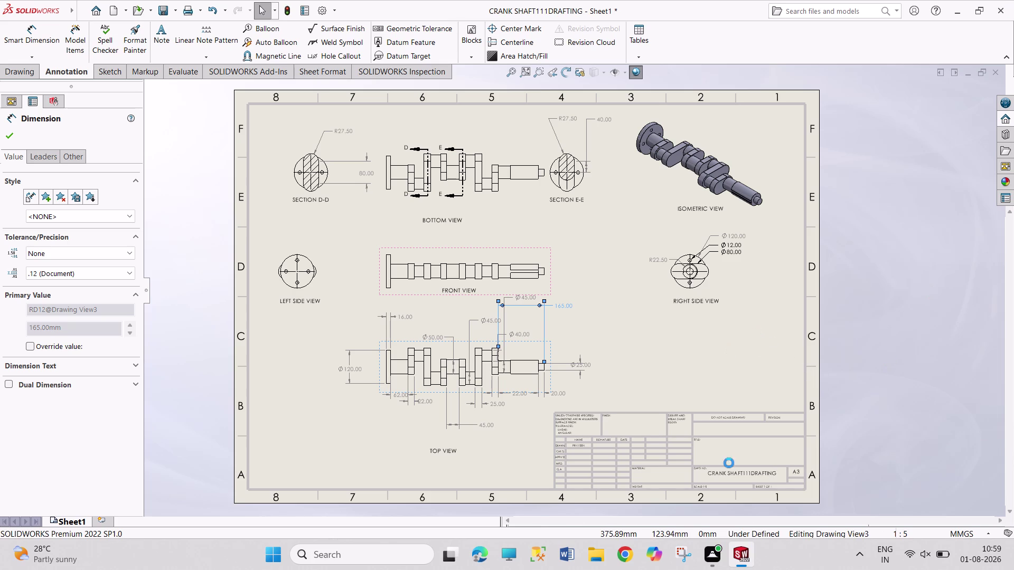